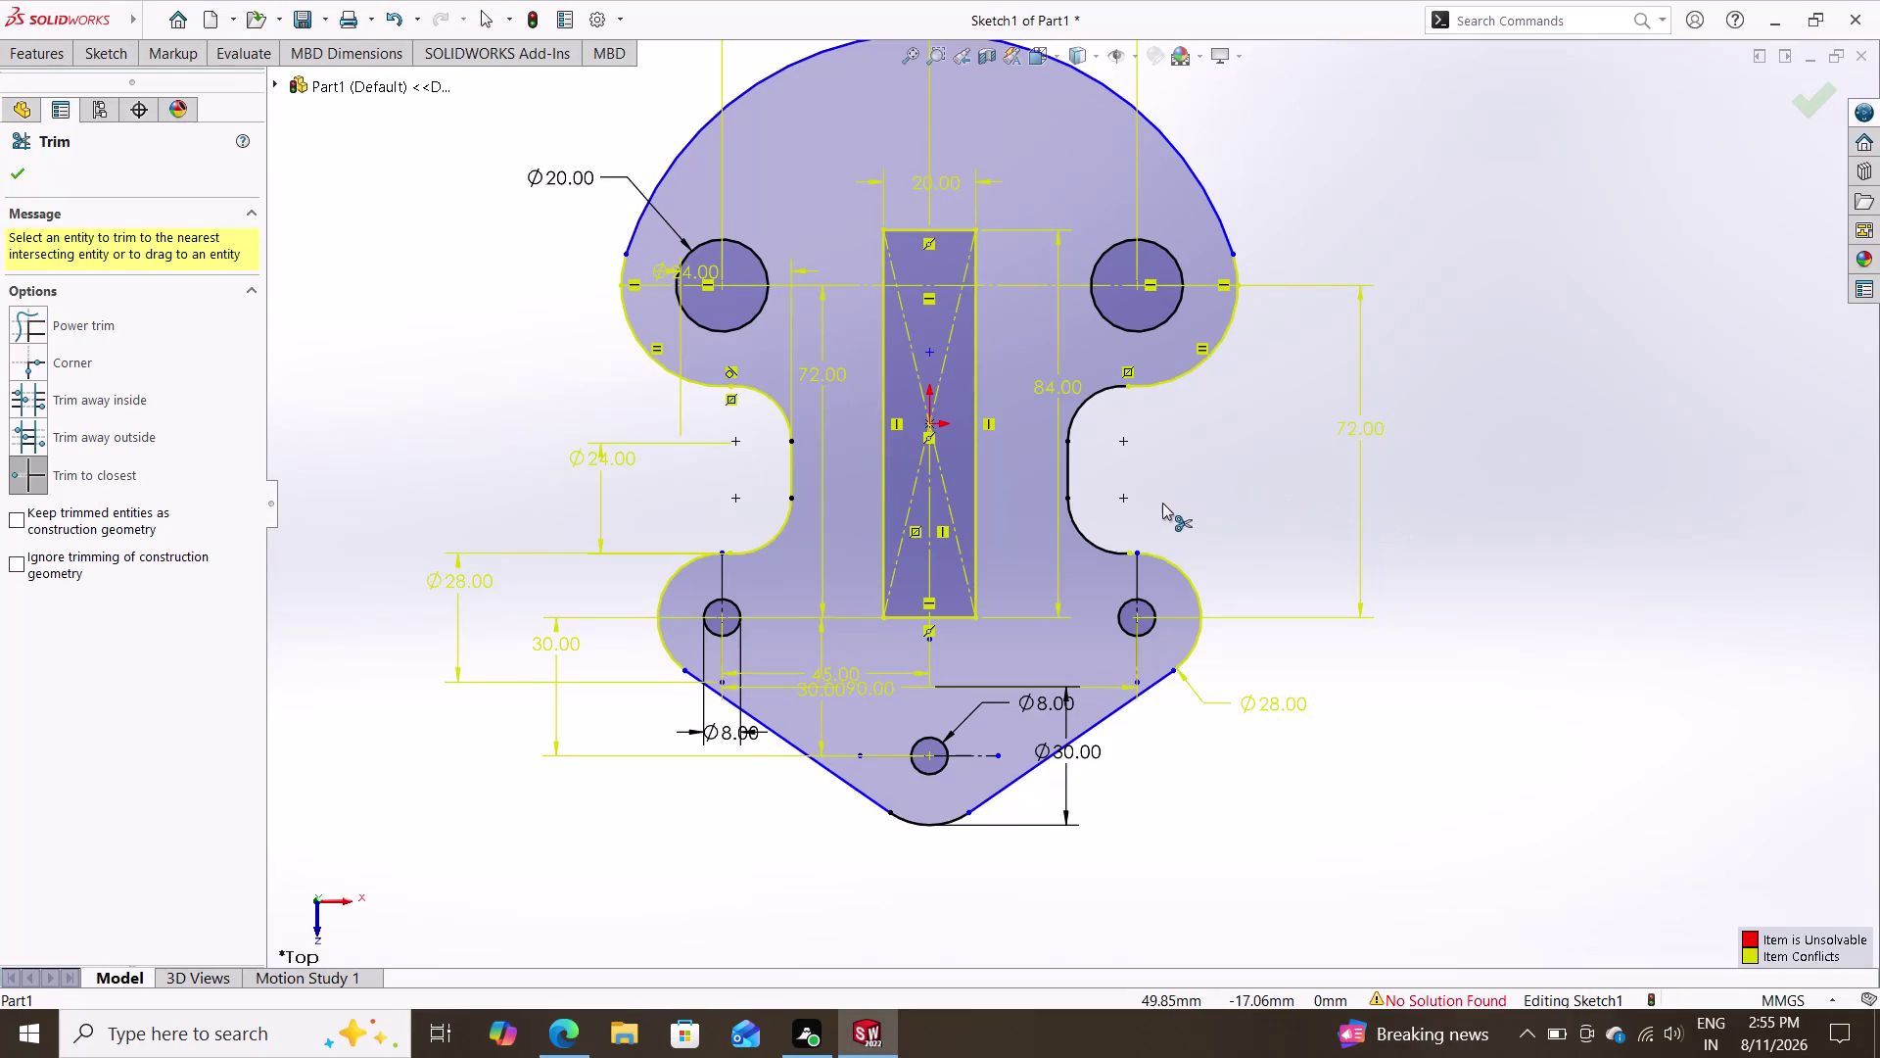
Exit Trim and review the SketchXpert diagnosis of the 'No Solution Found' error.
scroll(down, 3)
scroll(up, 3)
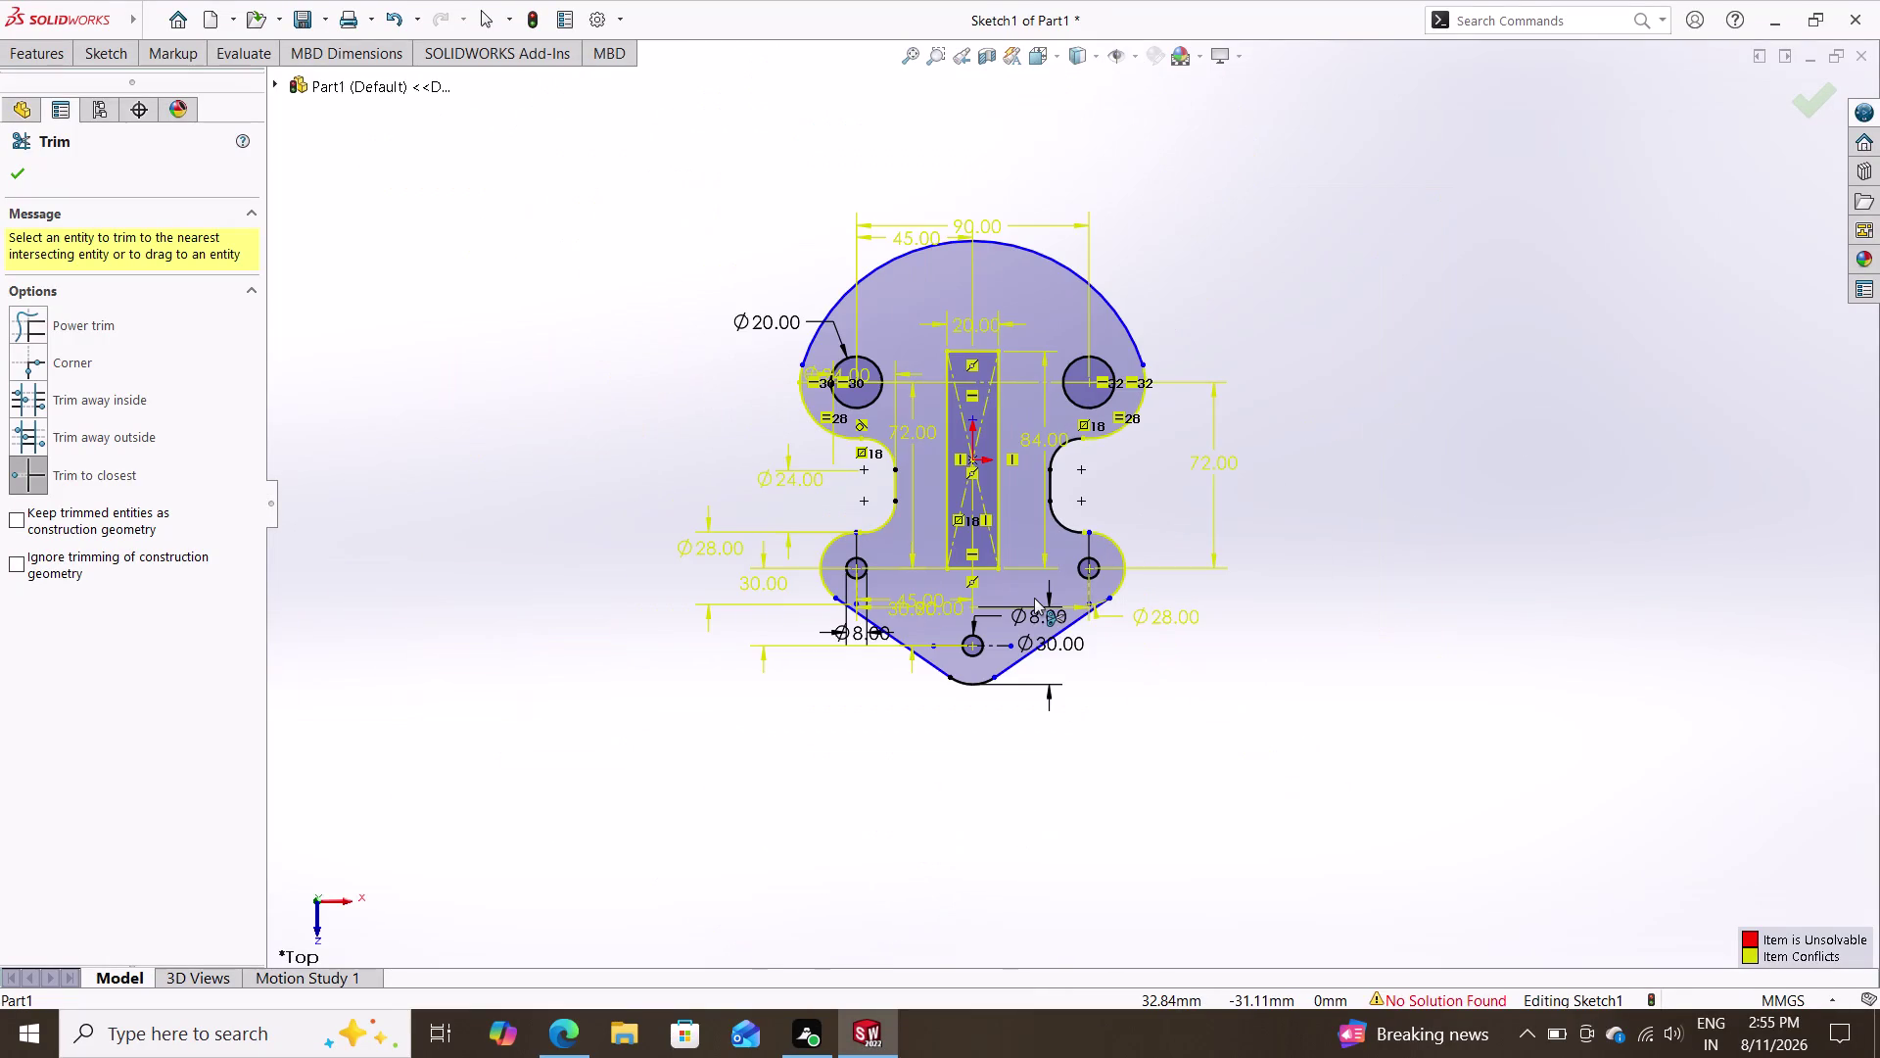
key(Escape)
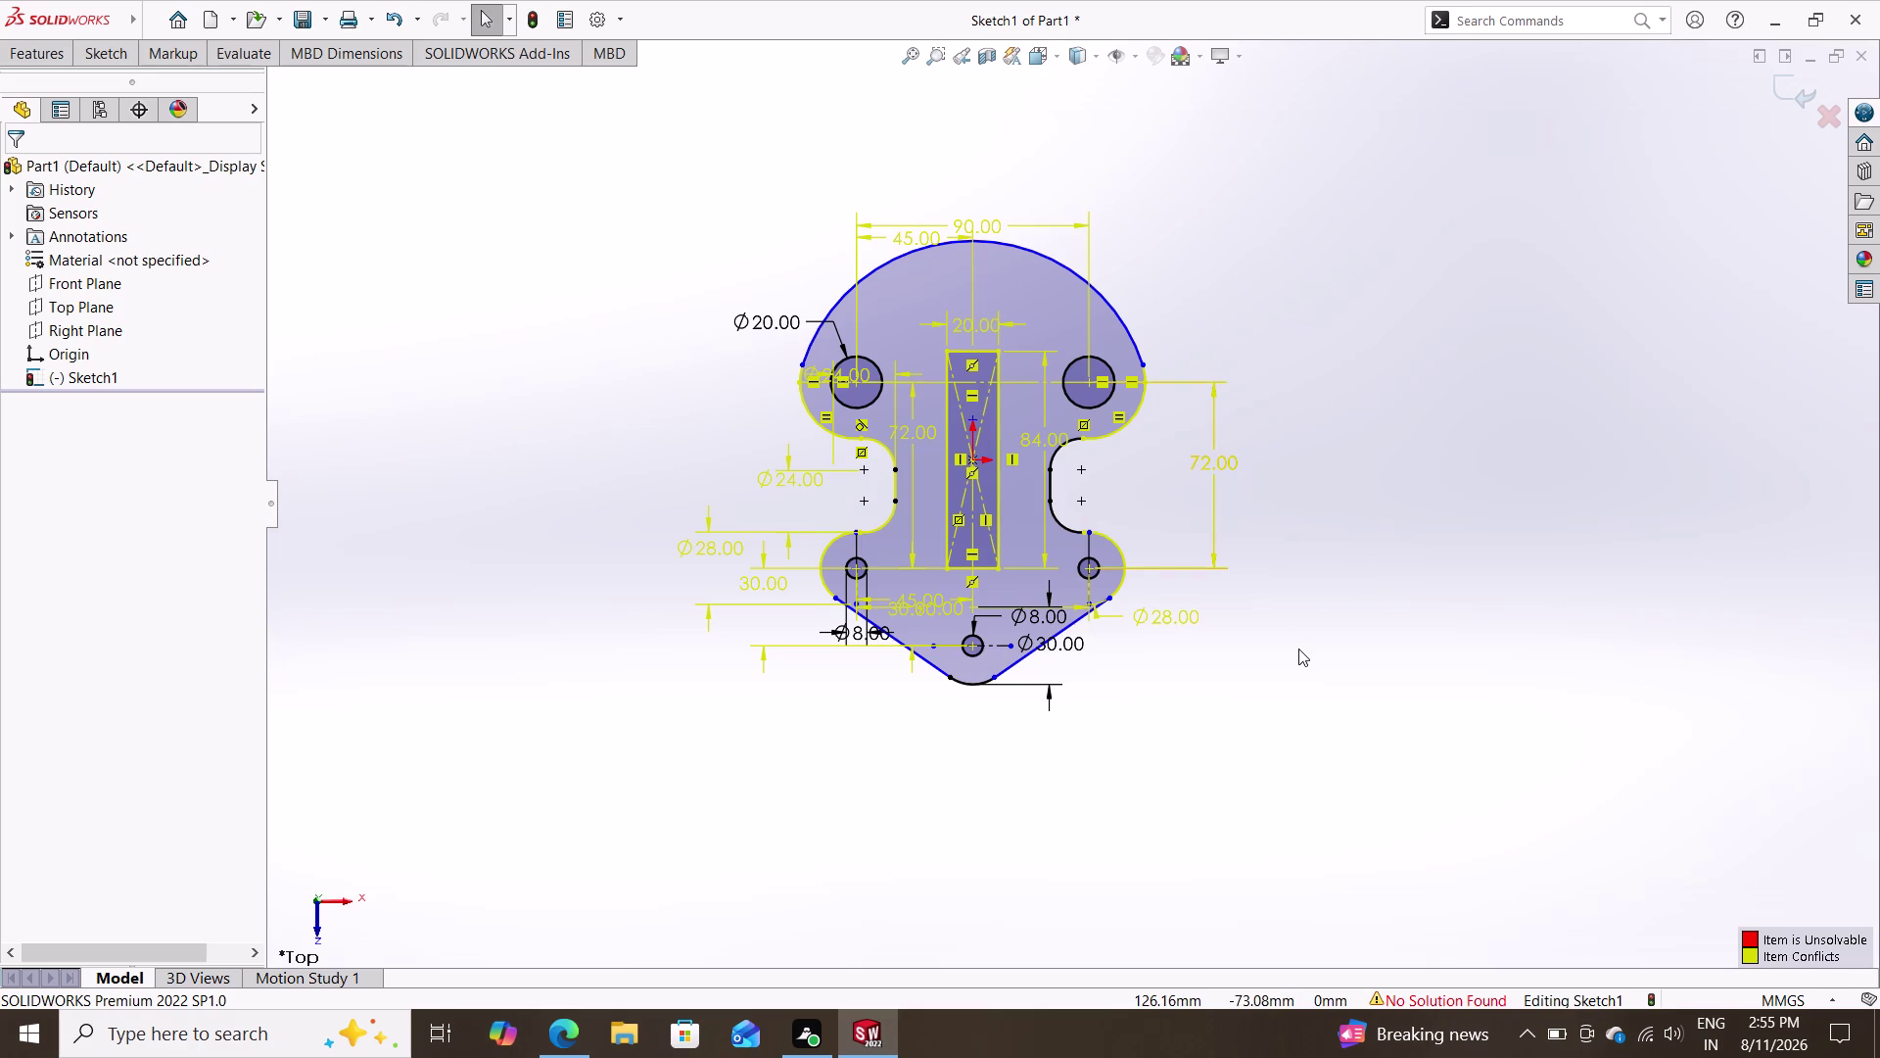
click(1406, 1011)
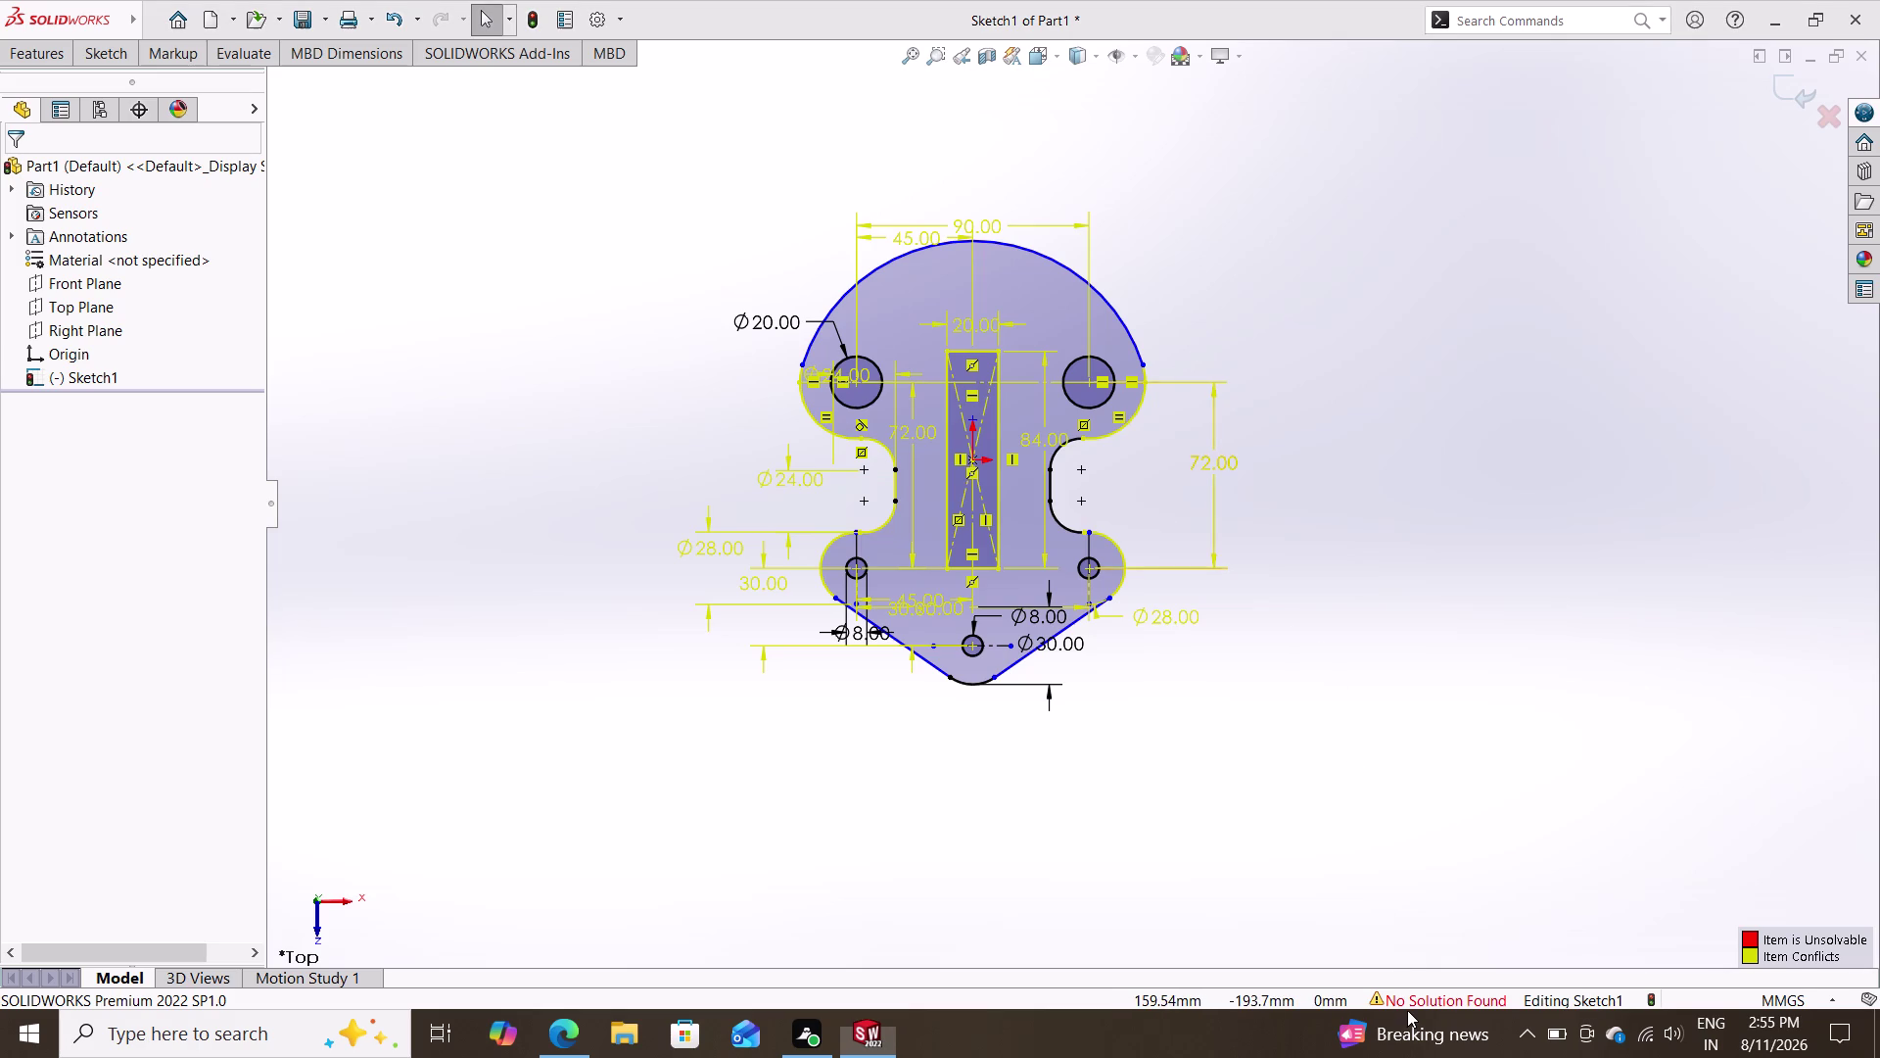
click(1407, 999)
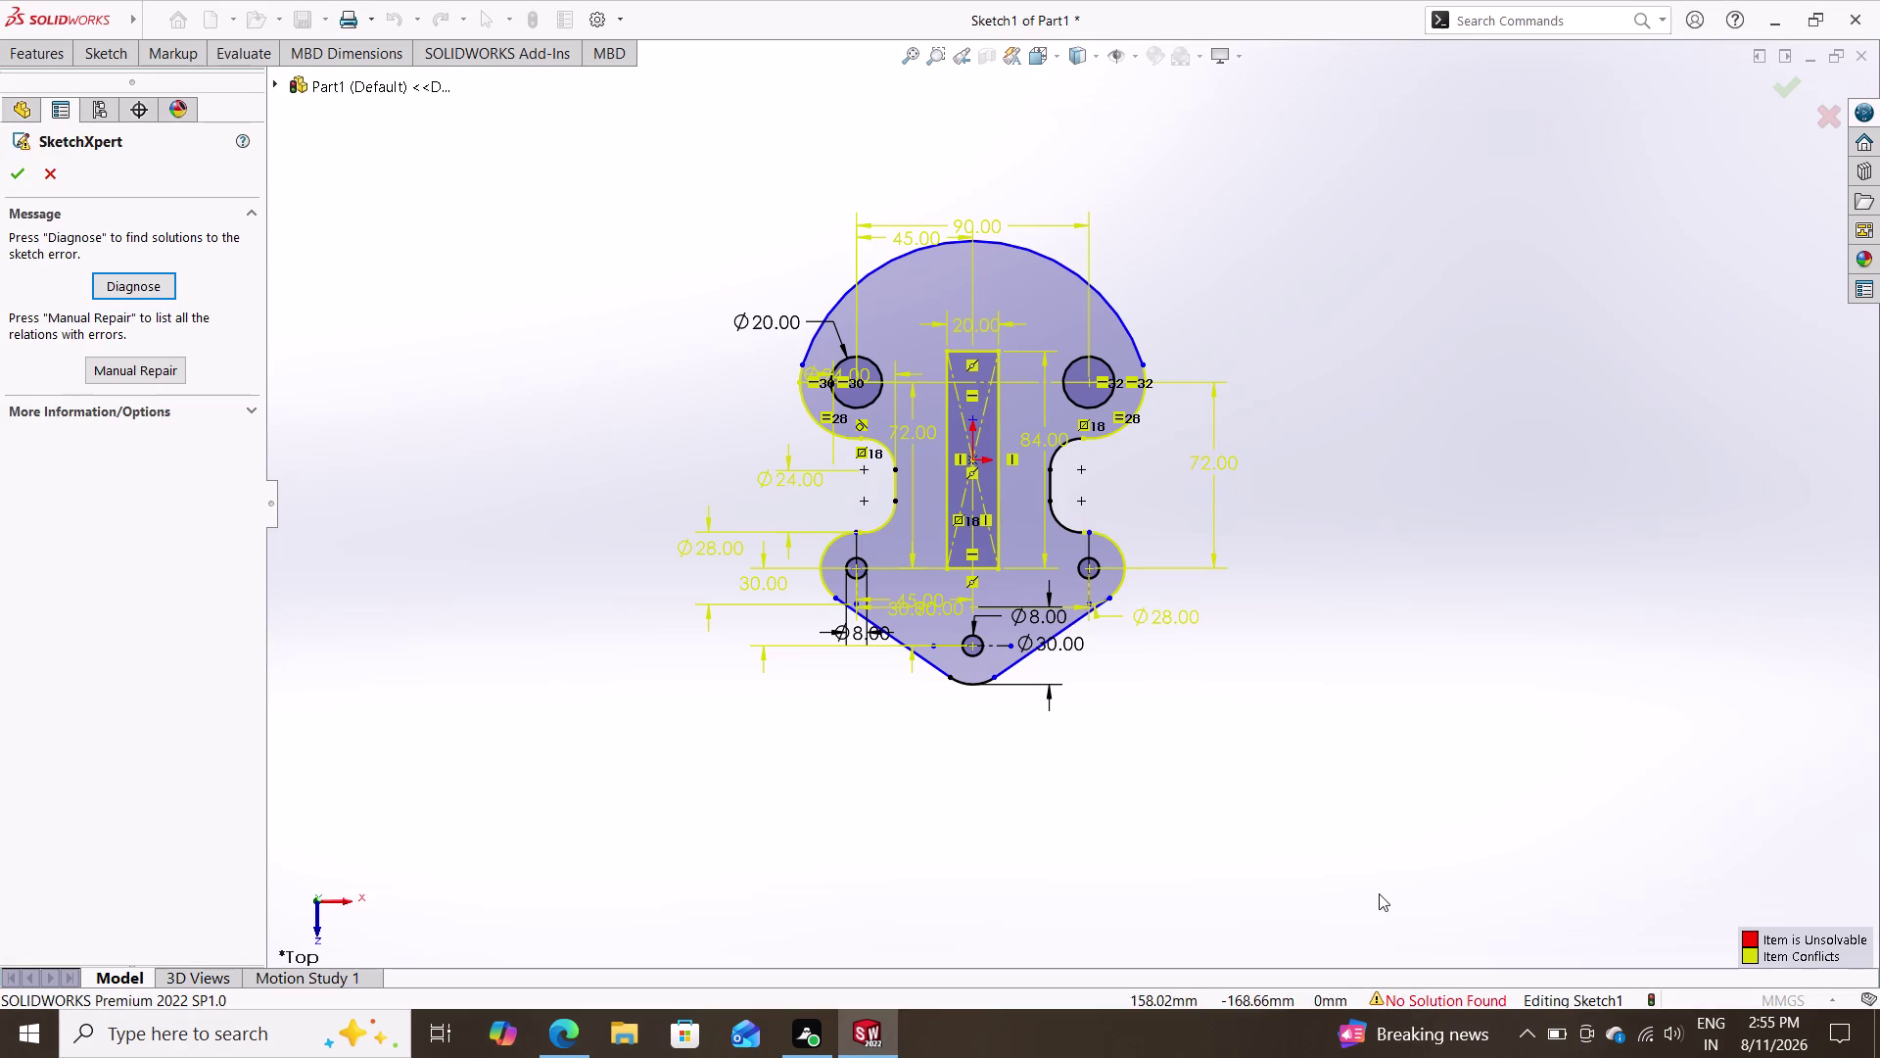
click(13, 173)
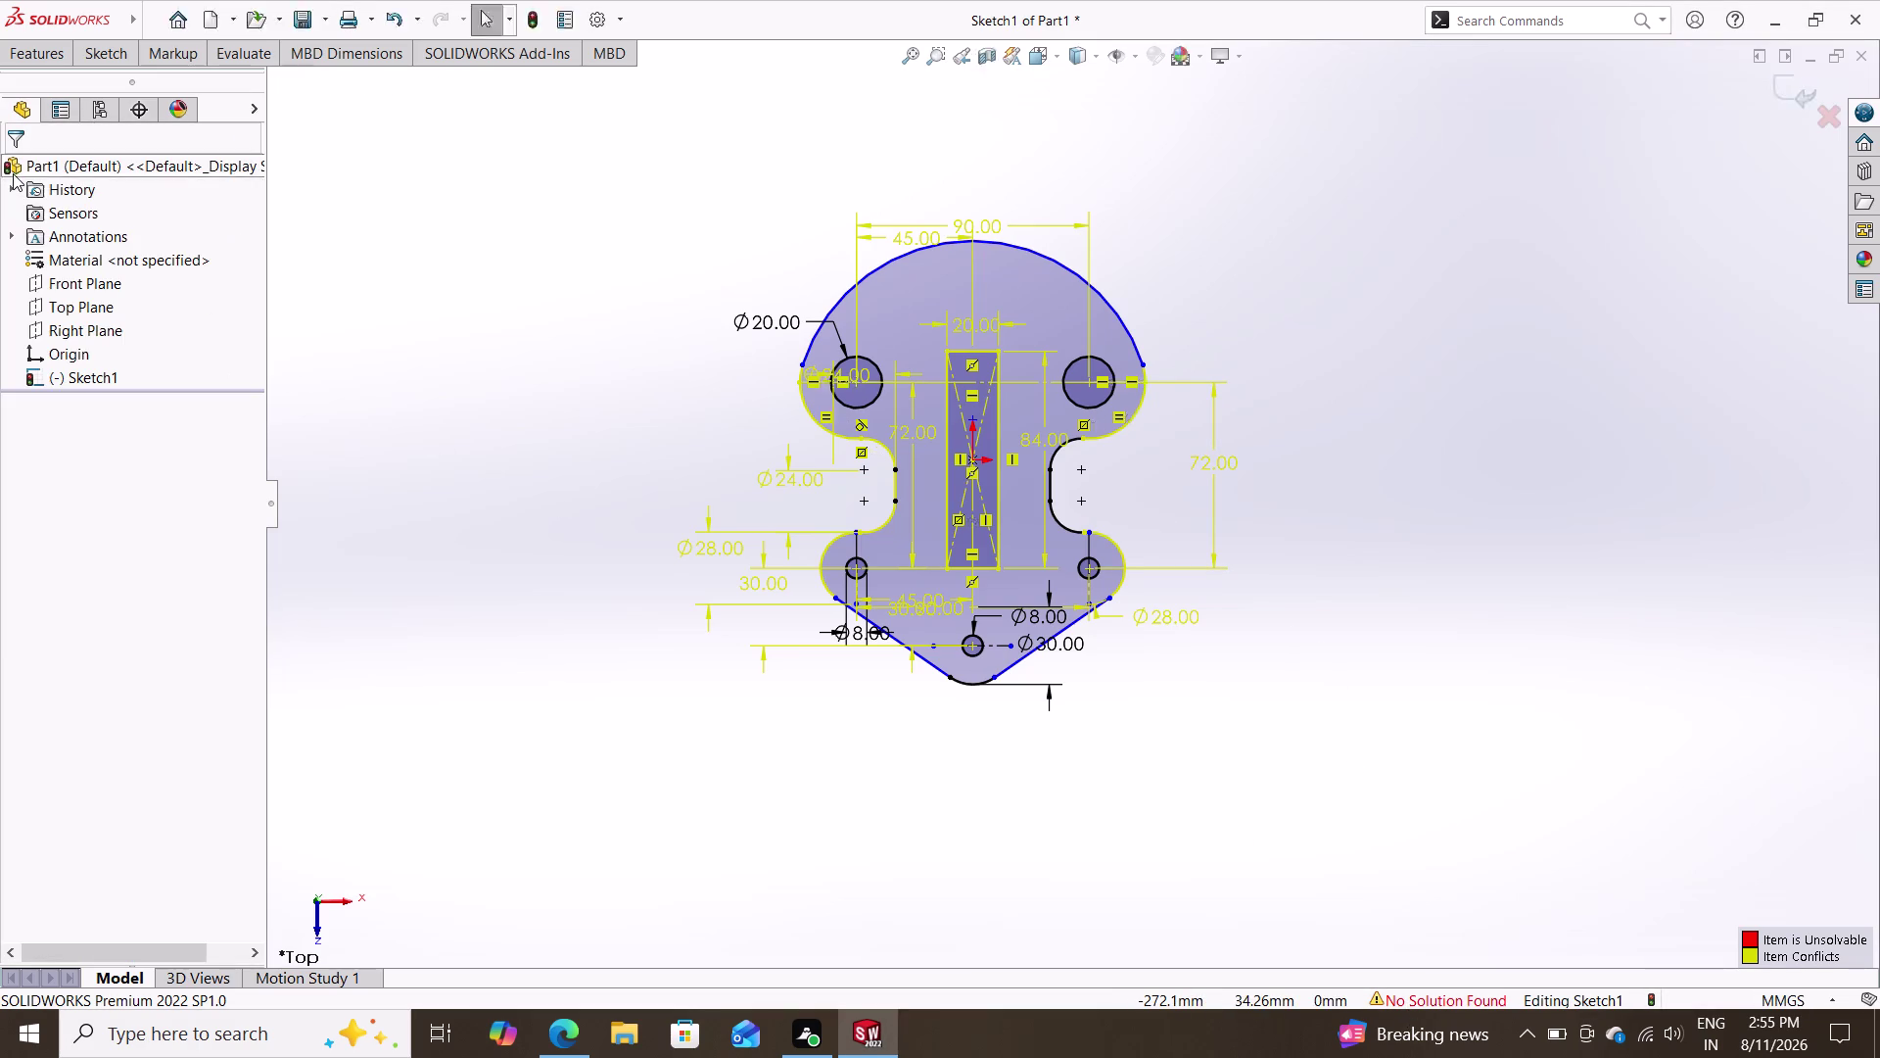
scroll(down, 3)
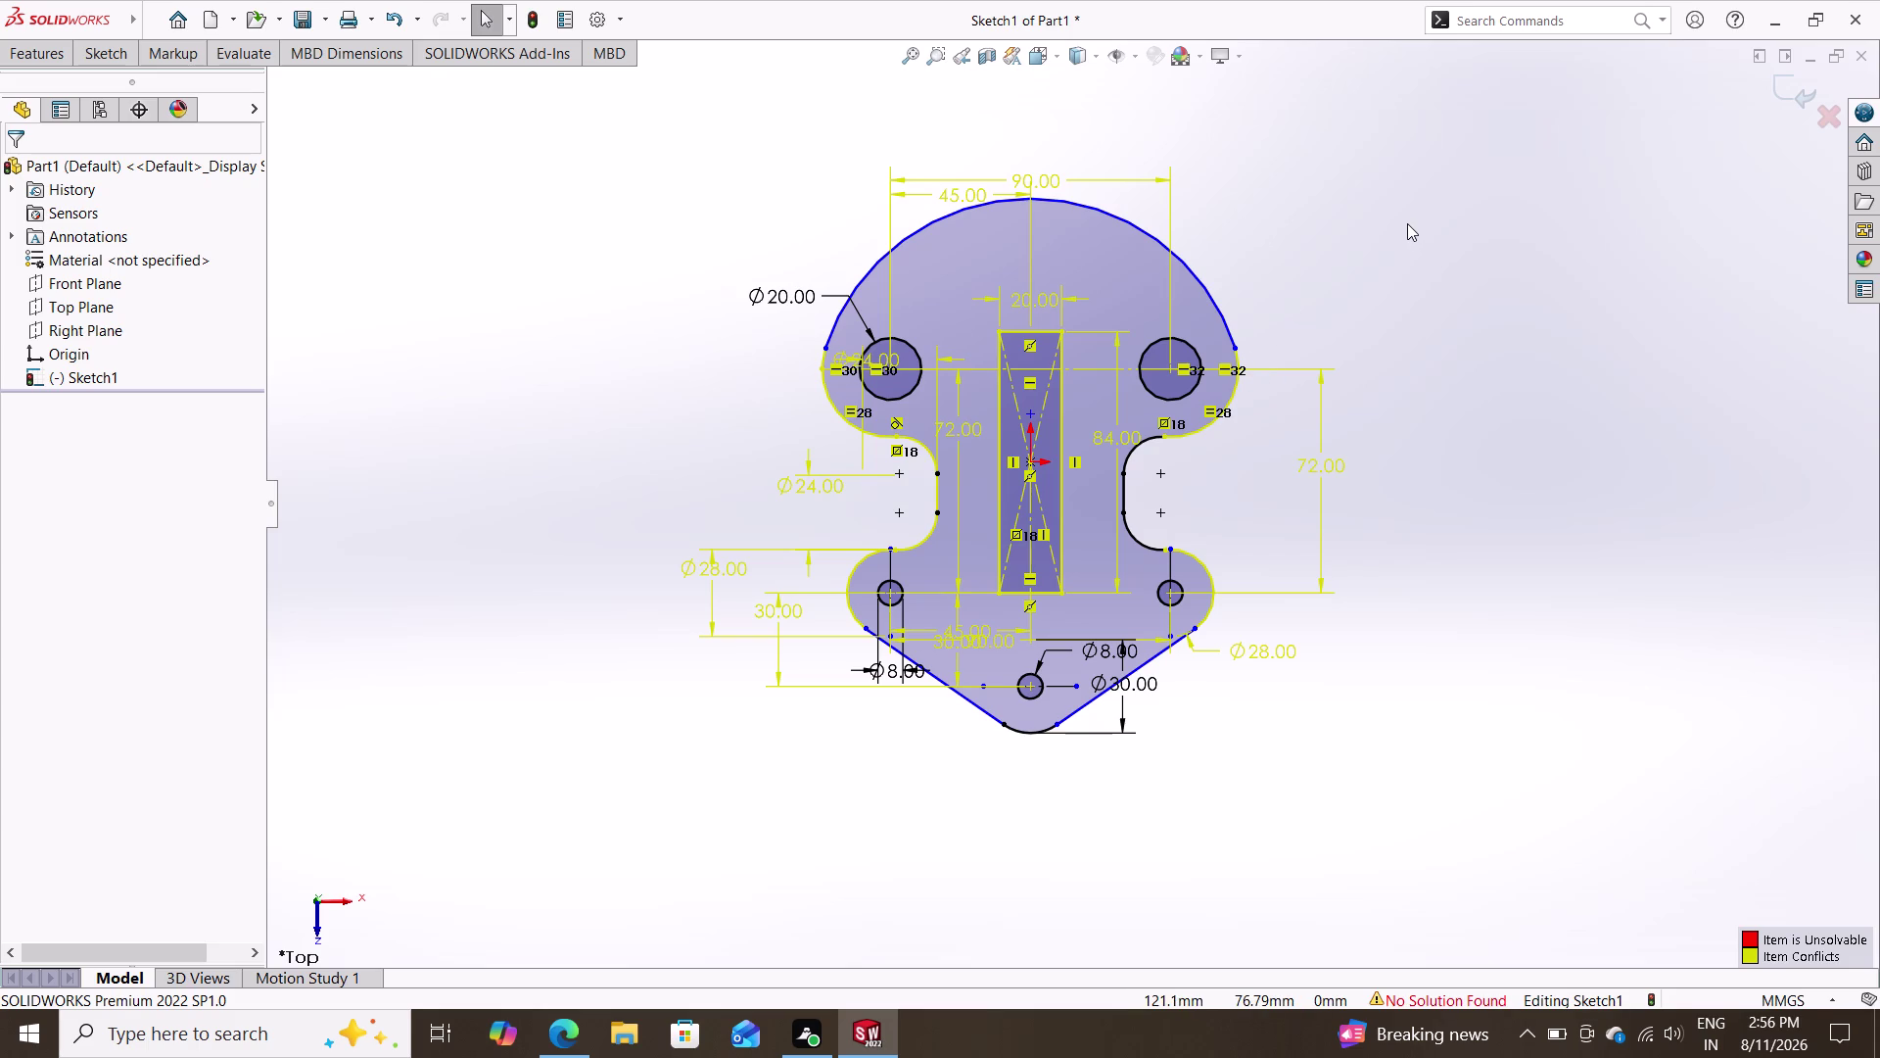
Box-select every sketch entity, review its shortcut options, then dismiss them.
drag(1385, 143, 675, 695)
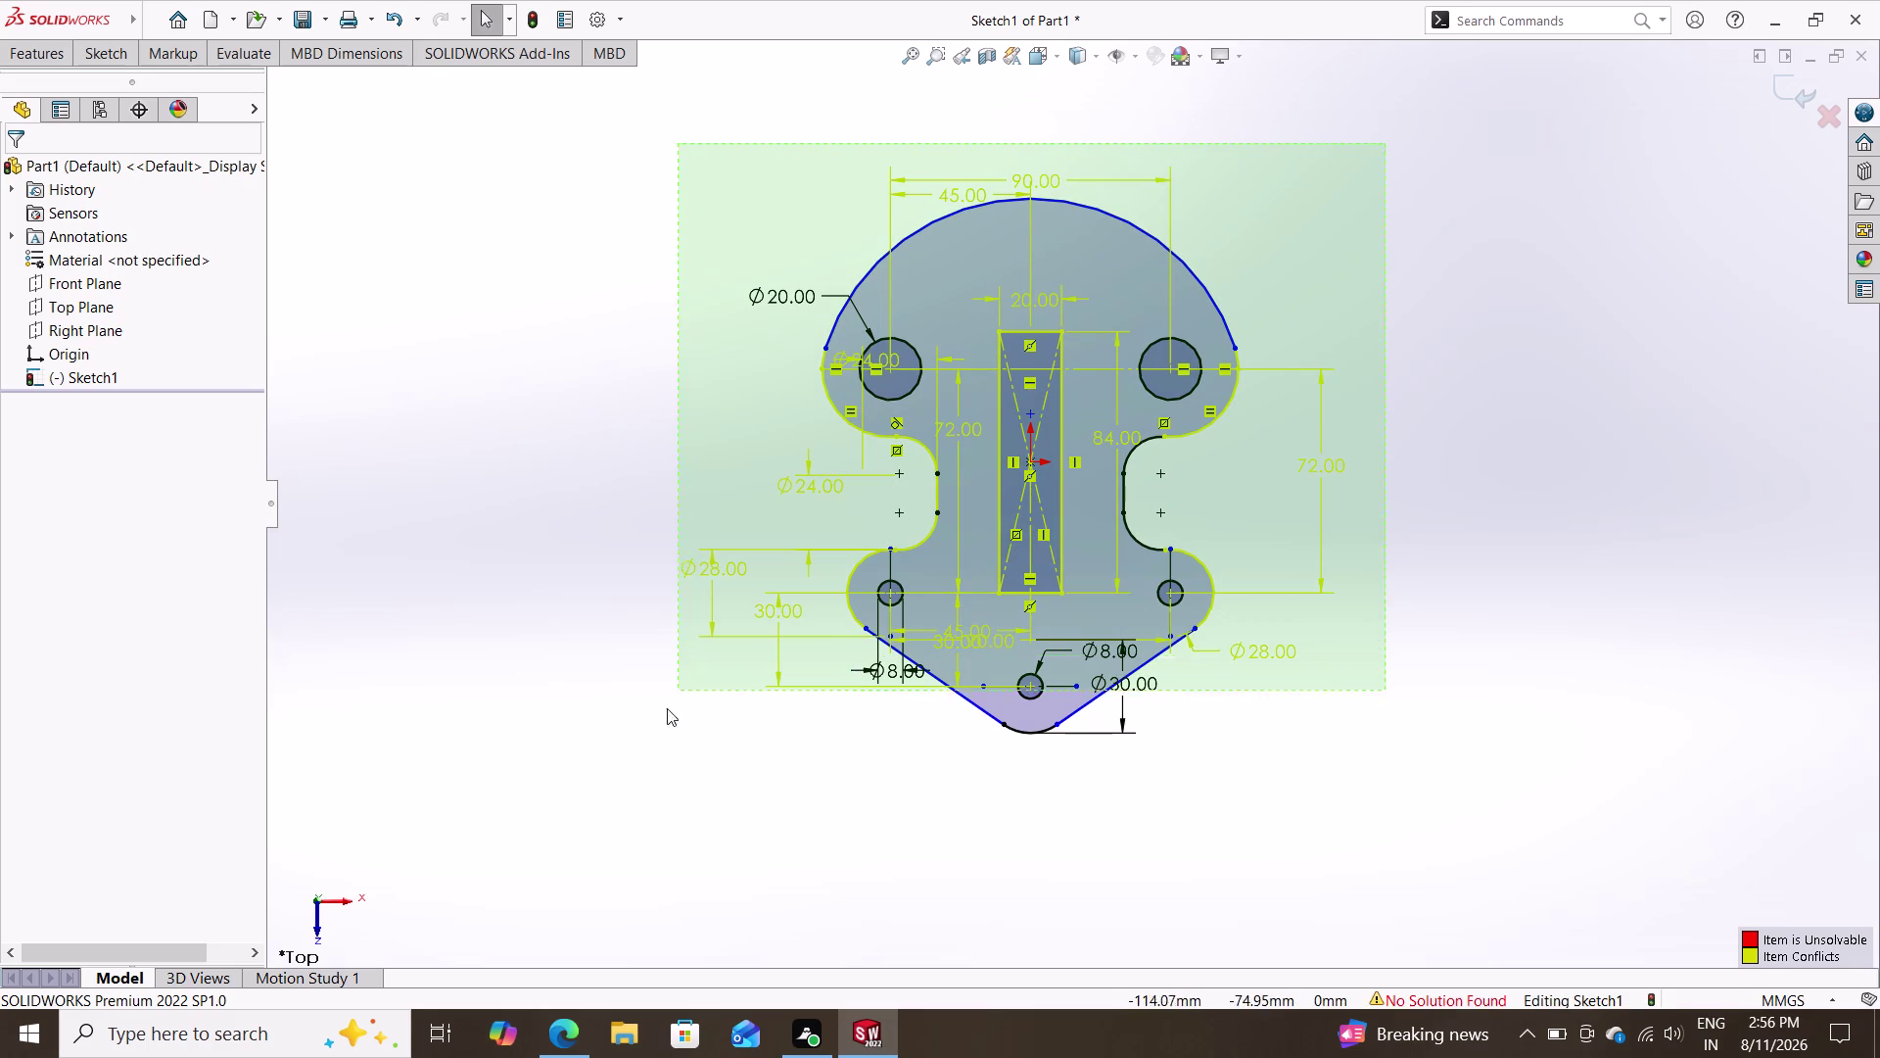
drag(676, 695, 635, 803)
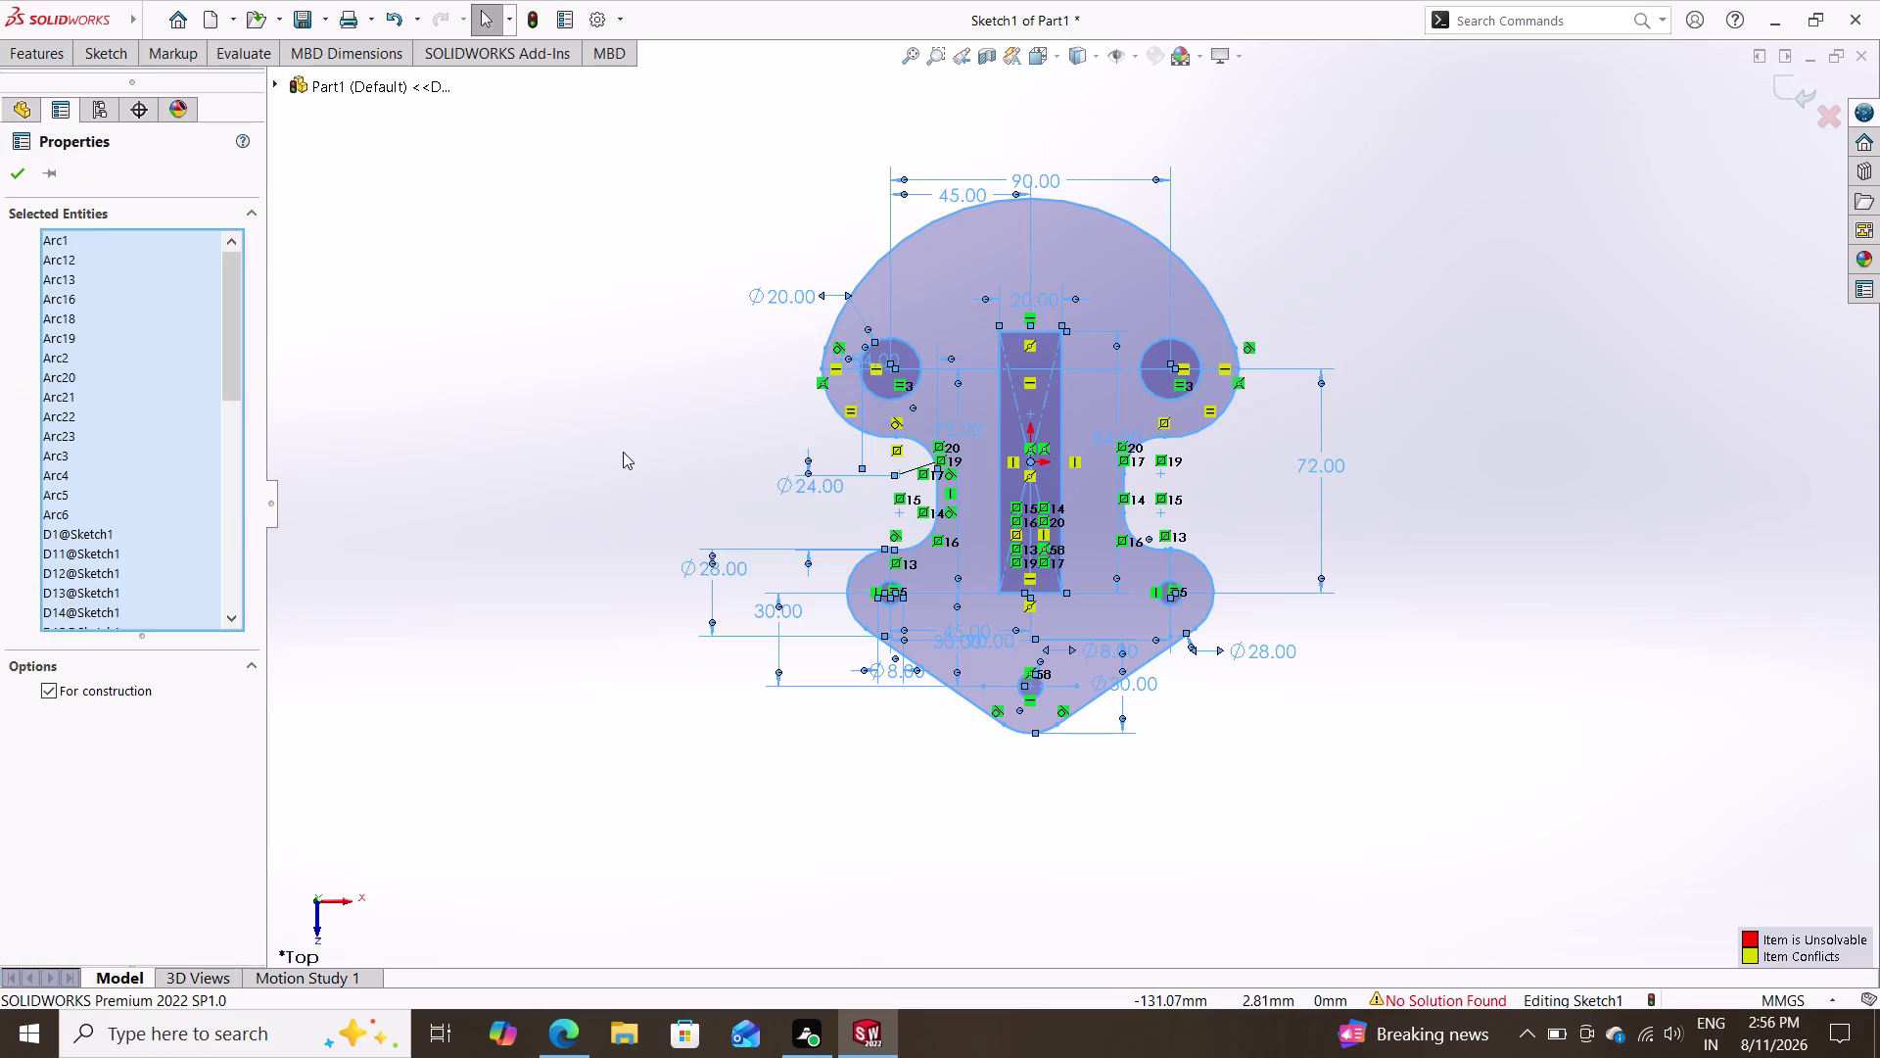
right_click(623, 452)
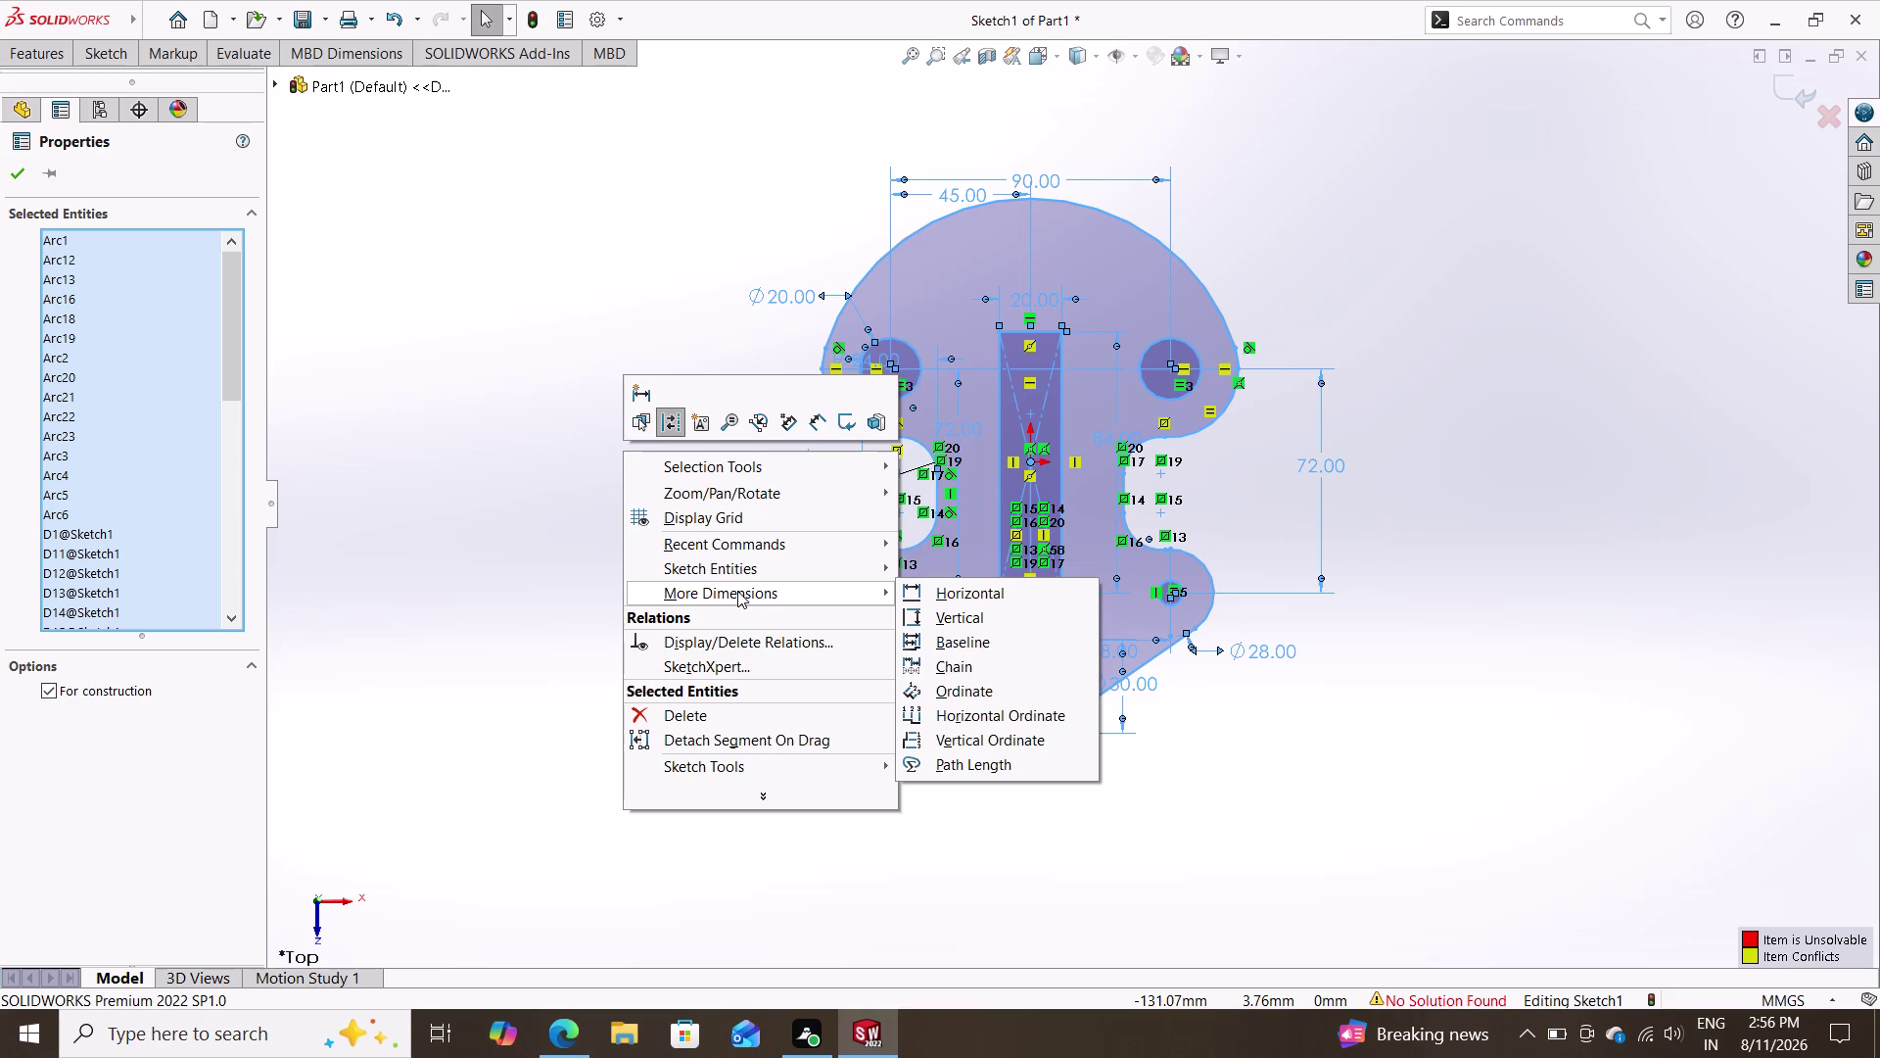
key(Escape)
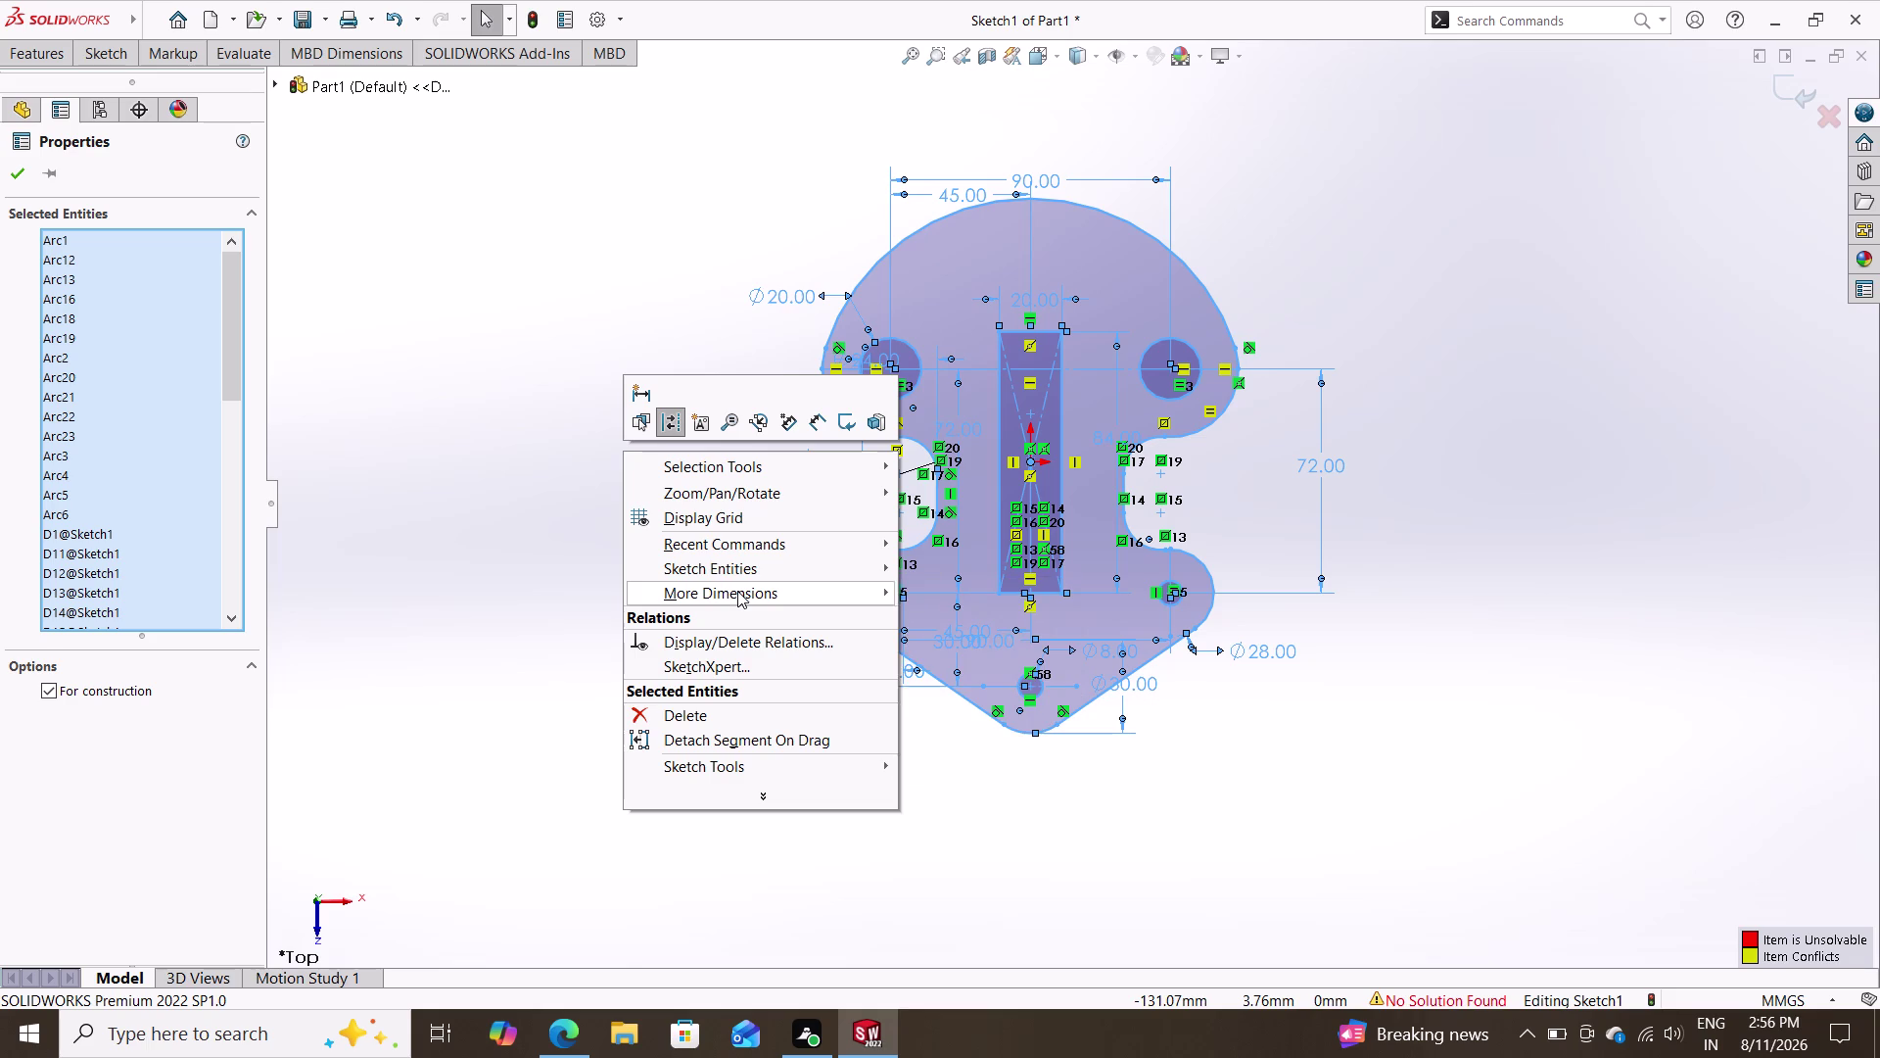
key(Escape)
key(Escape)
key(Escape)
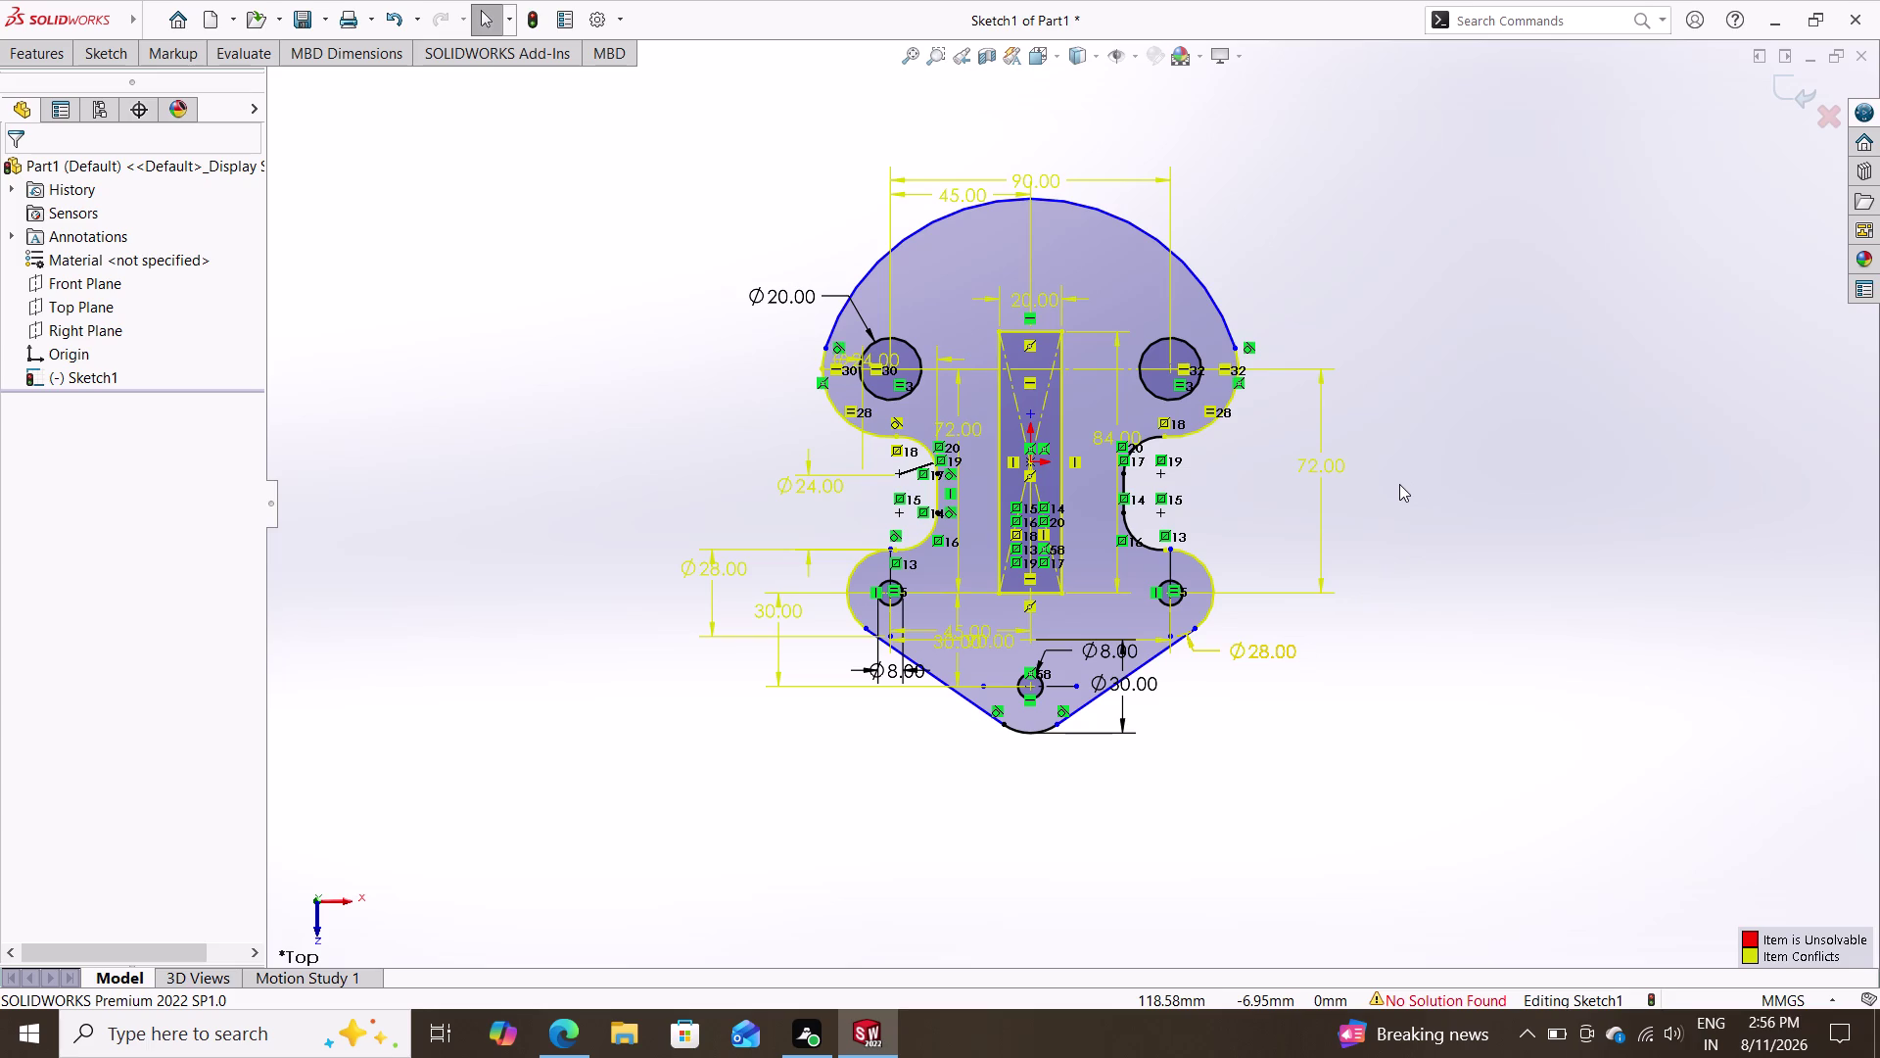
Undo the last trims to restore the full circle around the upper-right hole.
key(ctrl+z)
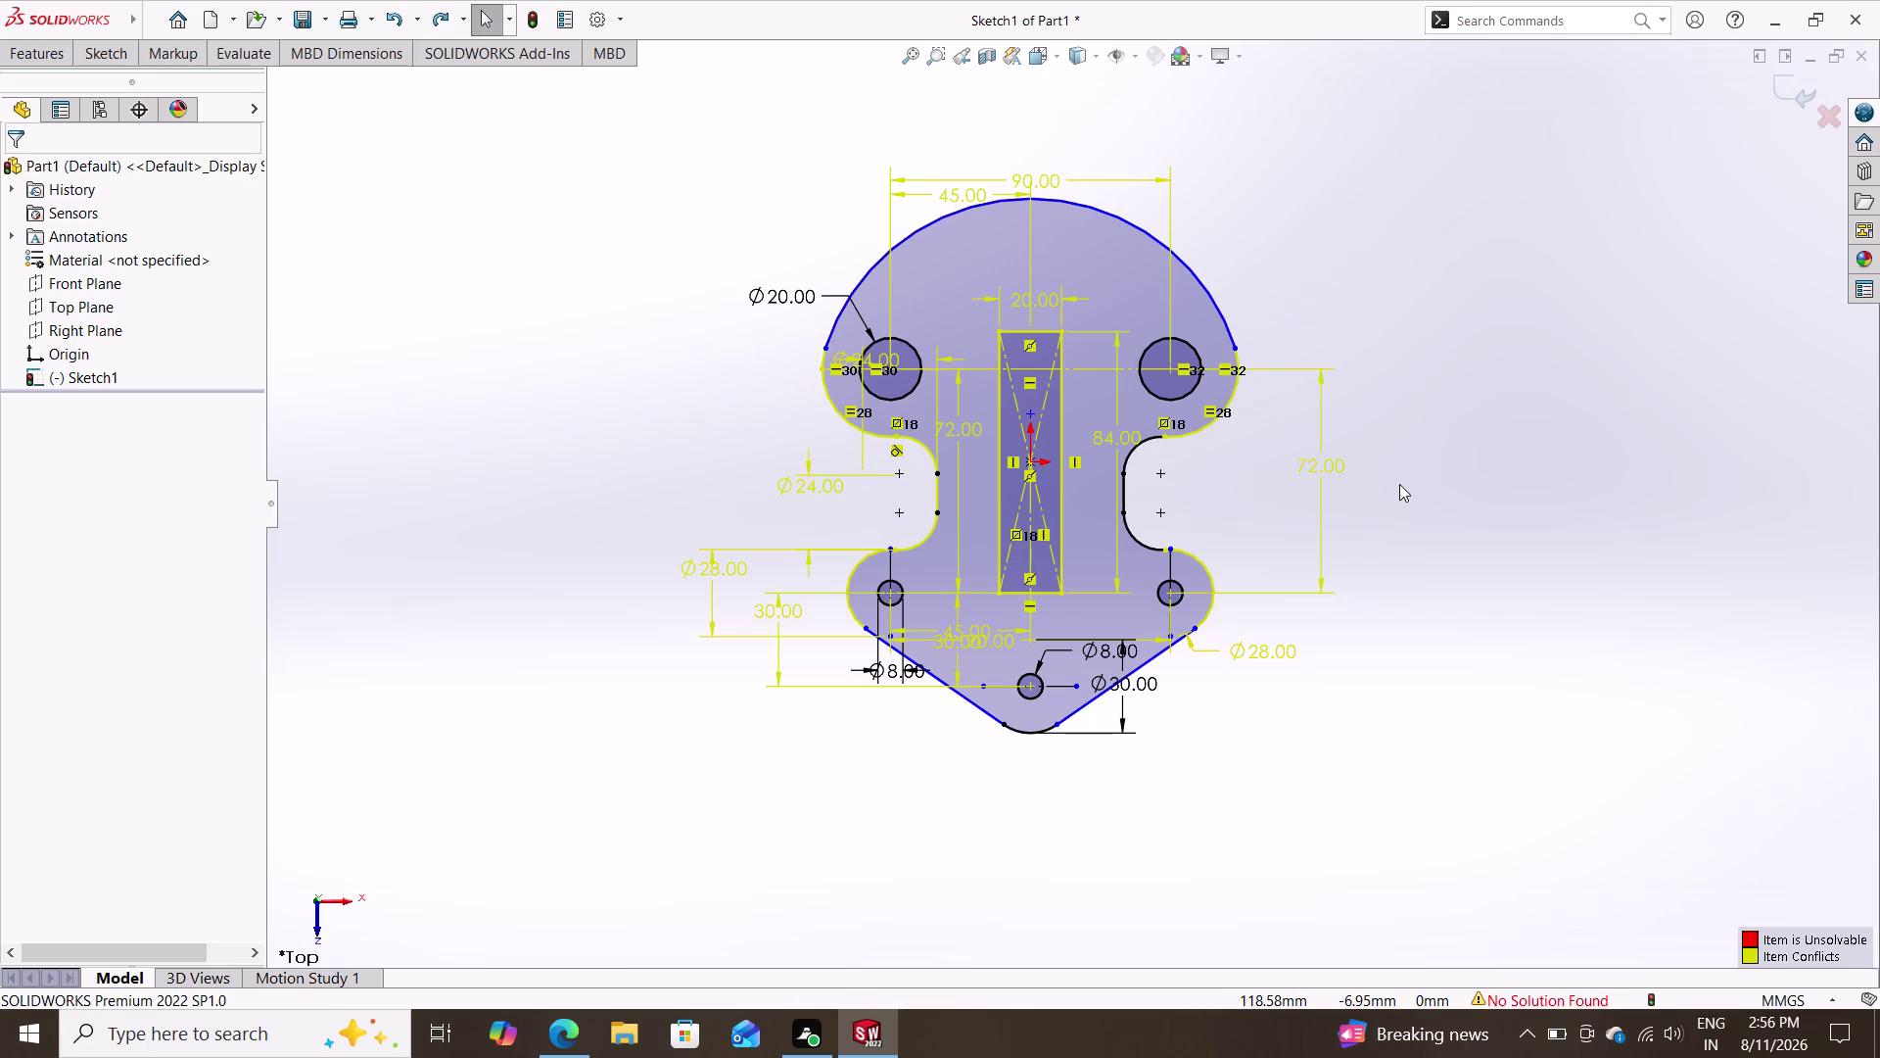
key(ctrl+z)
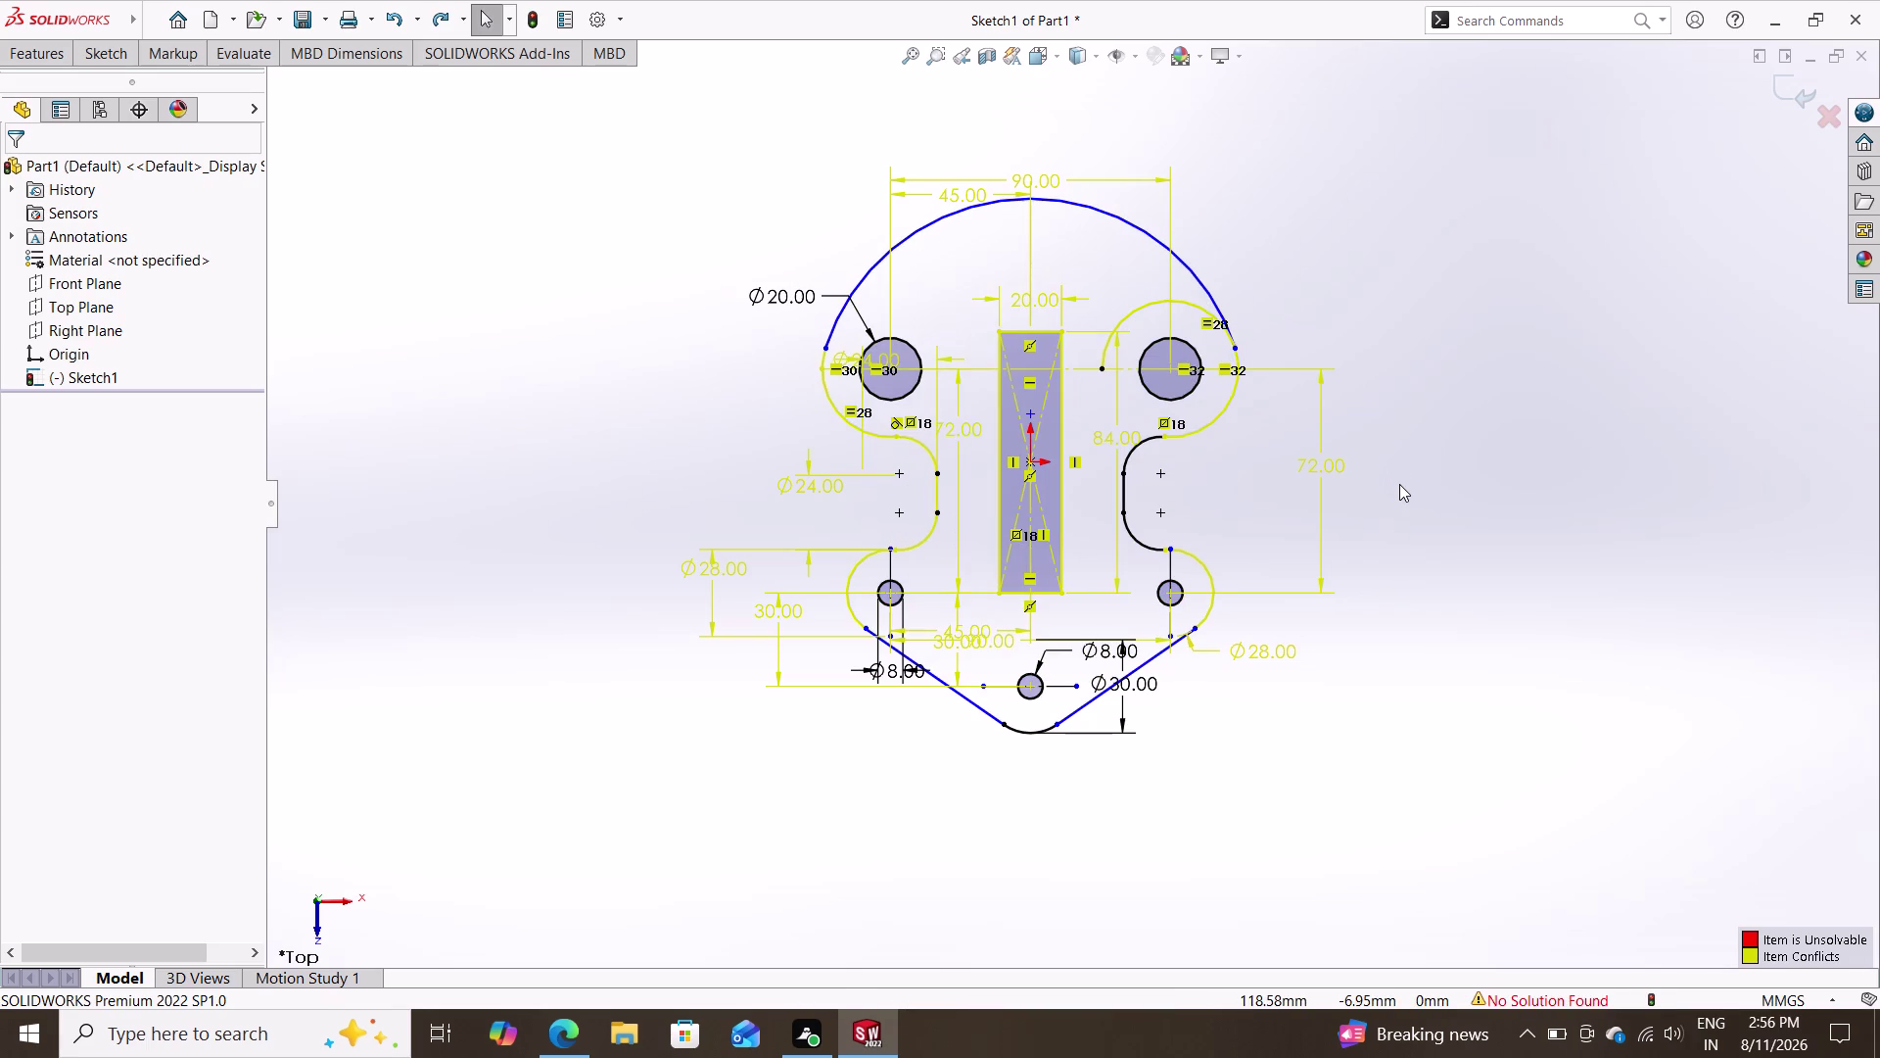
key(ctrl+z)
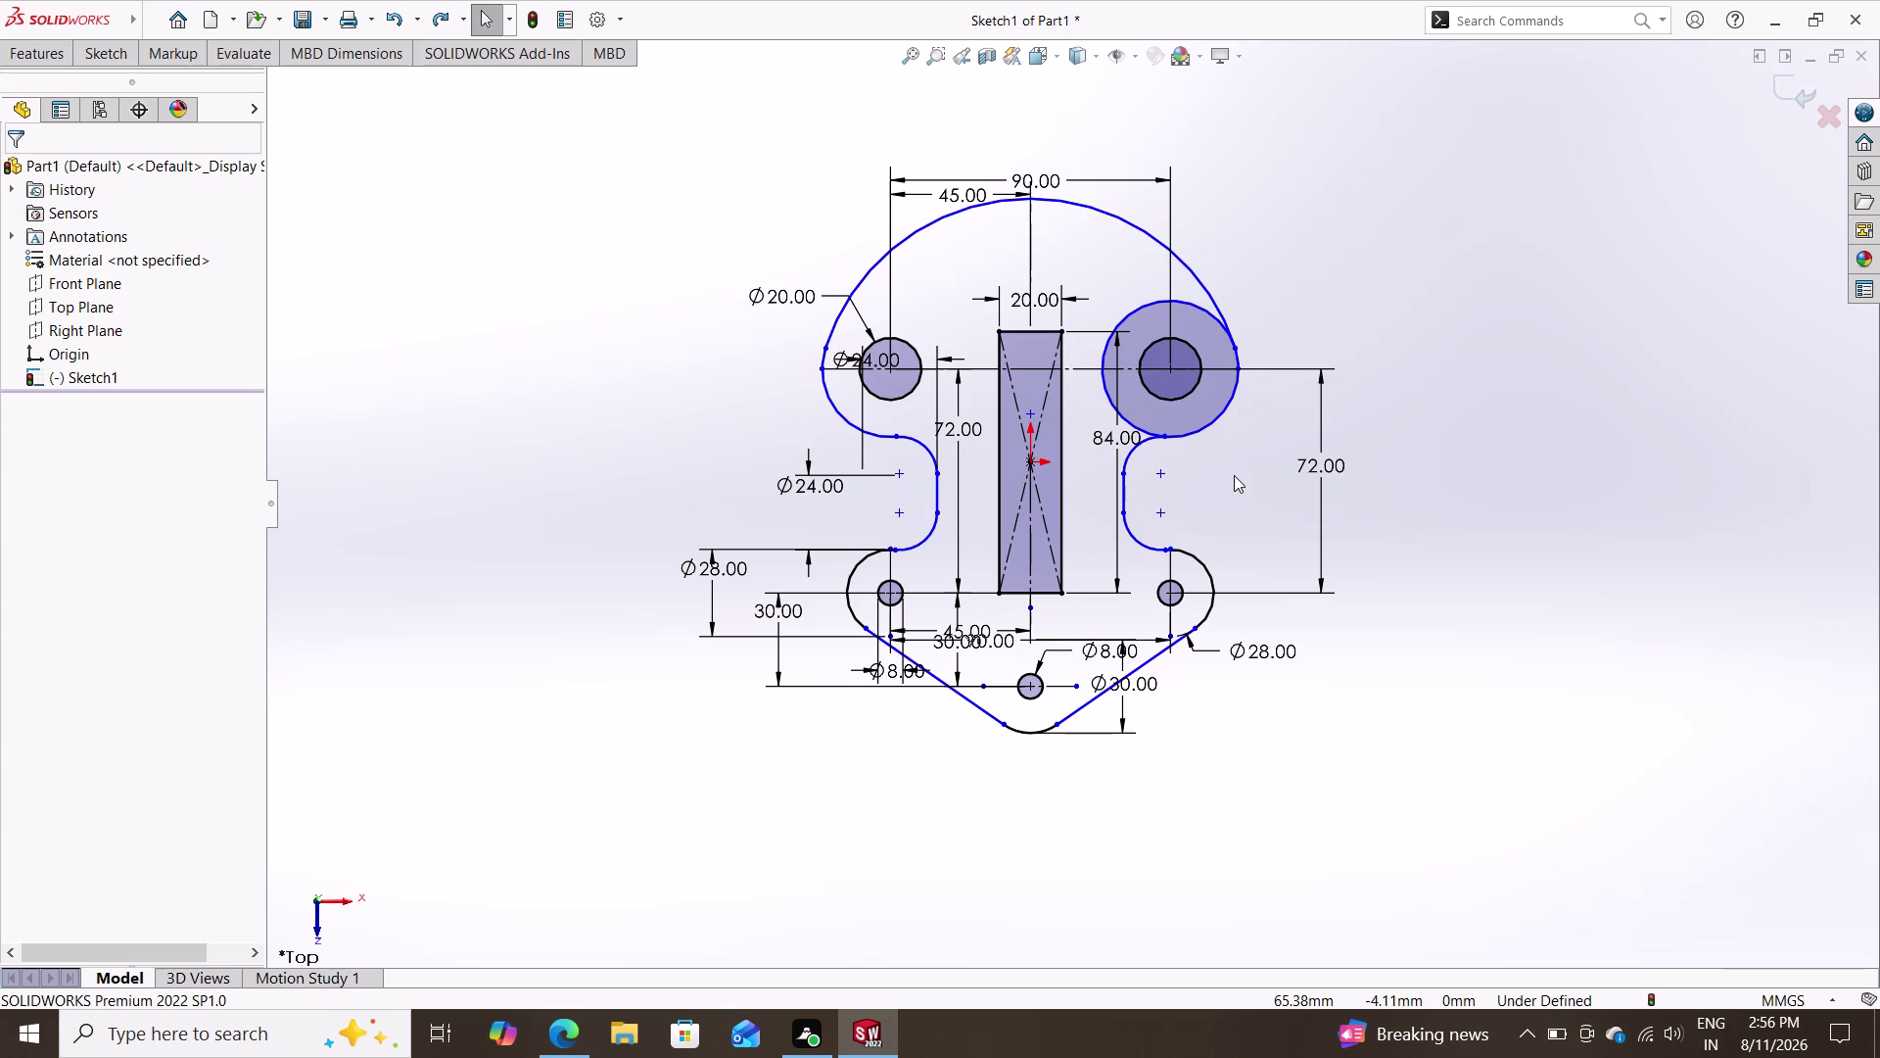
Trim two segments off the large circle around the upper-right hole.
scroll(up, 3)
scroll(down, 3)
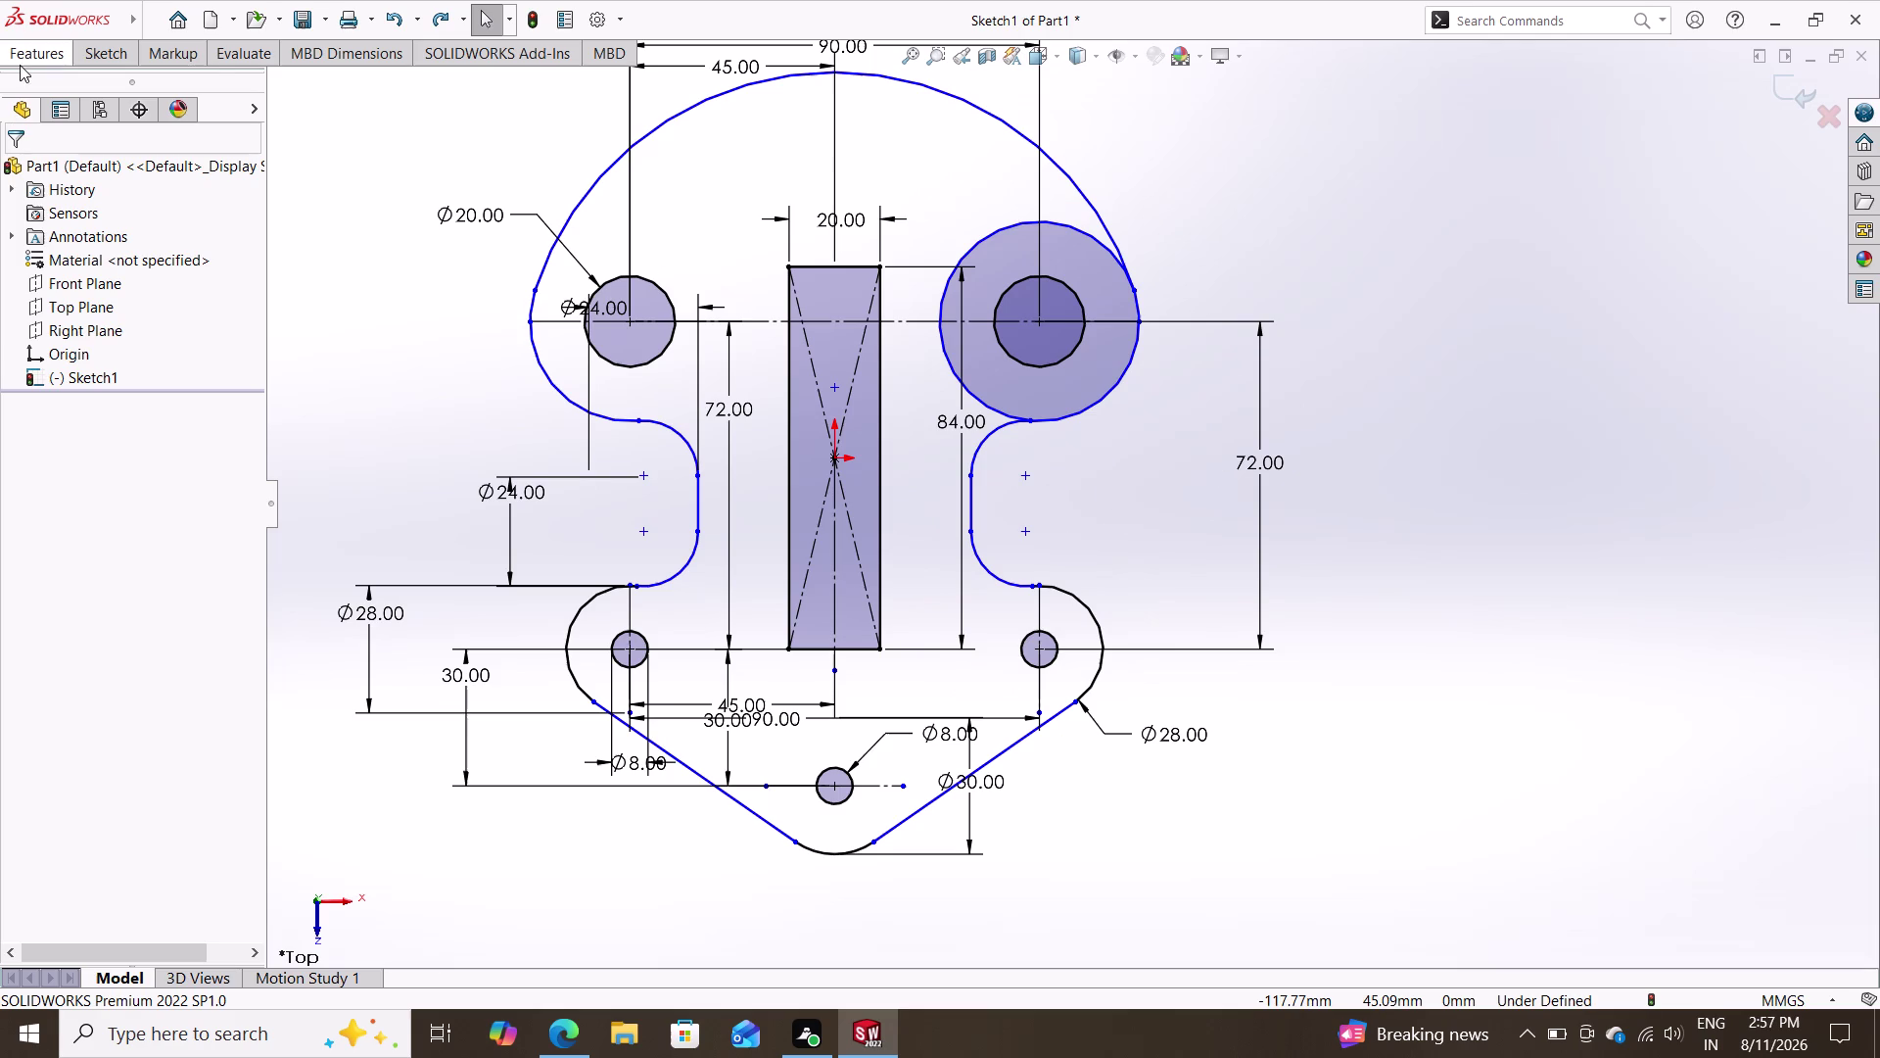
click(85, 43)
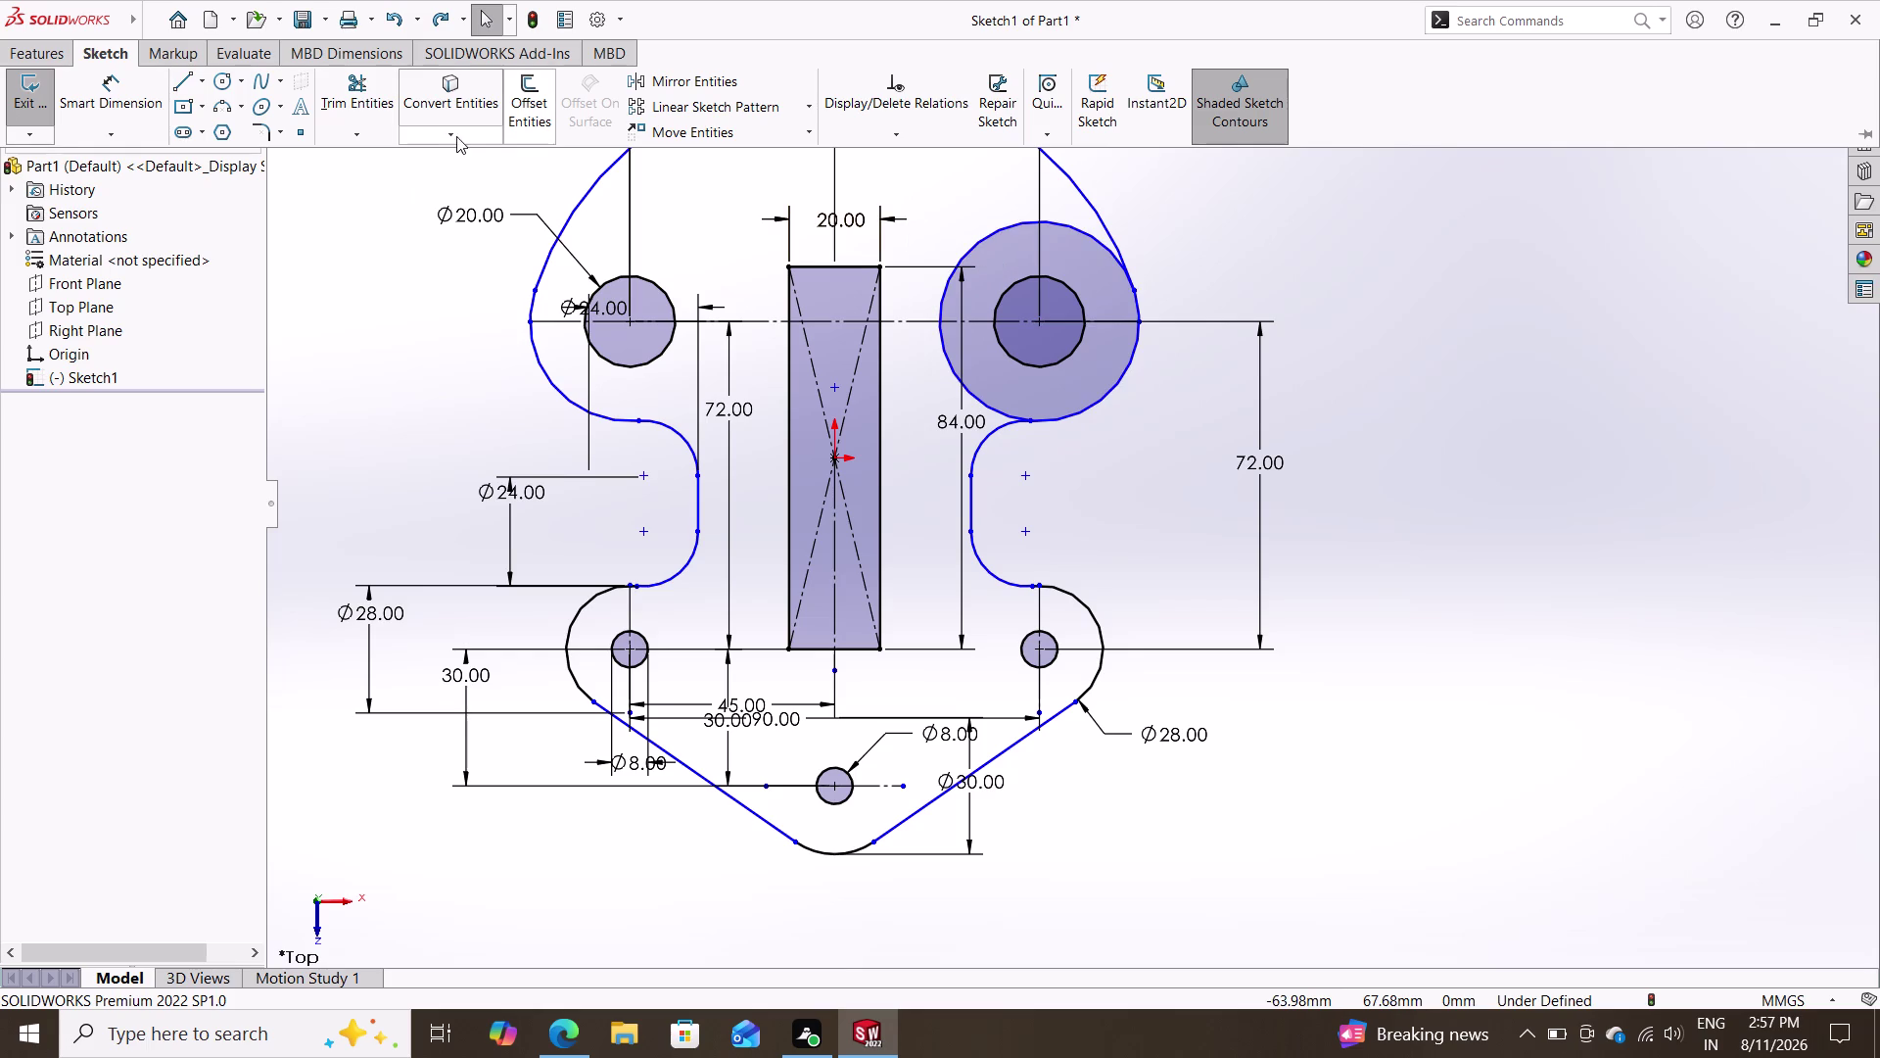
click(340, 72)
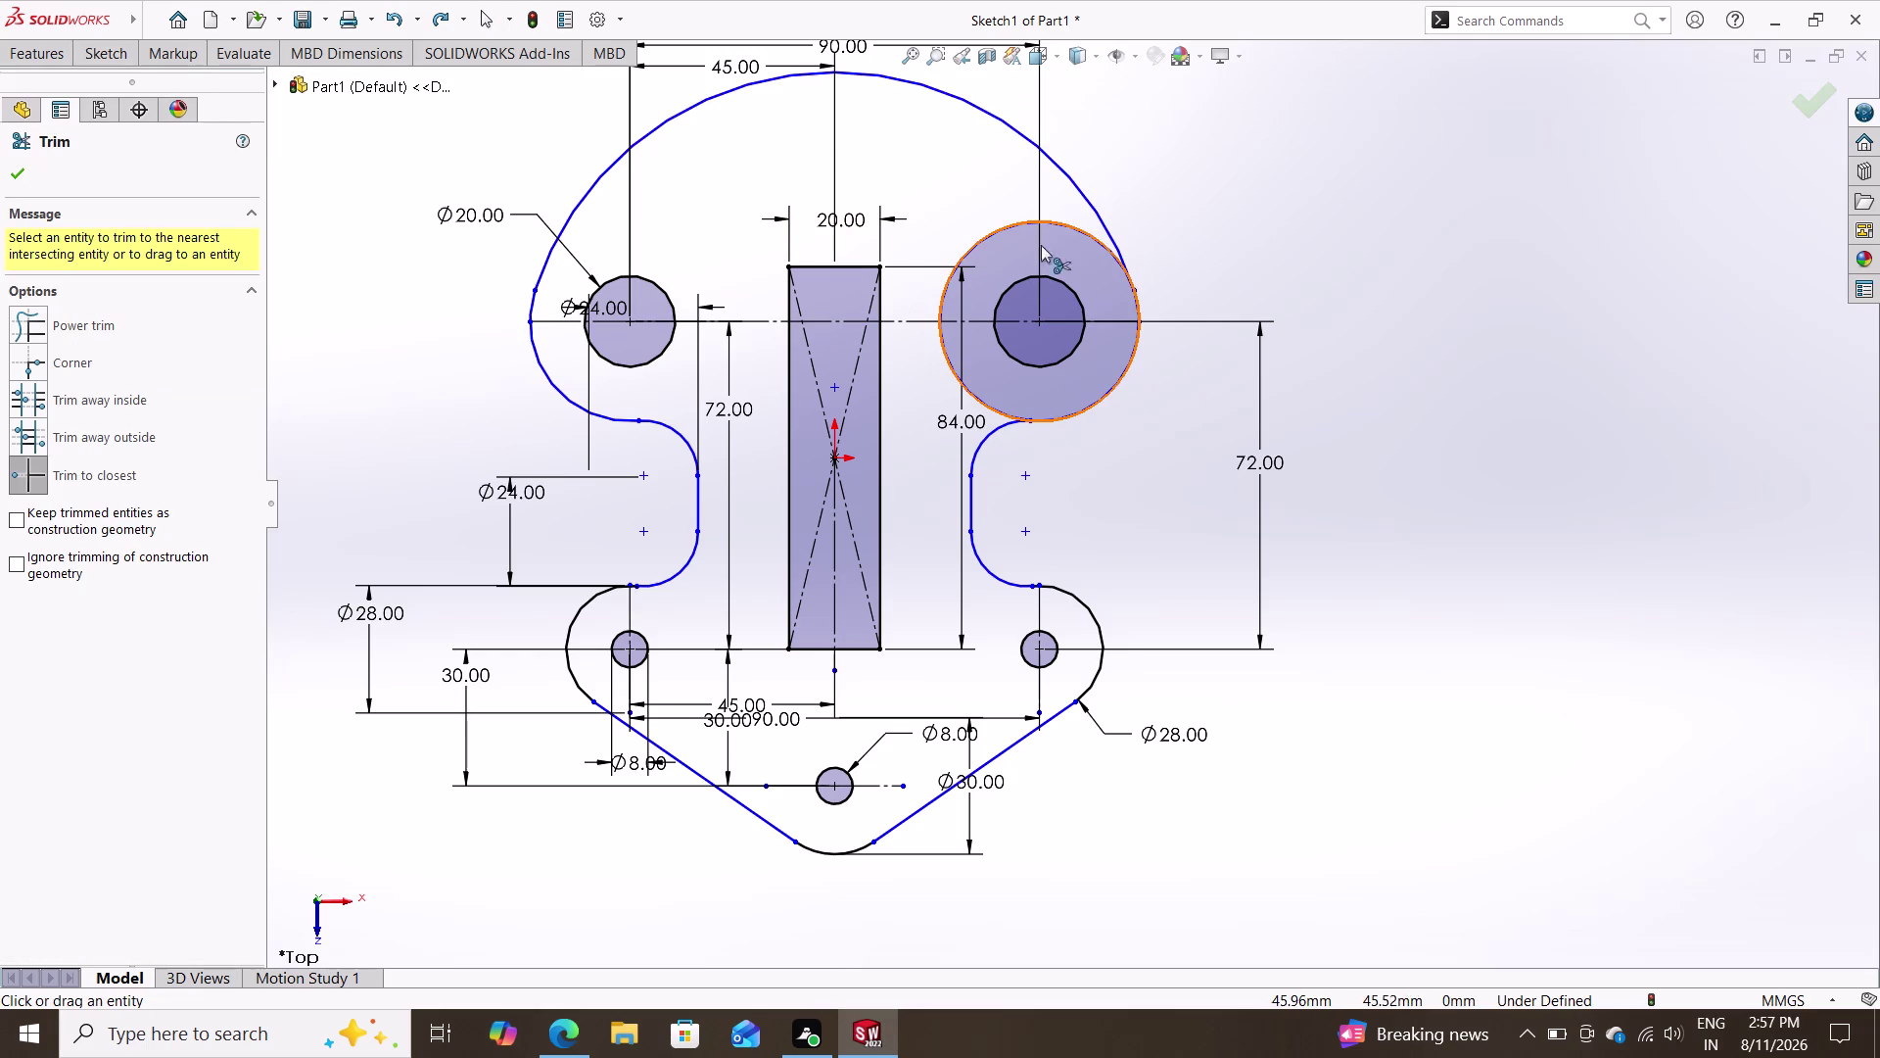
click(1002, 233)
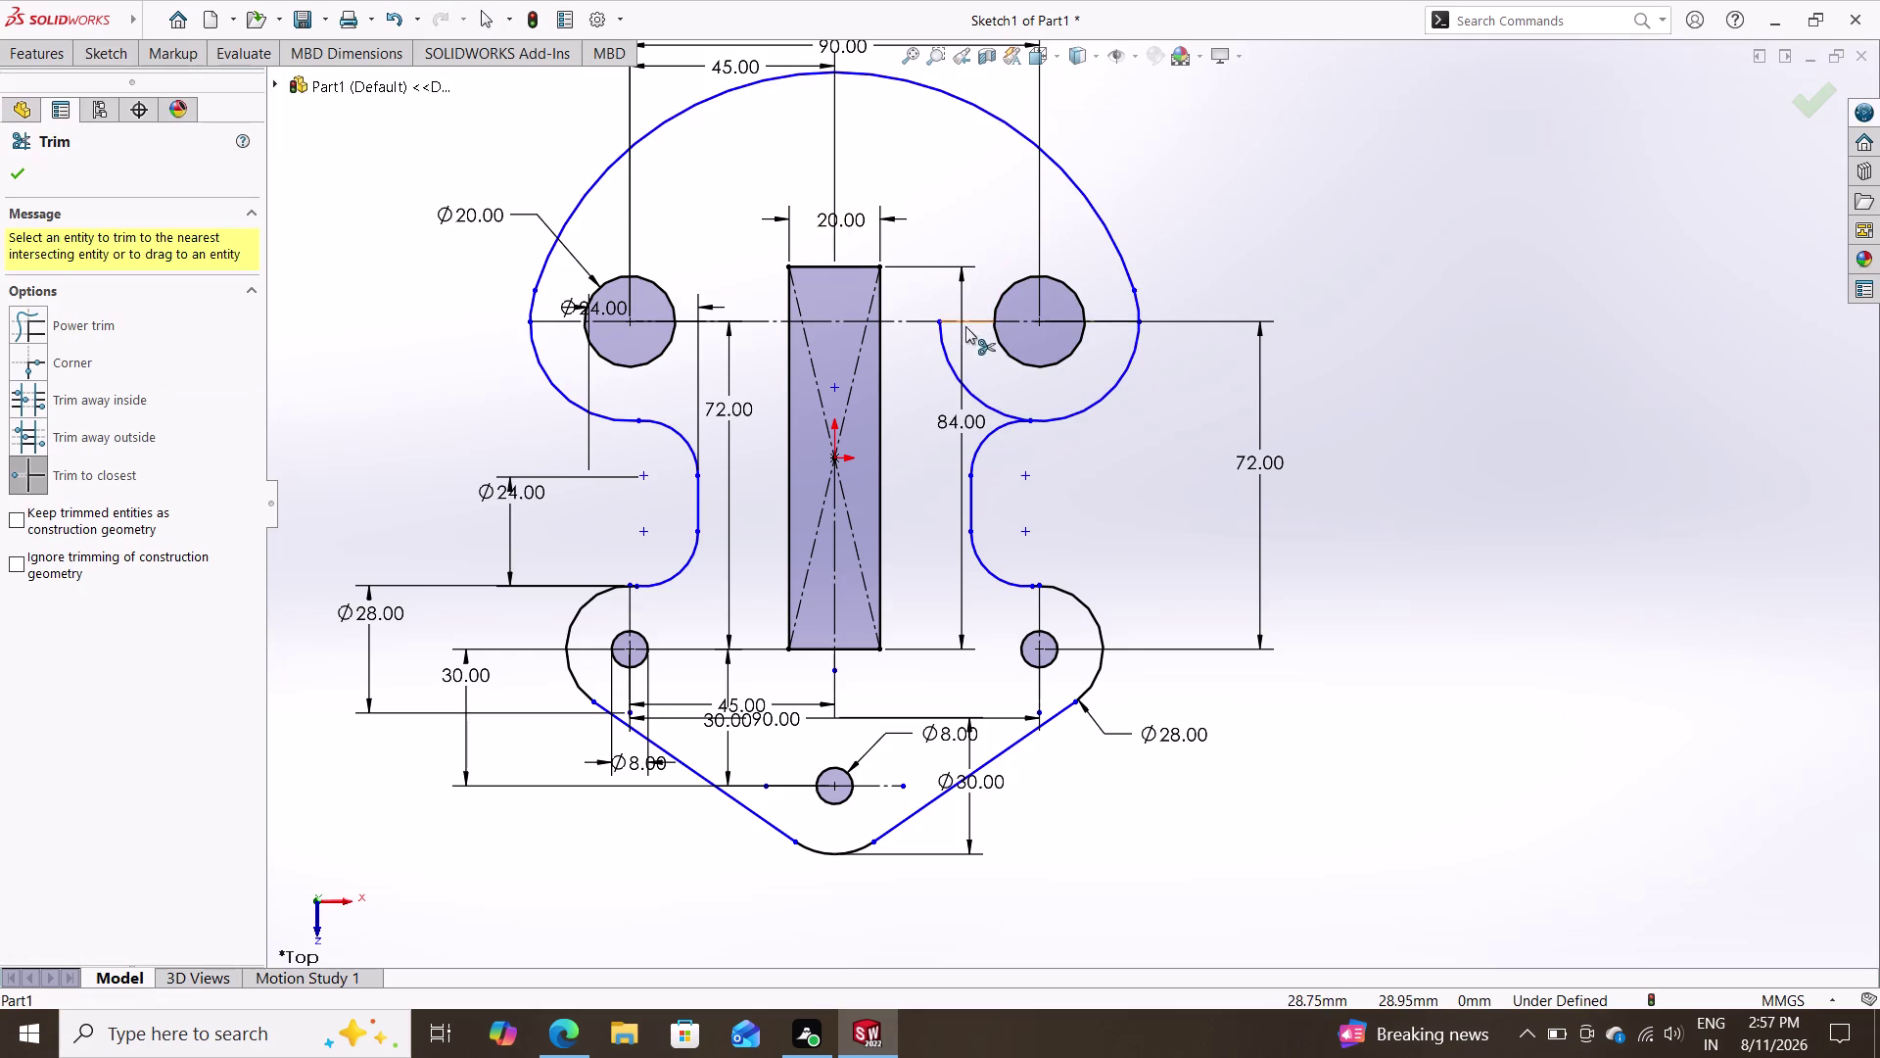
click(948, 353)
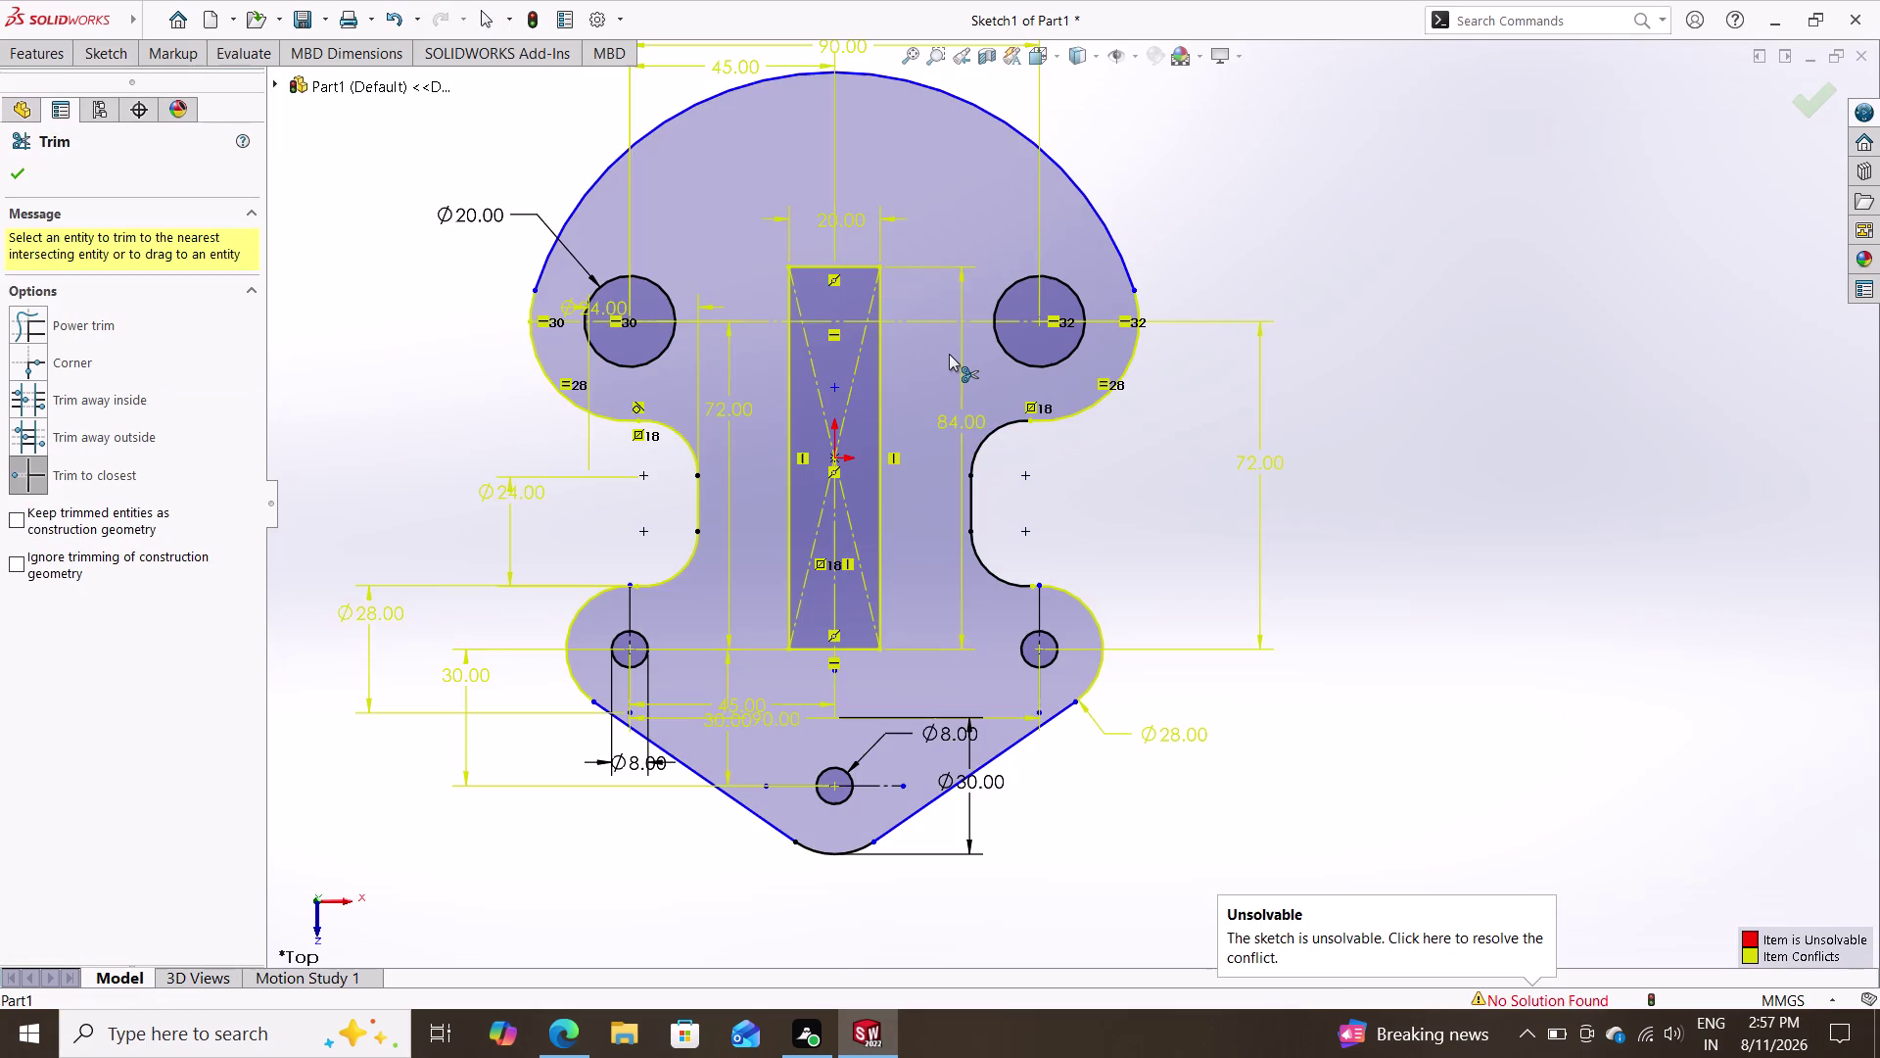
Undo the trim that made the sketch unsolvable and dismiss the warning.
key(ctrl+z)
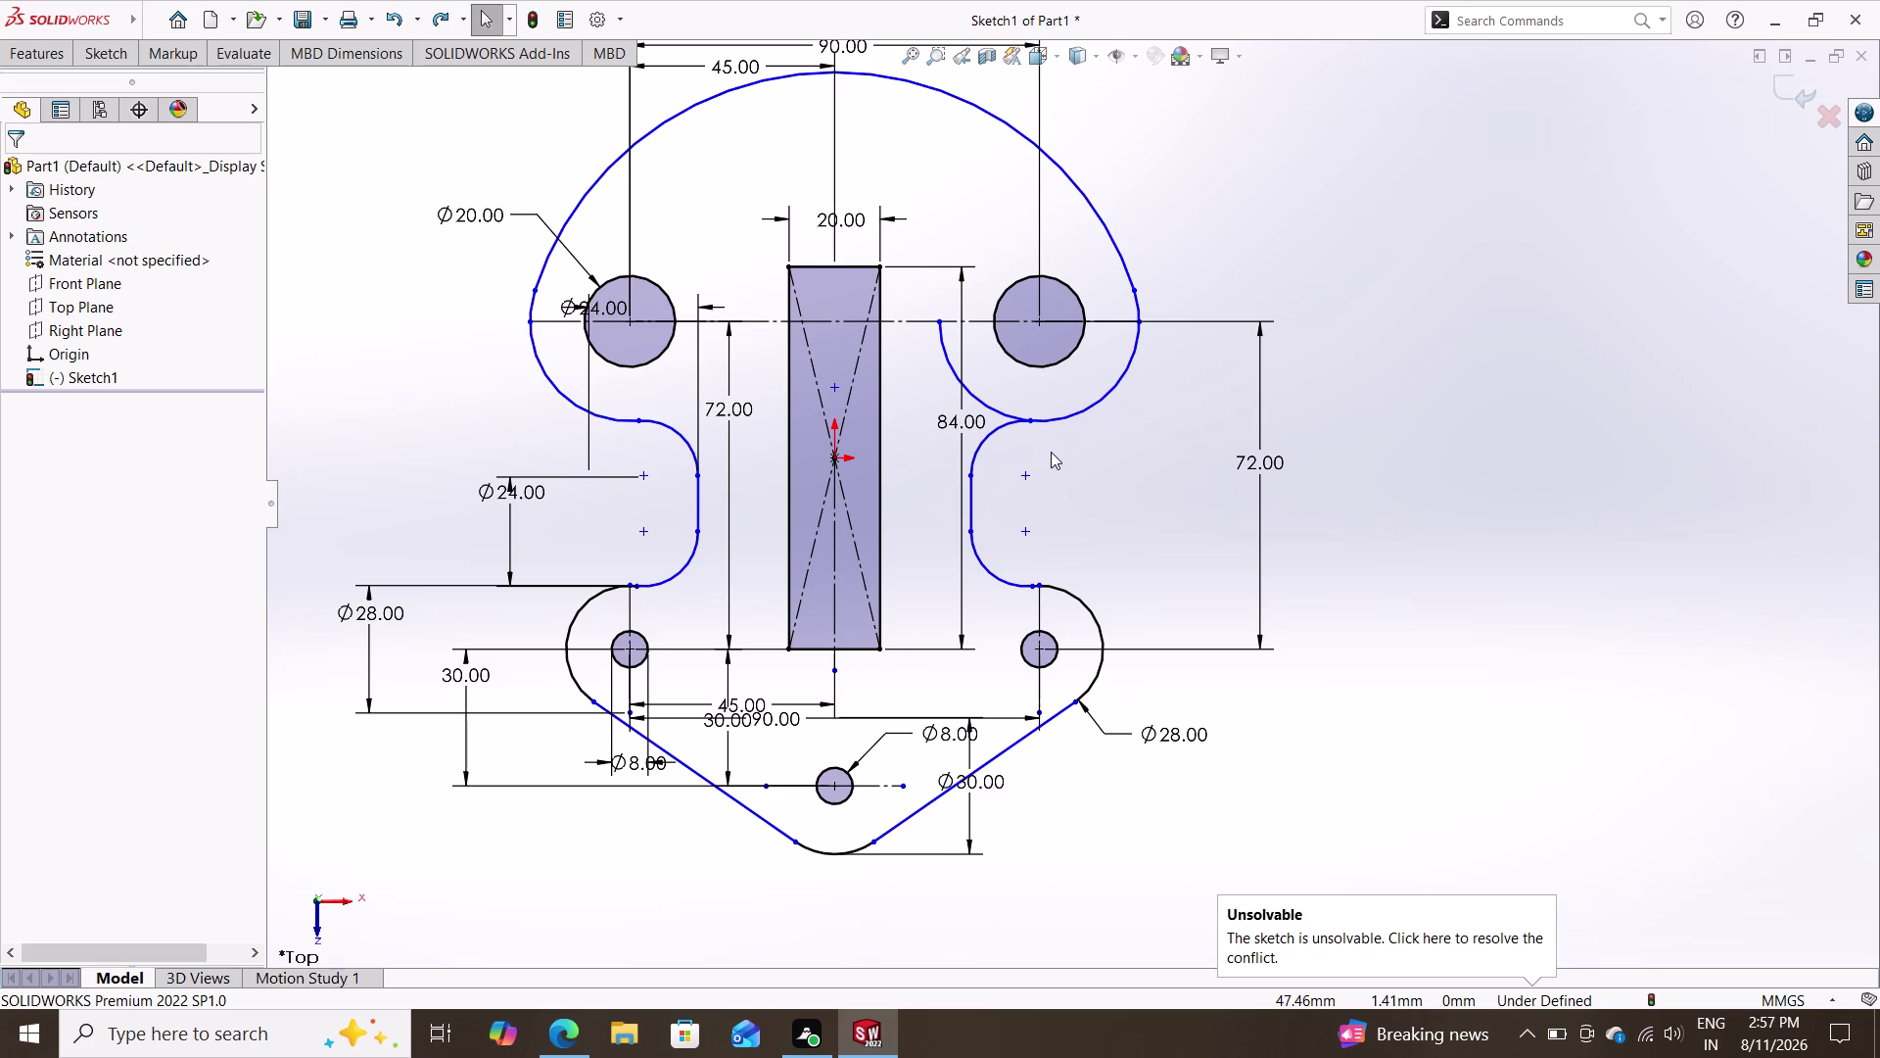
click(1520, 996)
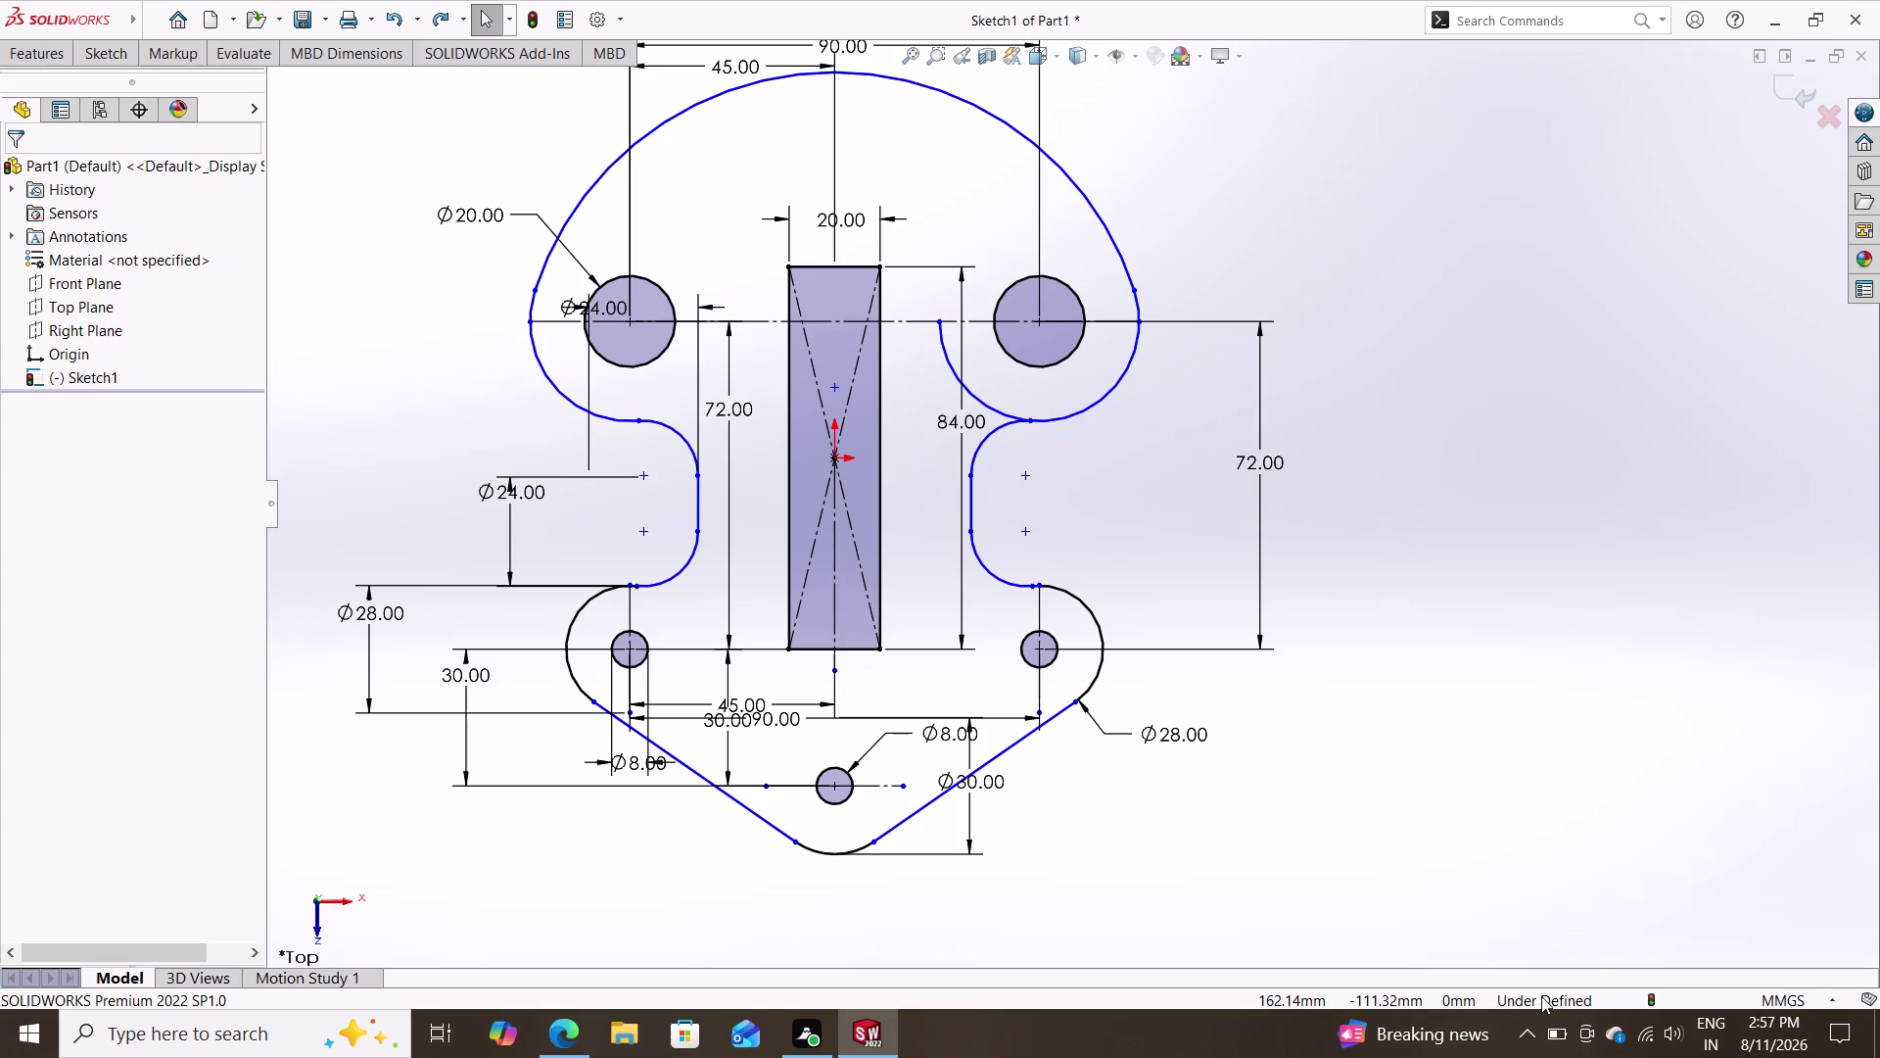
click(1560, 995)
click(1558, 998)
click(1522, 1006)
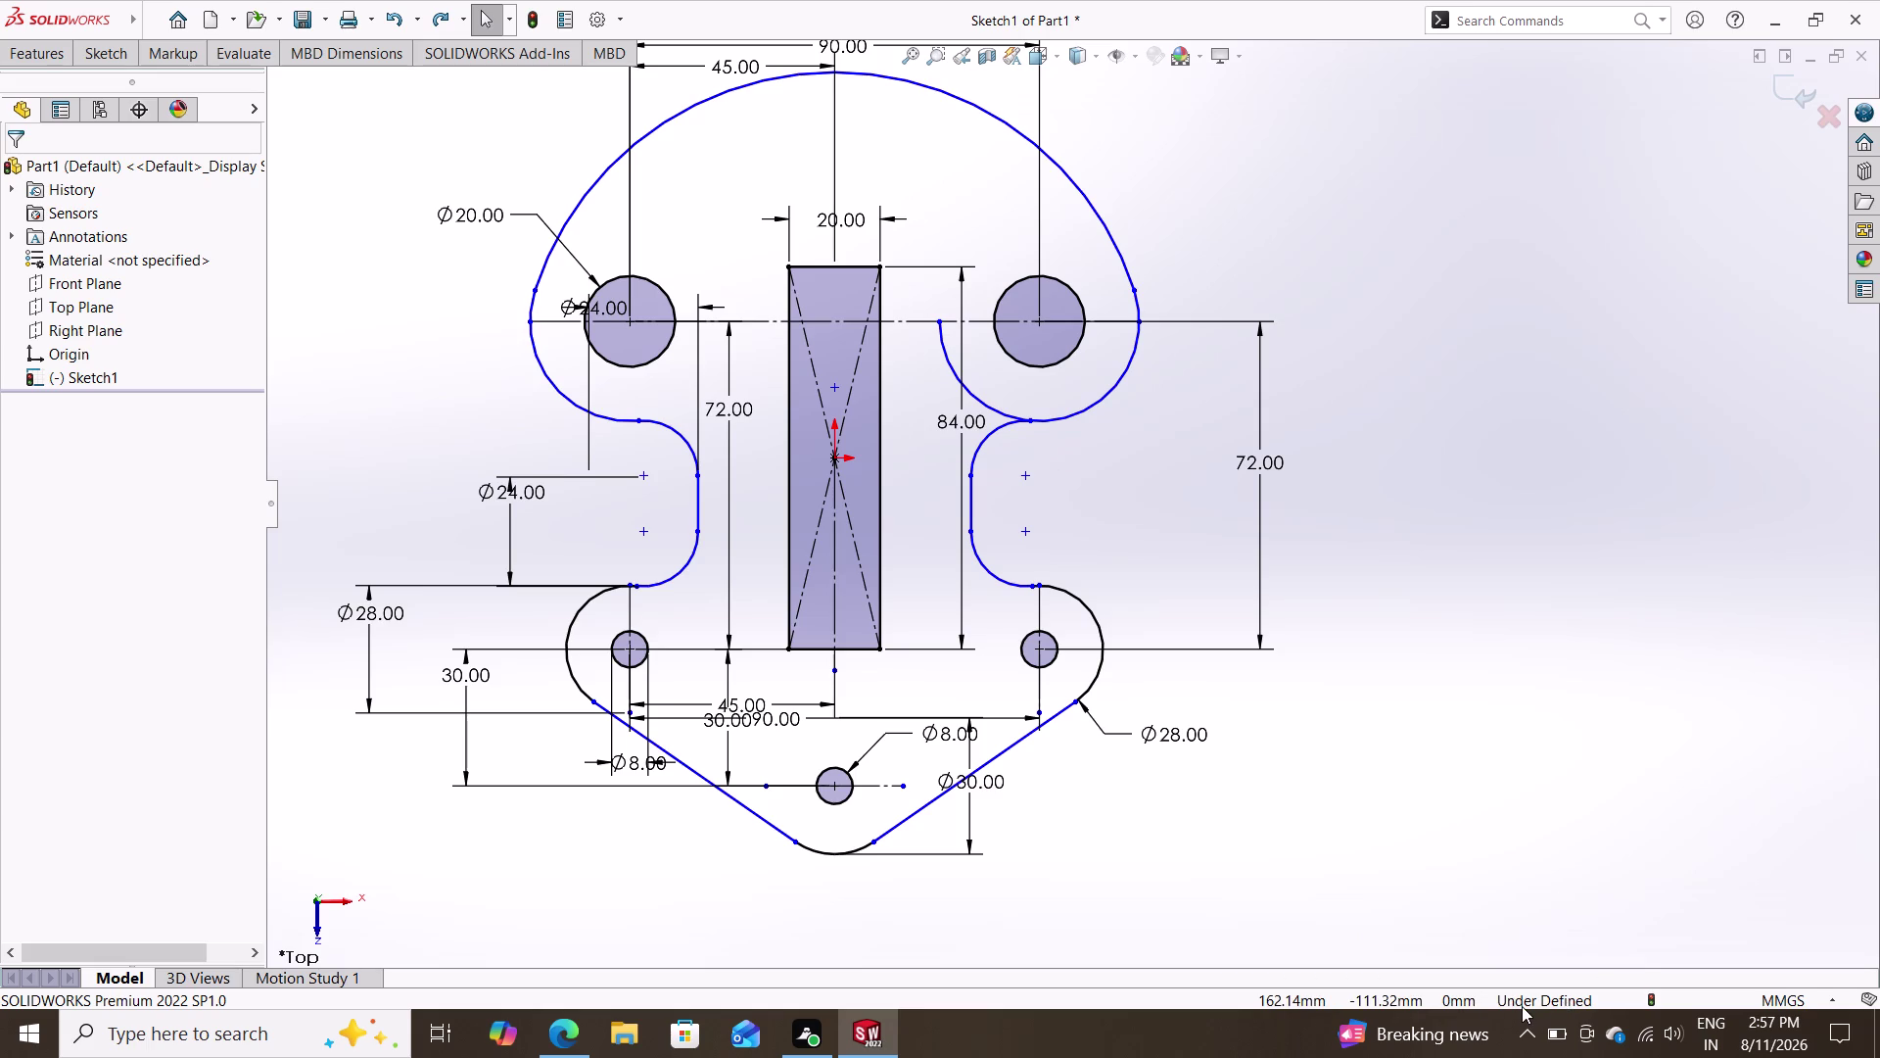
click(1540, 993)
click(1527, 994)
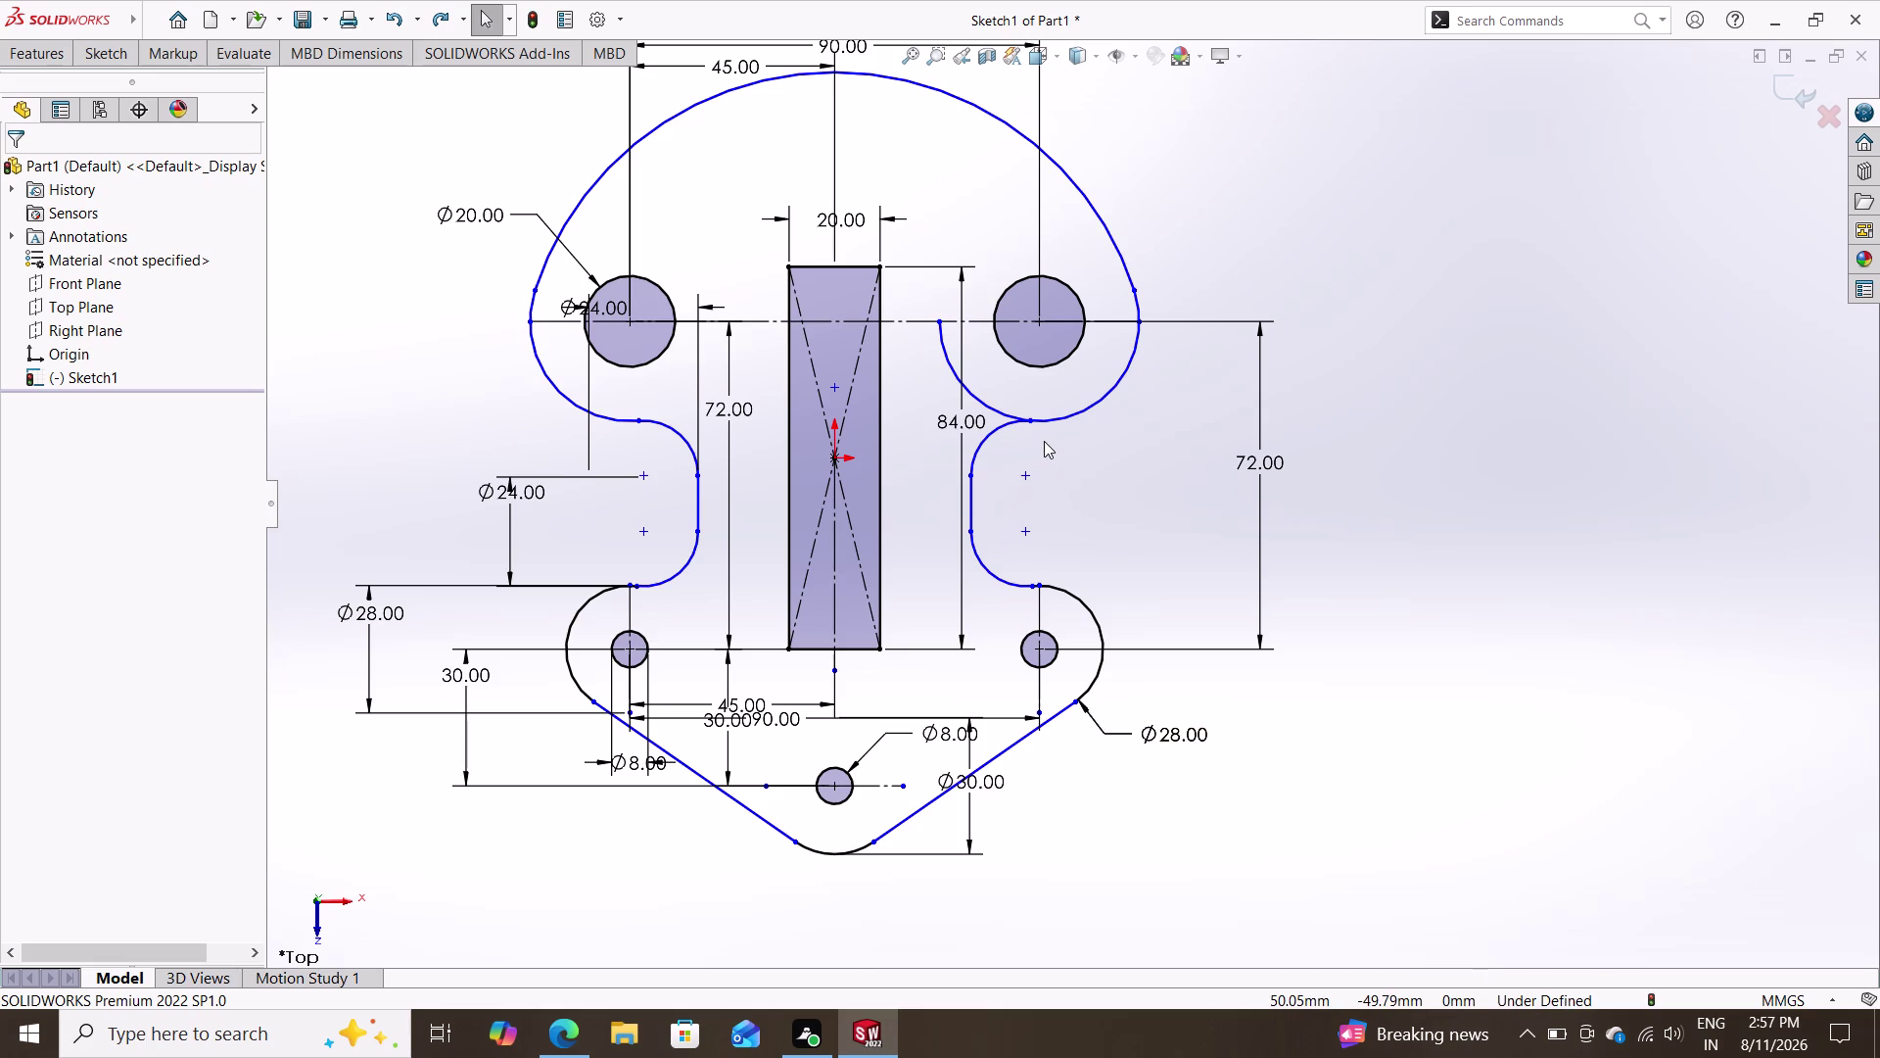
scroll(down, 3)
scroll(down, 3)
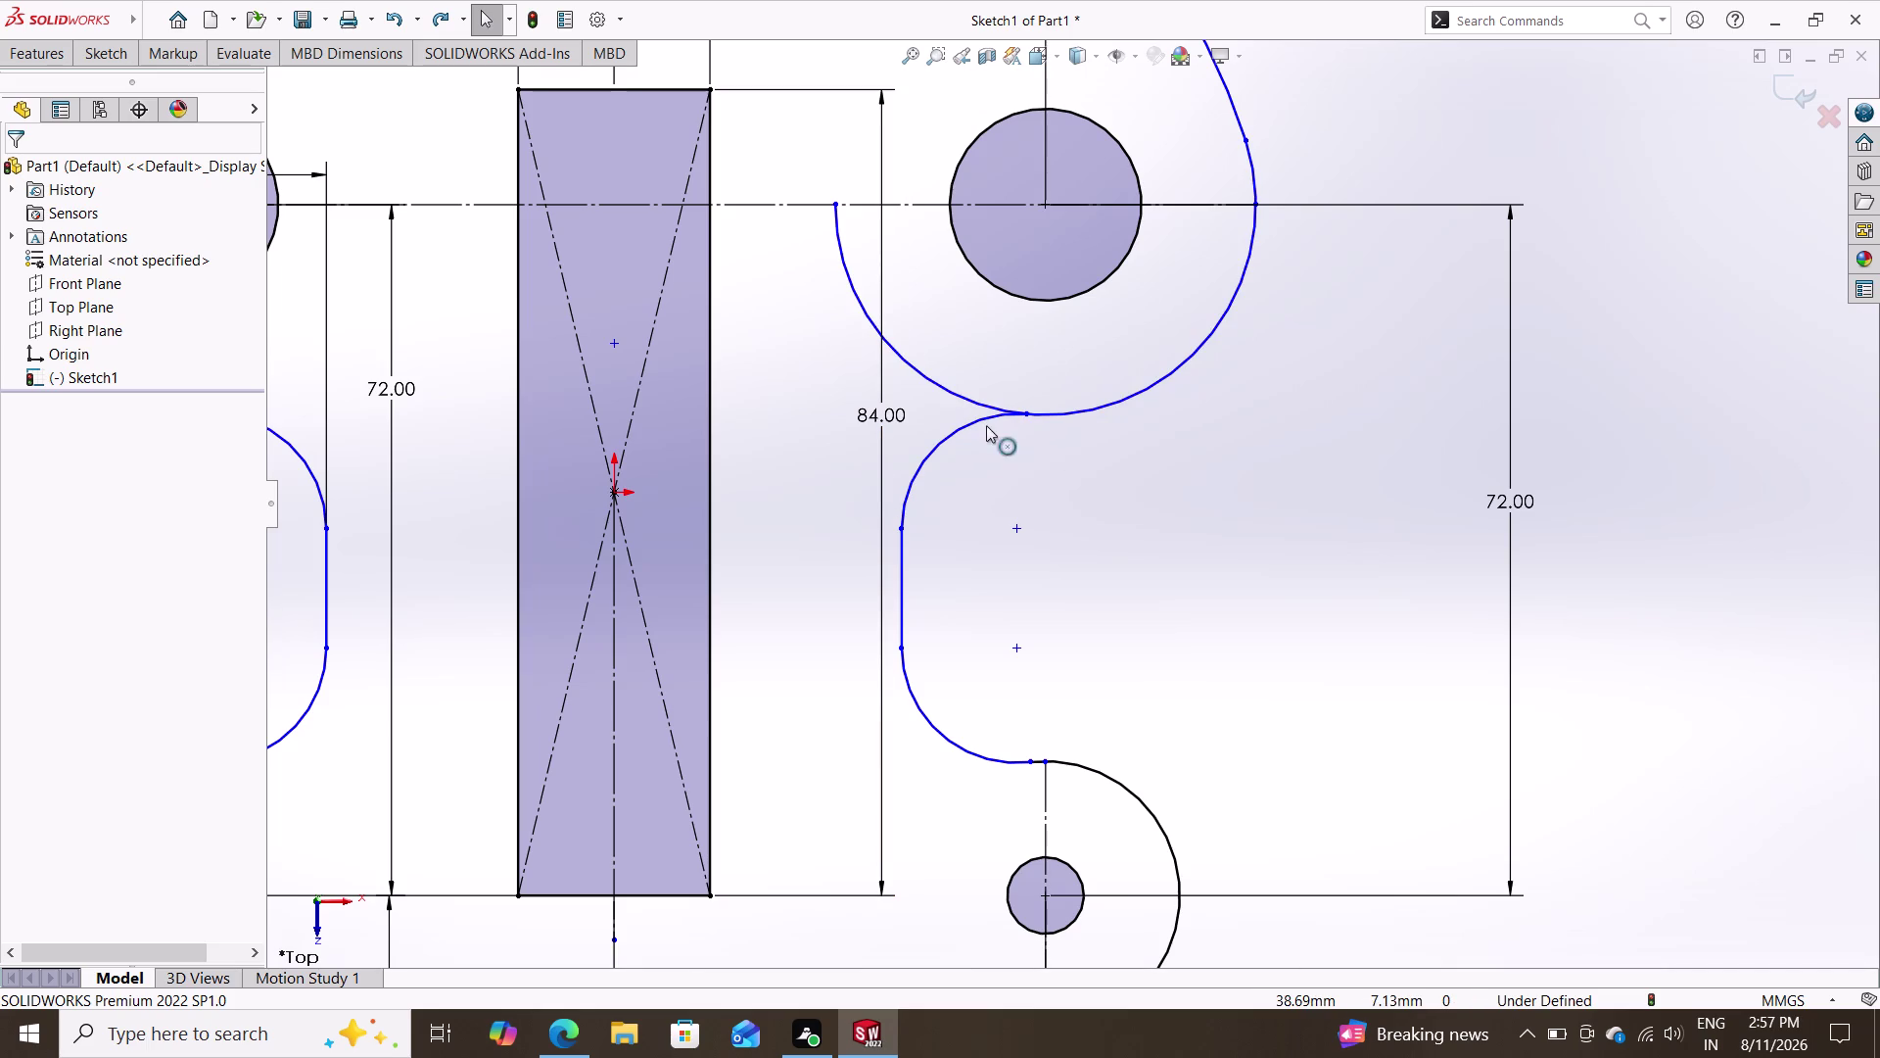
Make the small blend arc tangent to the large upper-right arc, then remove that conflicting tangency.
key(Escape)
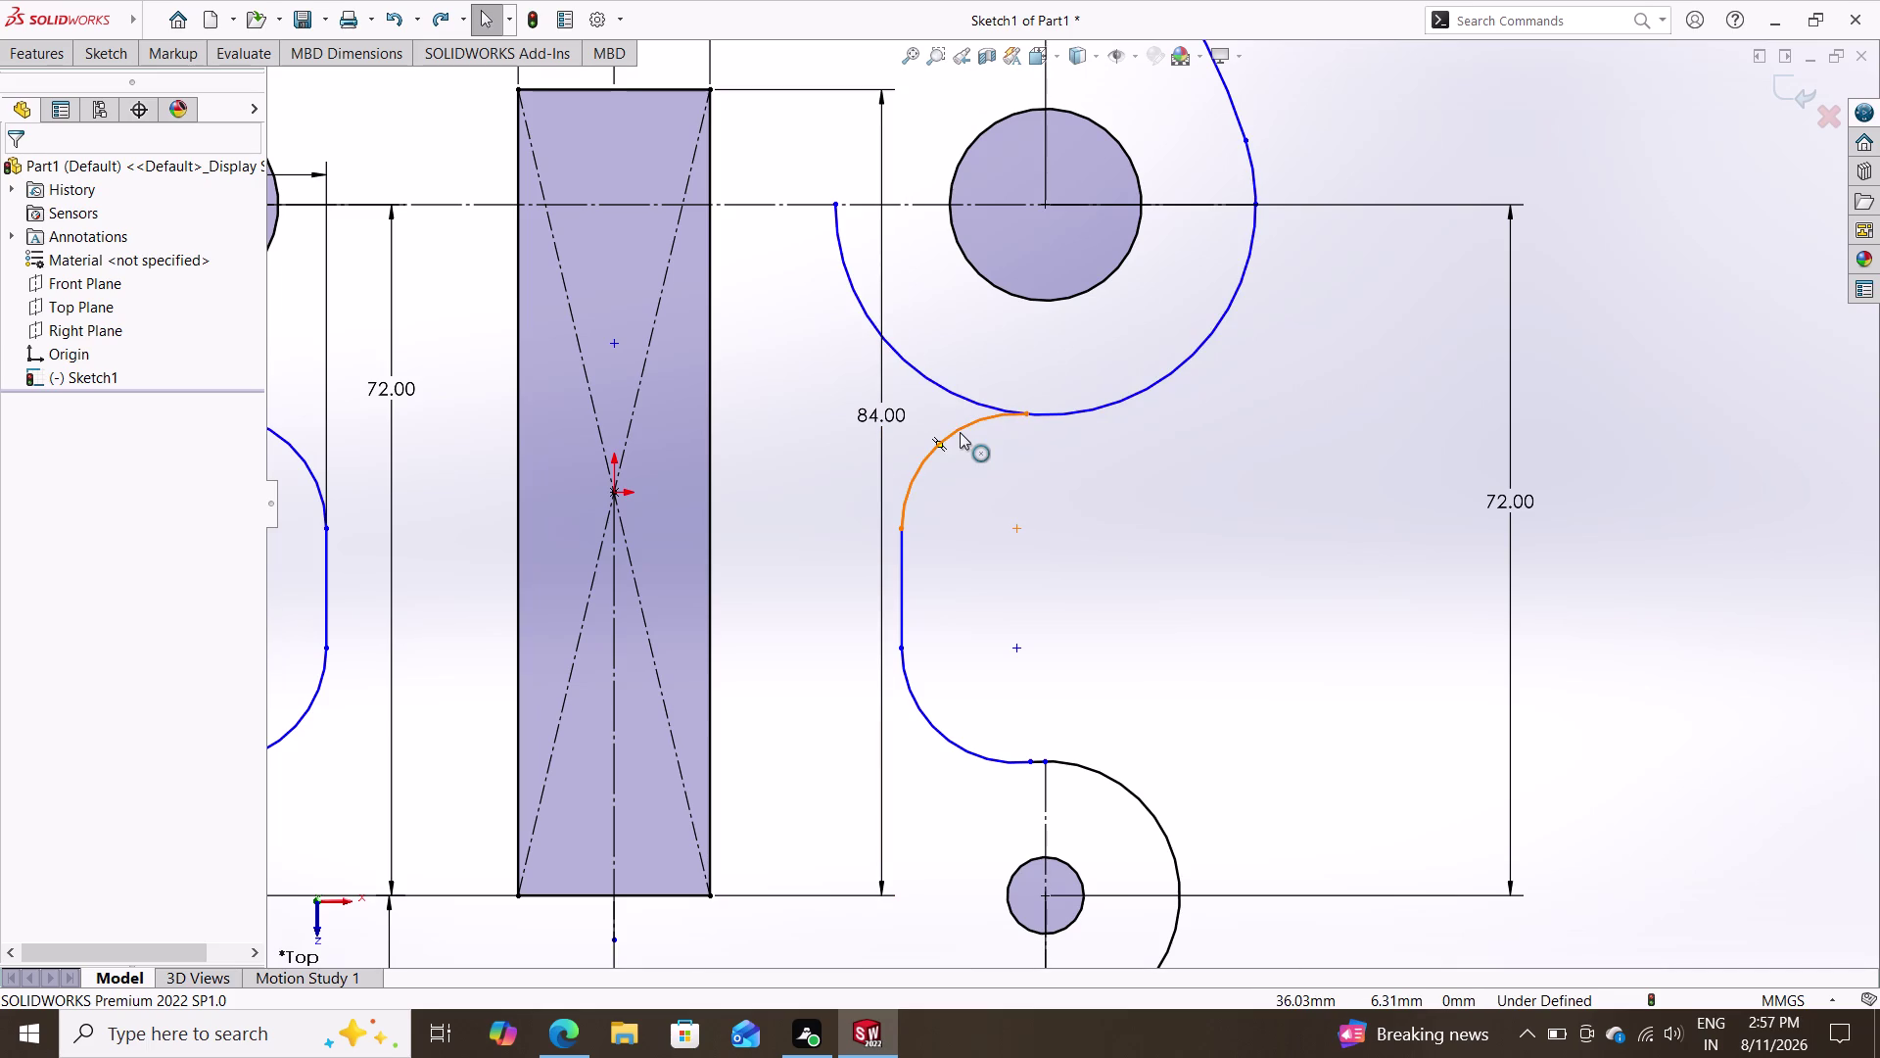
click(960, 432)
click(1058, 412)
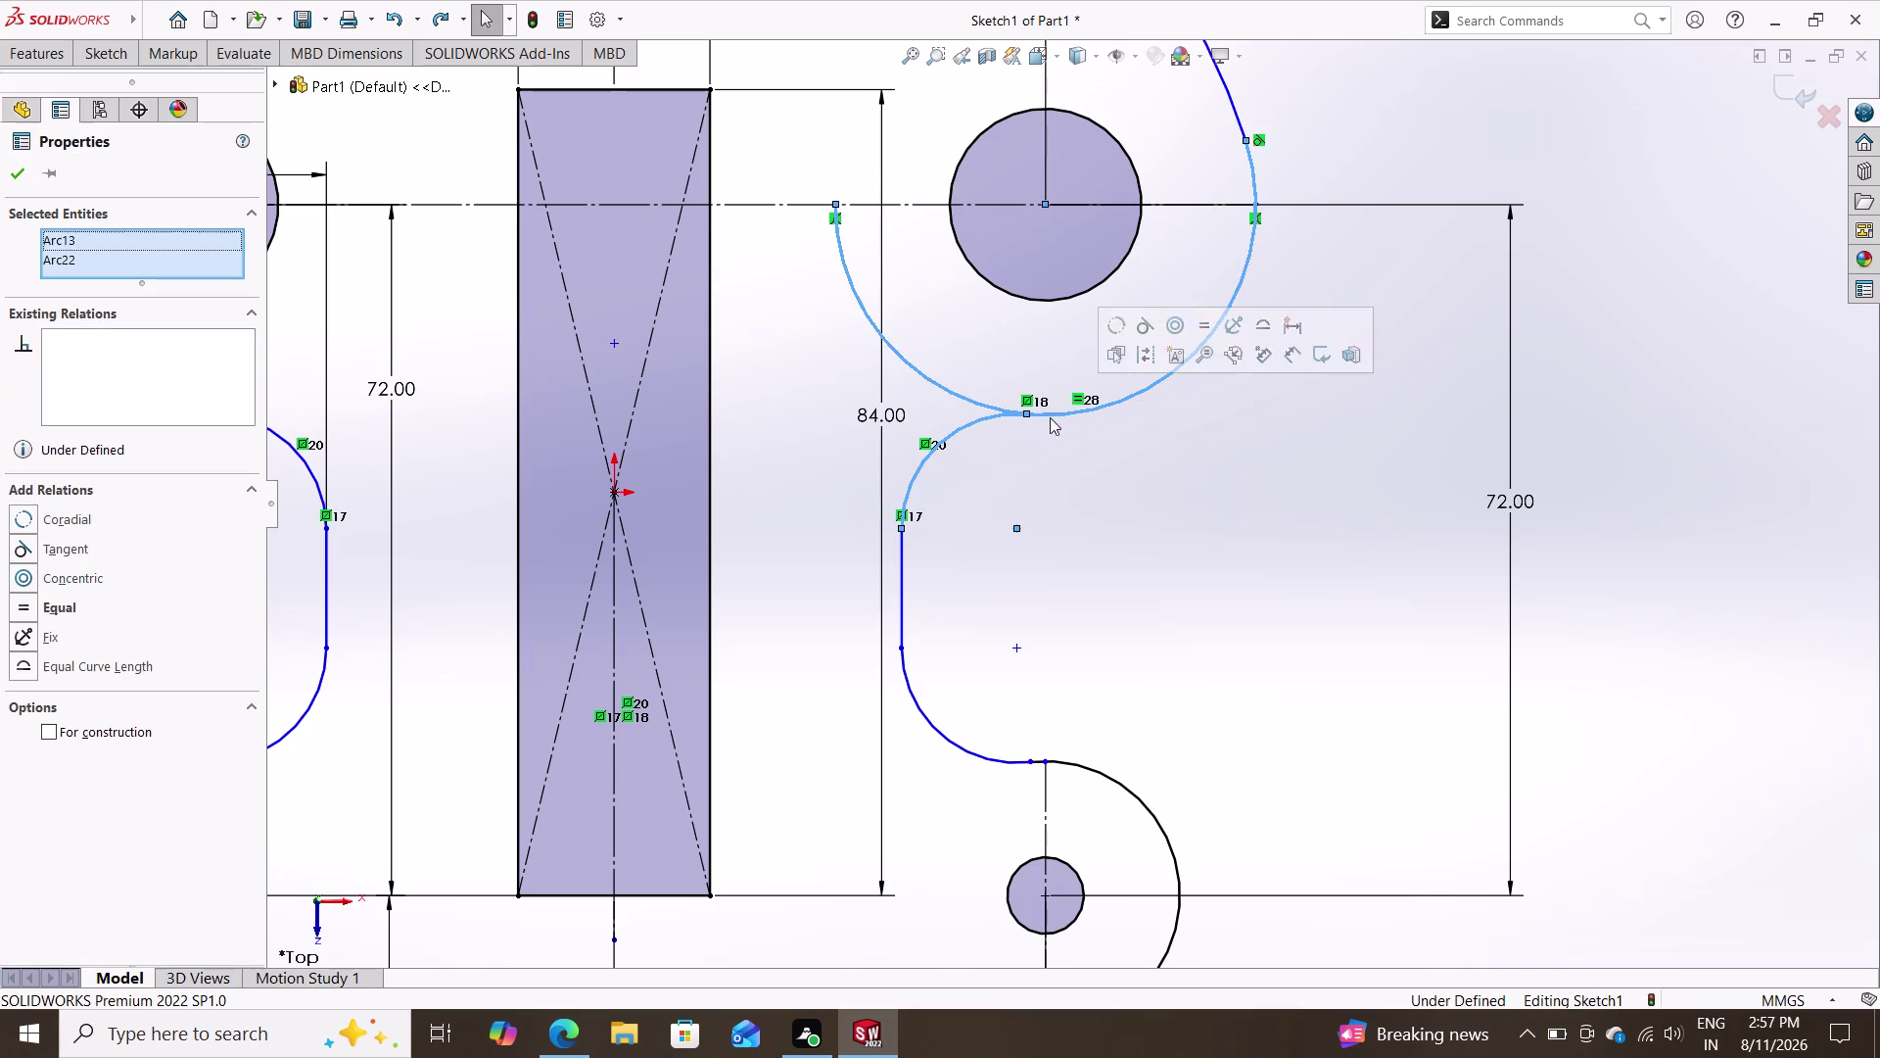
click(84, 546)
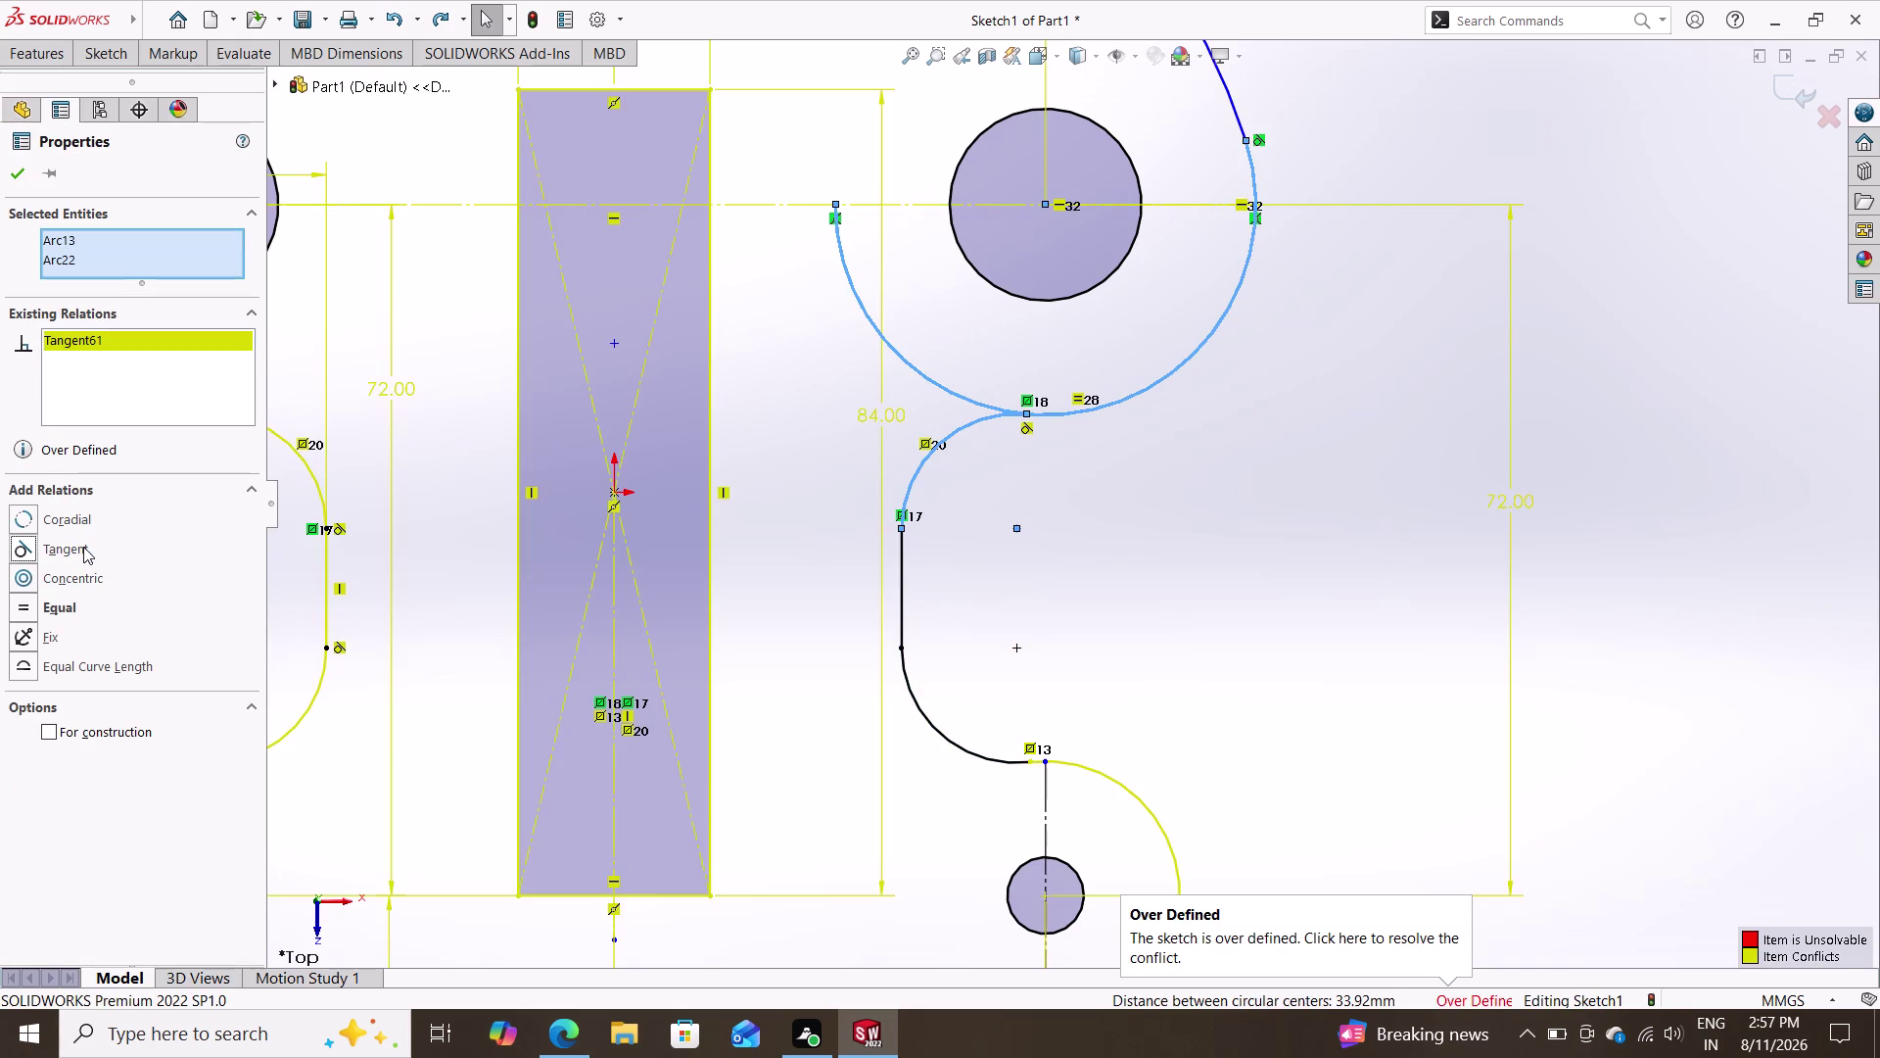
key(Escape)
scroll(down, 3)
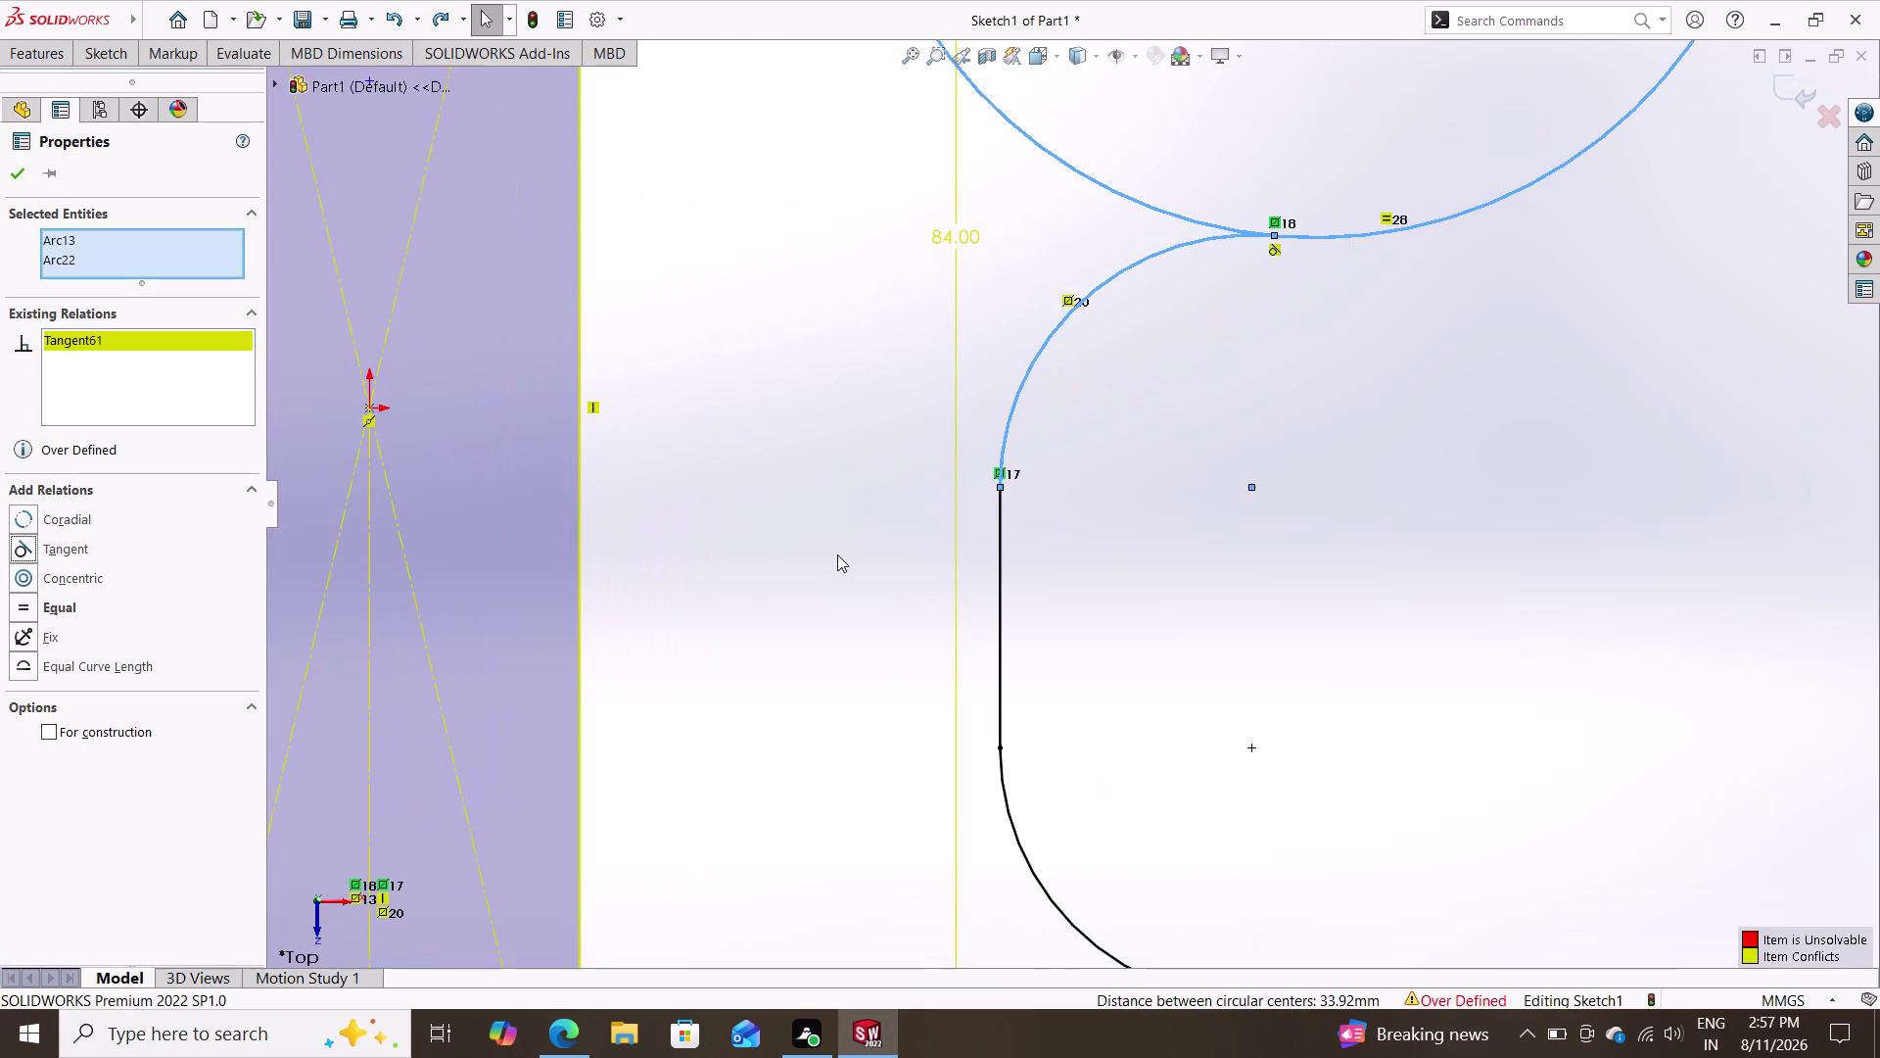
scroll(up, 3)
scroll(up, 3)
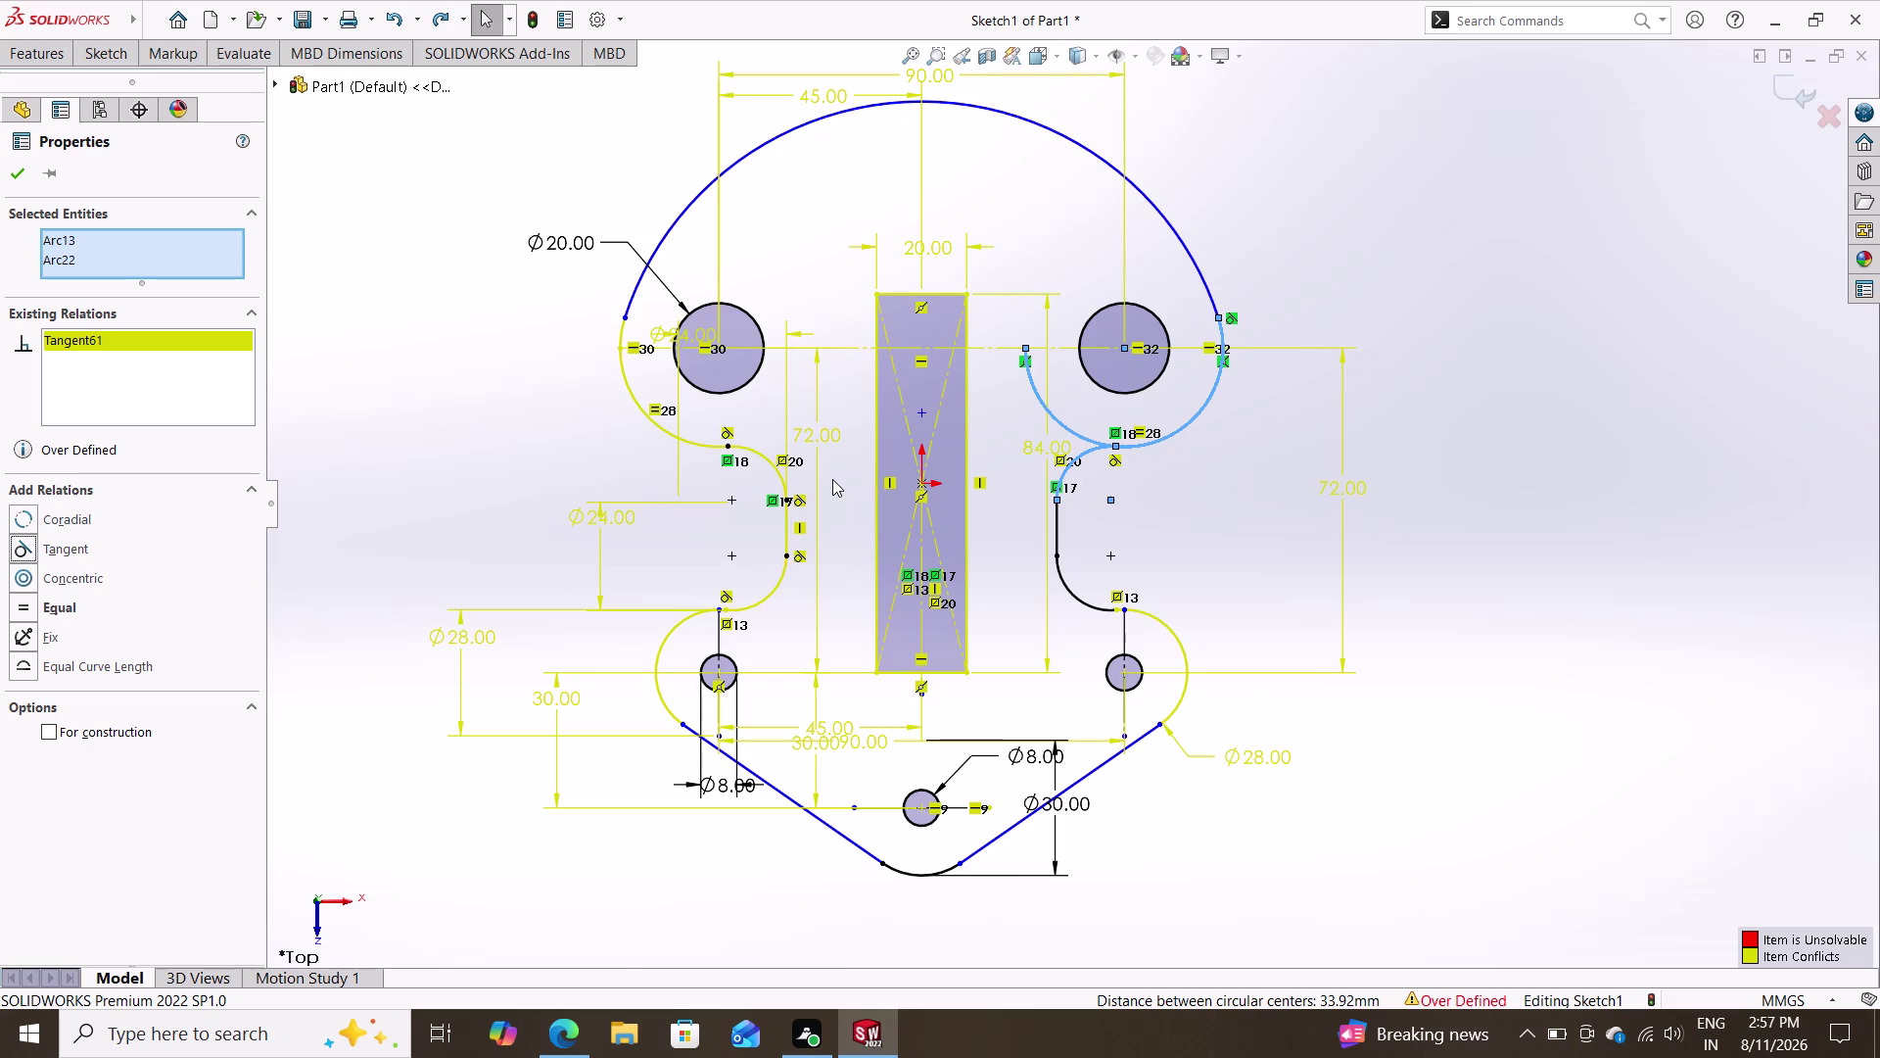
key(ctrl+z)
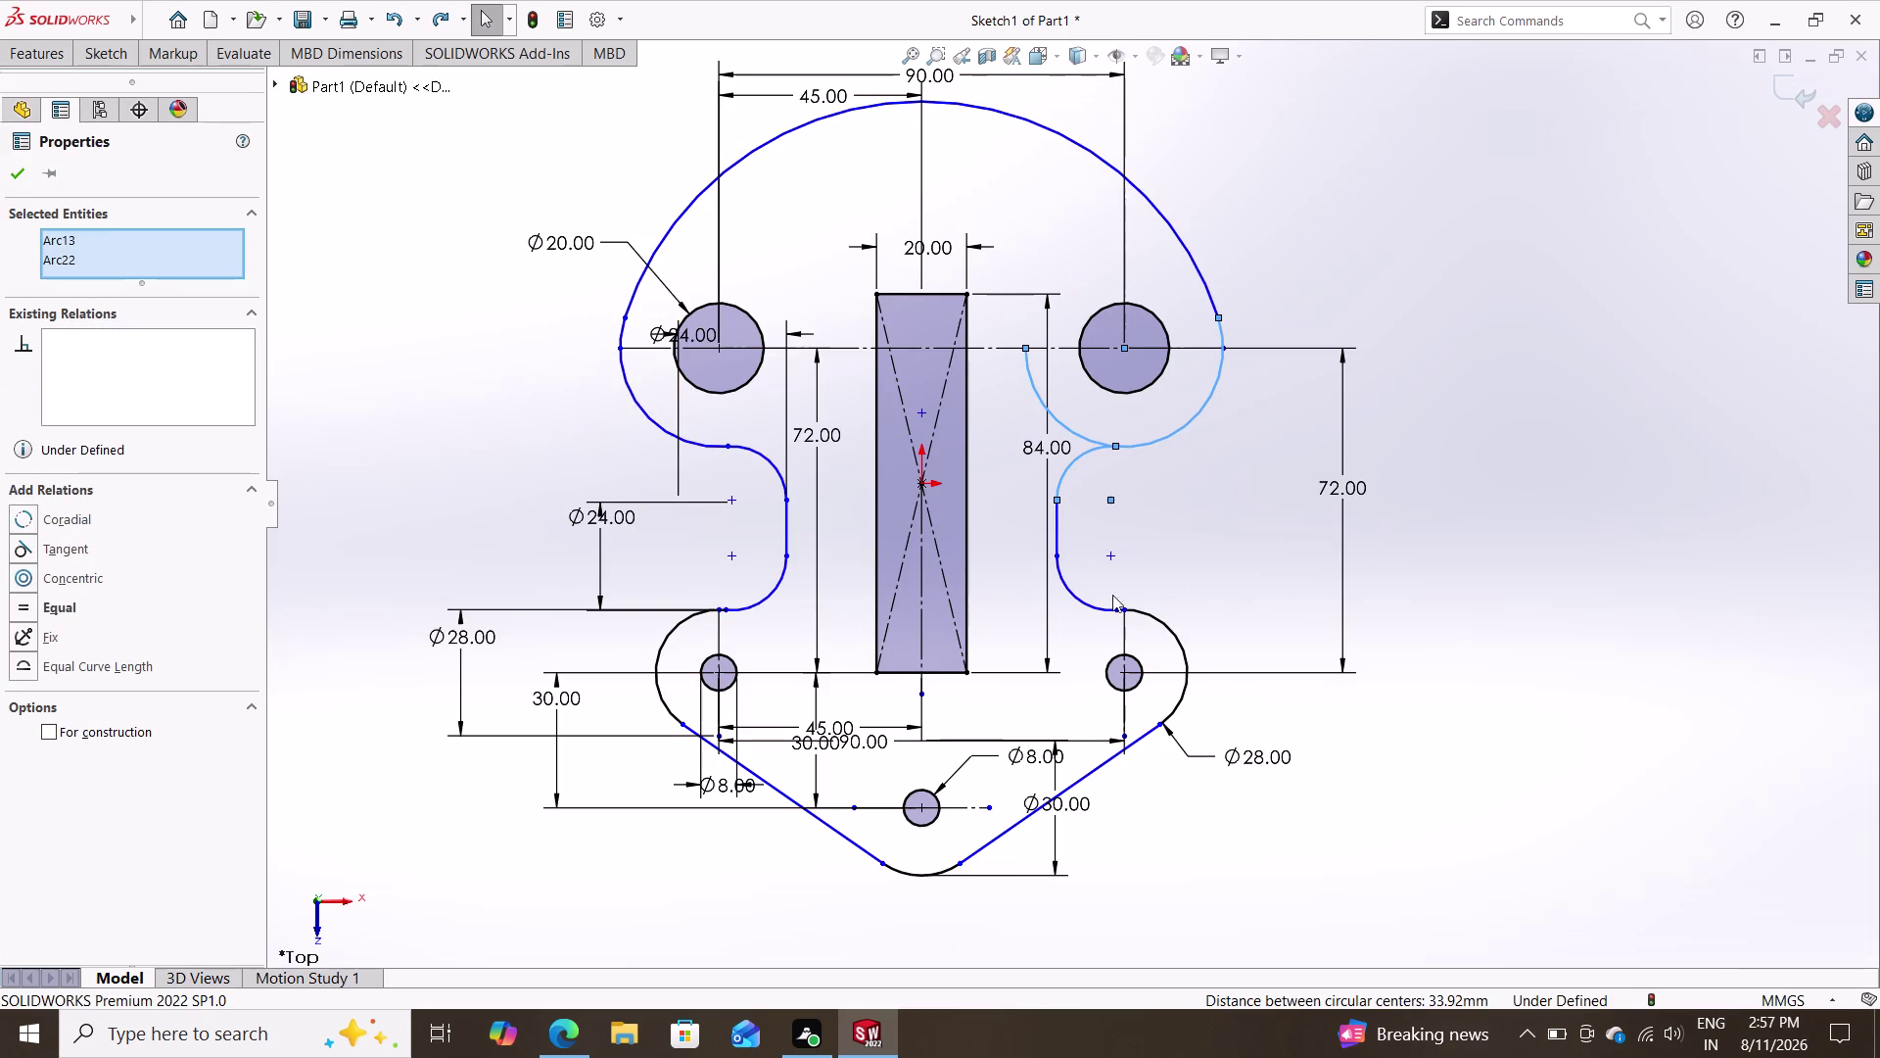
Select the lower right arc and short vertical line, then edit the 84 mm dimension.
click(1086, 602)
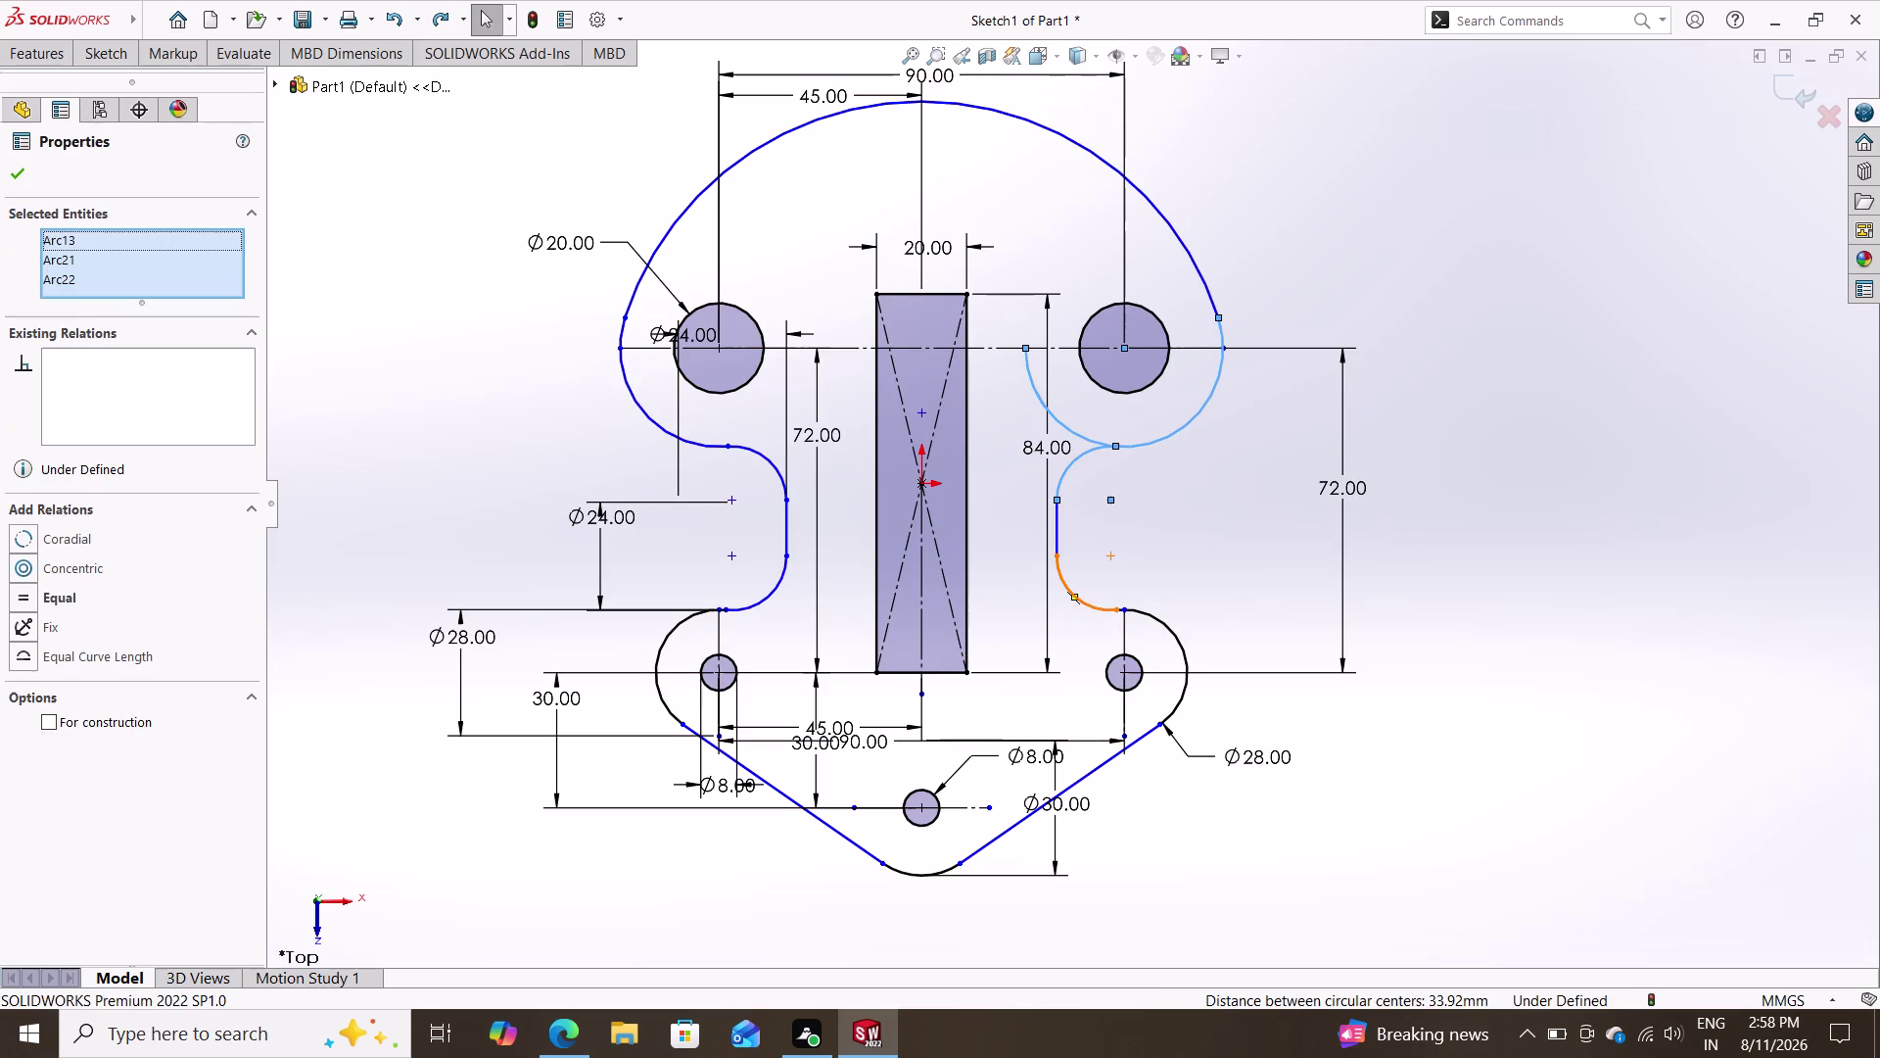
click(1051, 525)
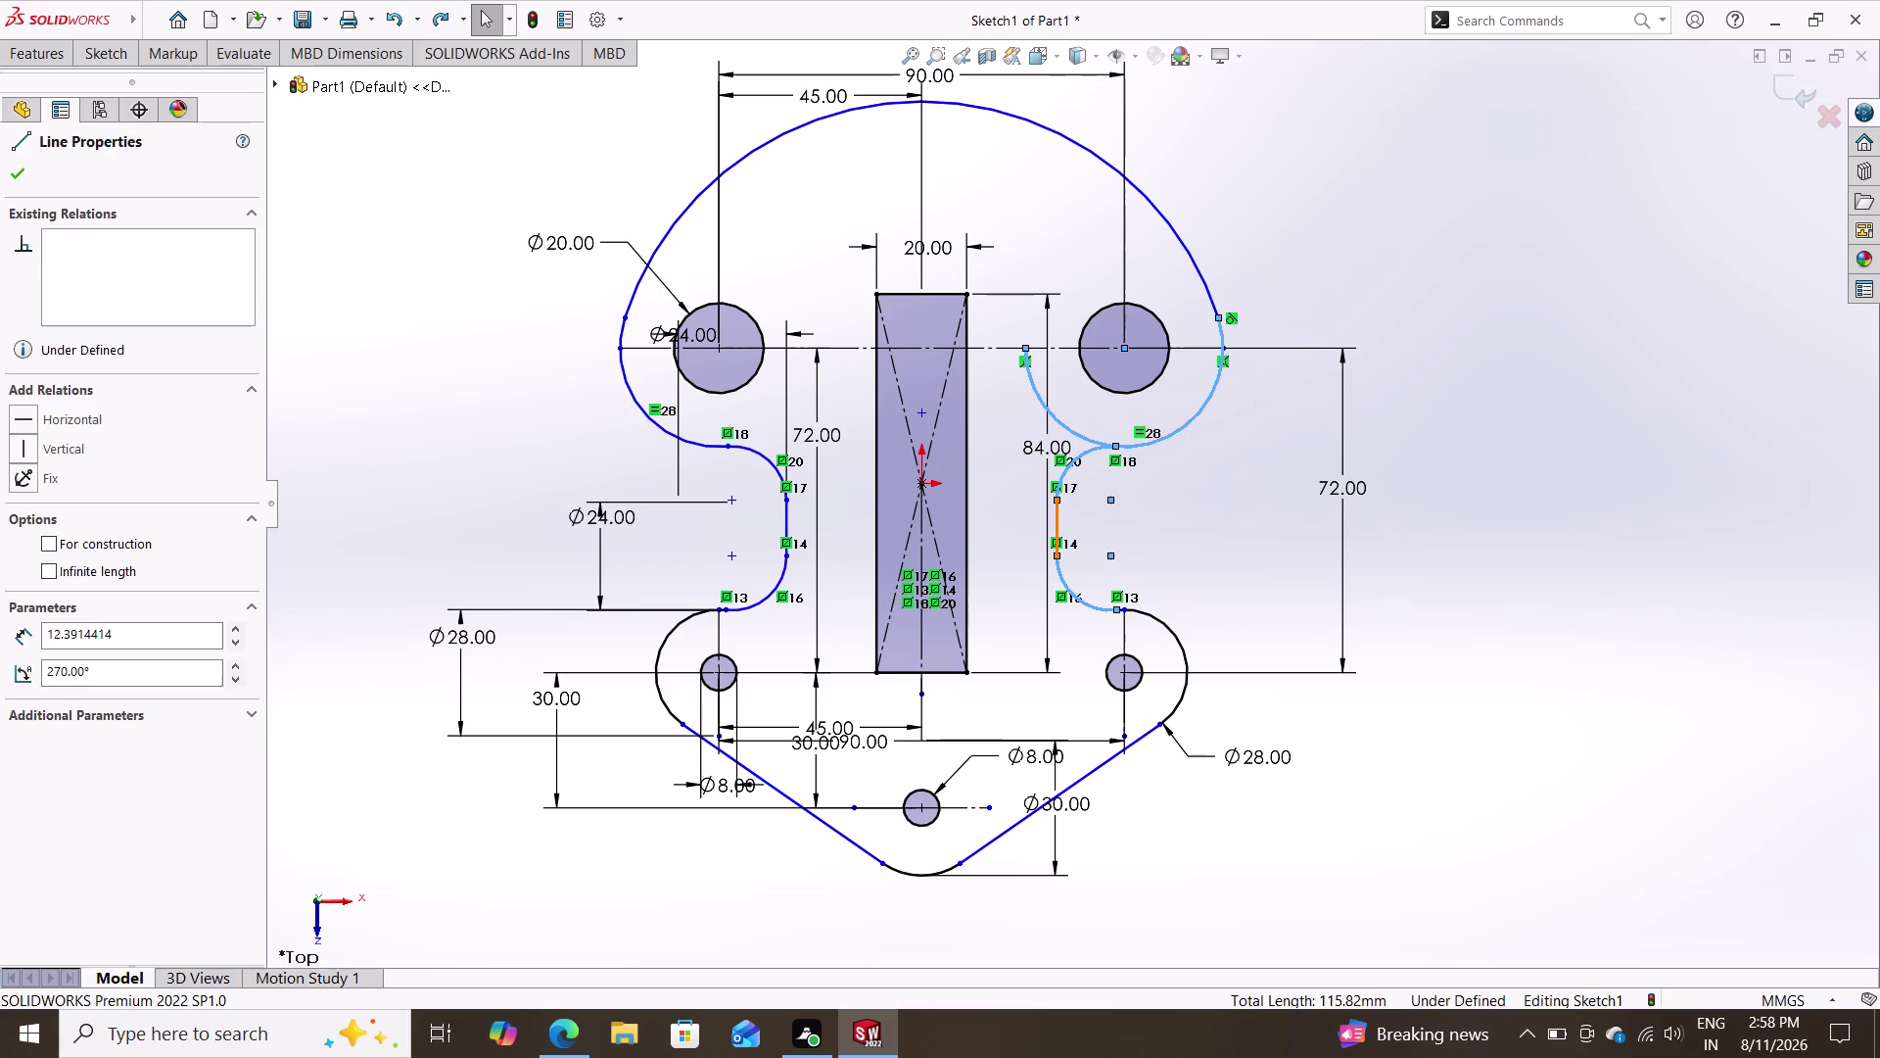
double_click(1082, 452)
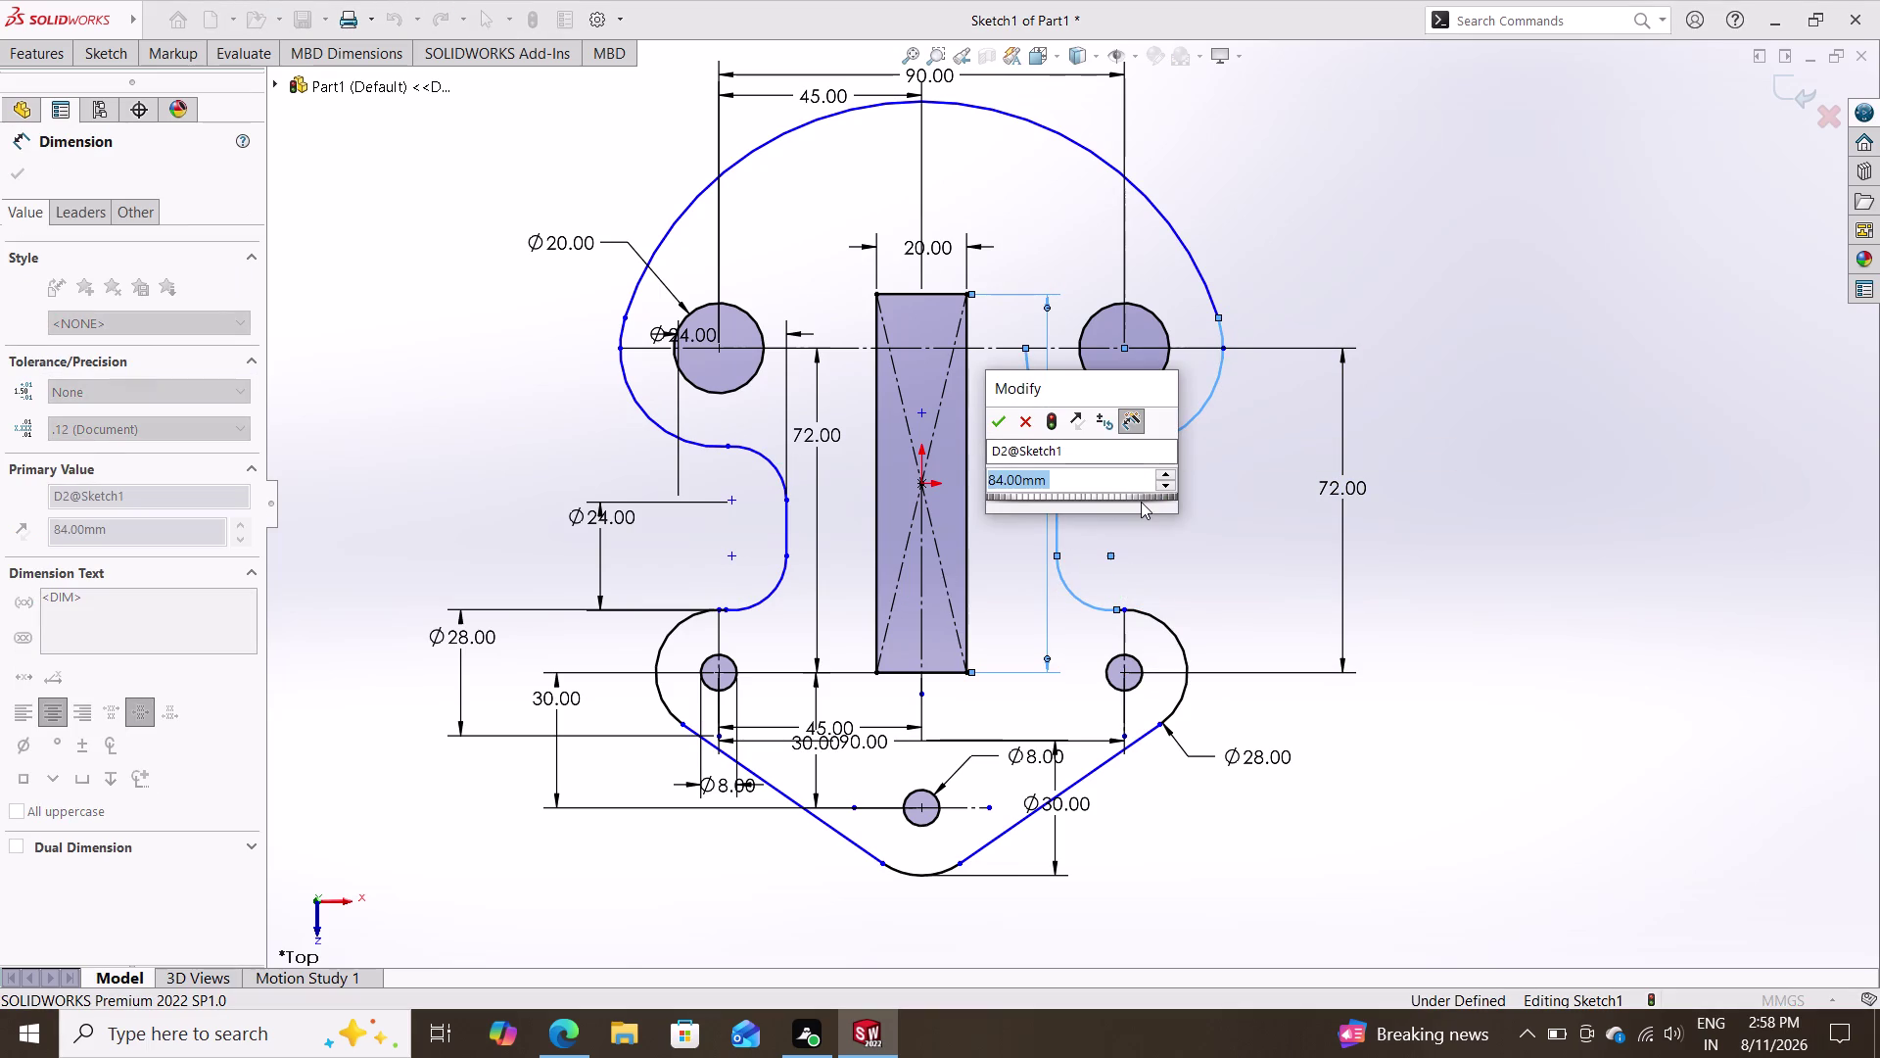
Leave the 84 mm dimension unchanged and clear the selection.
key(Escape)
key(Escape)
key(Escape)
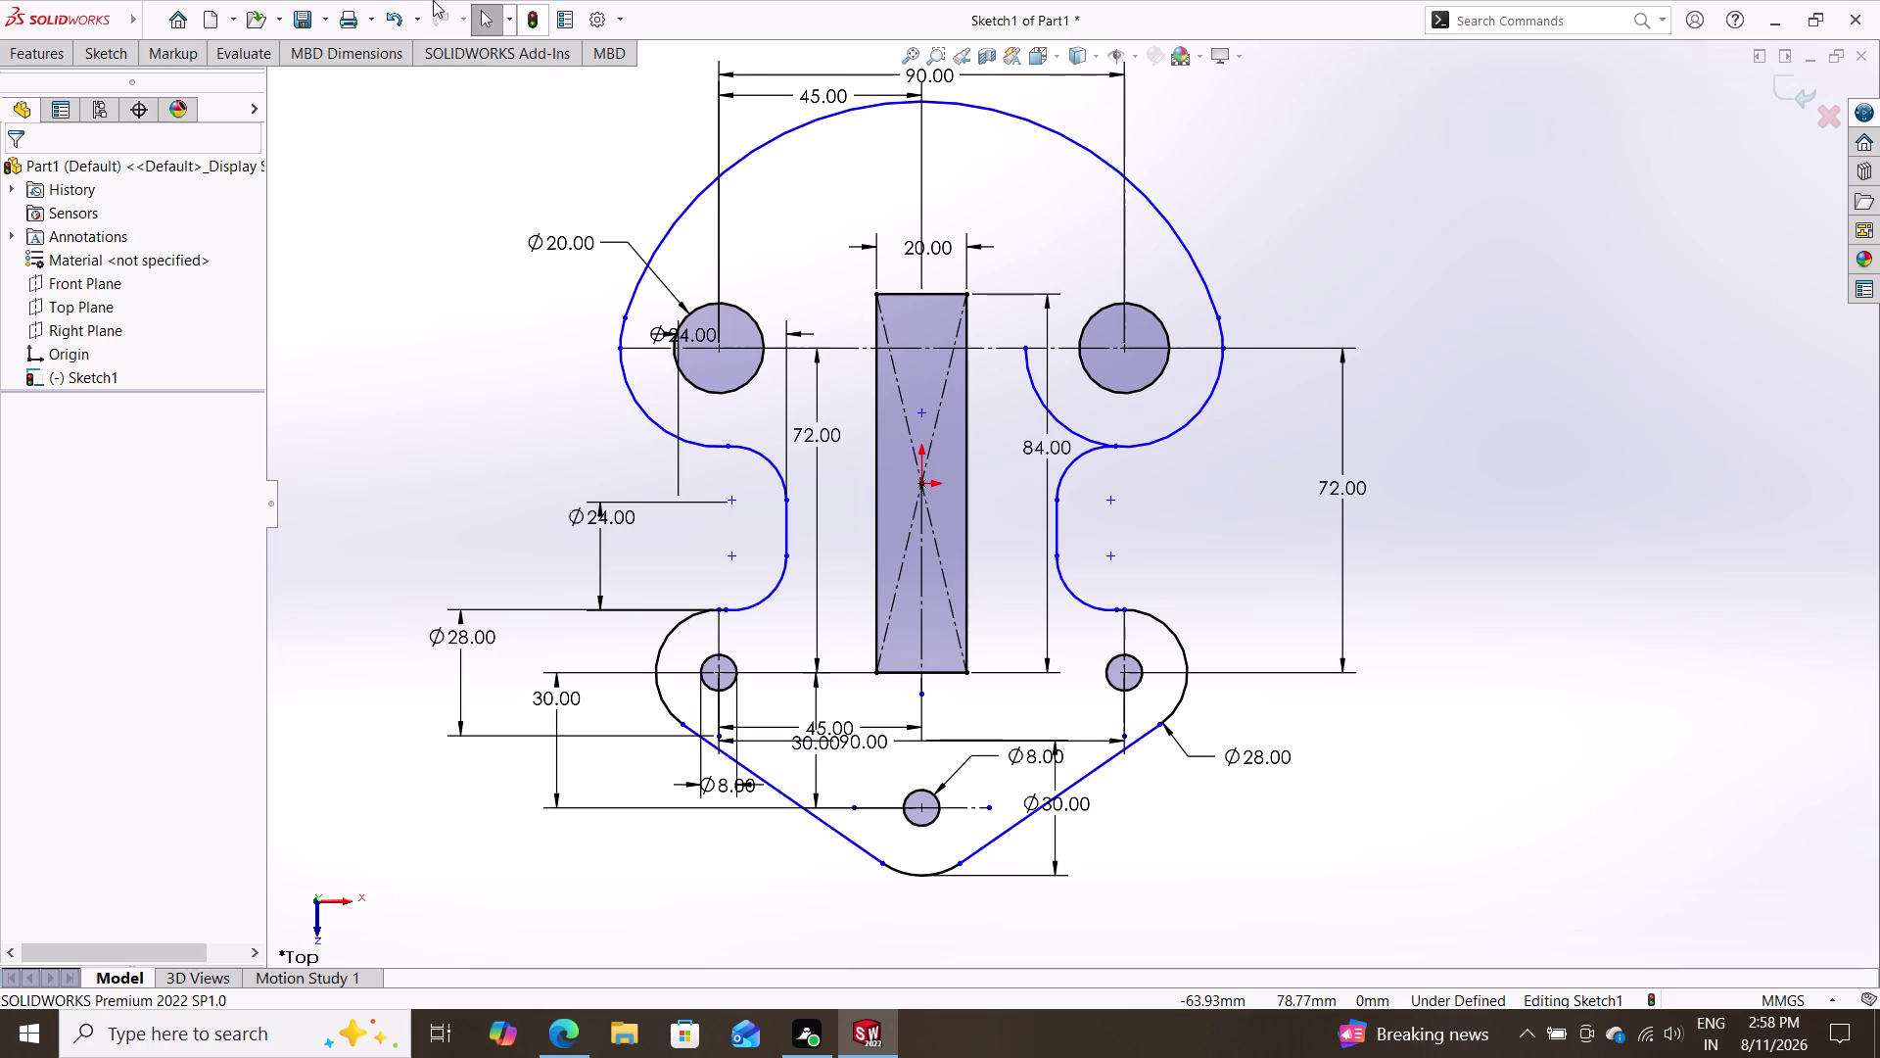
Draw a vertical line from the right upper hole's centre straight downward.
click(91, 61)
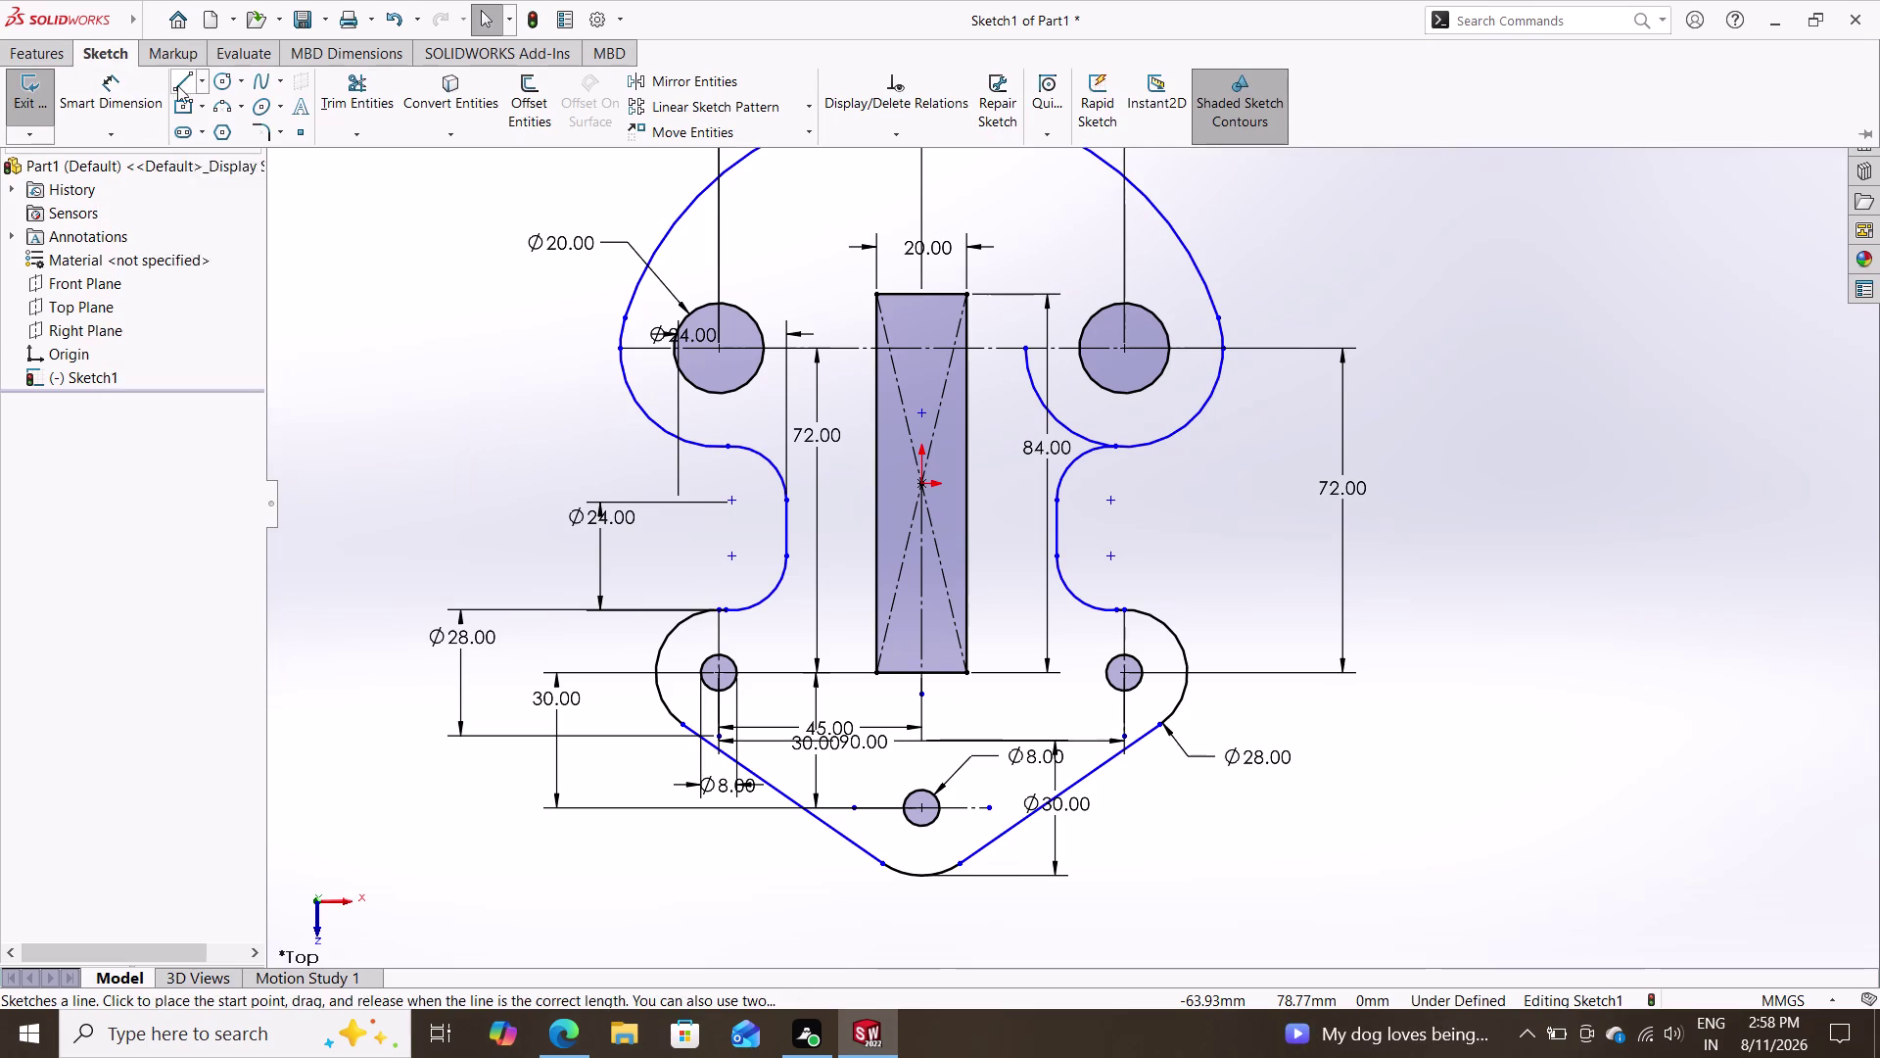
click(188, 91)
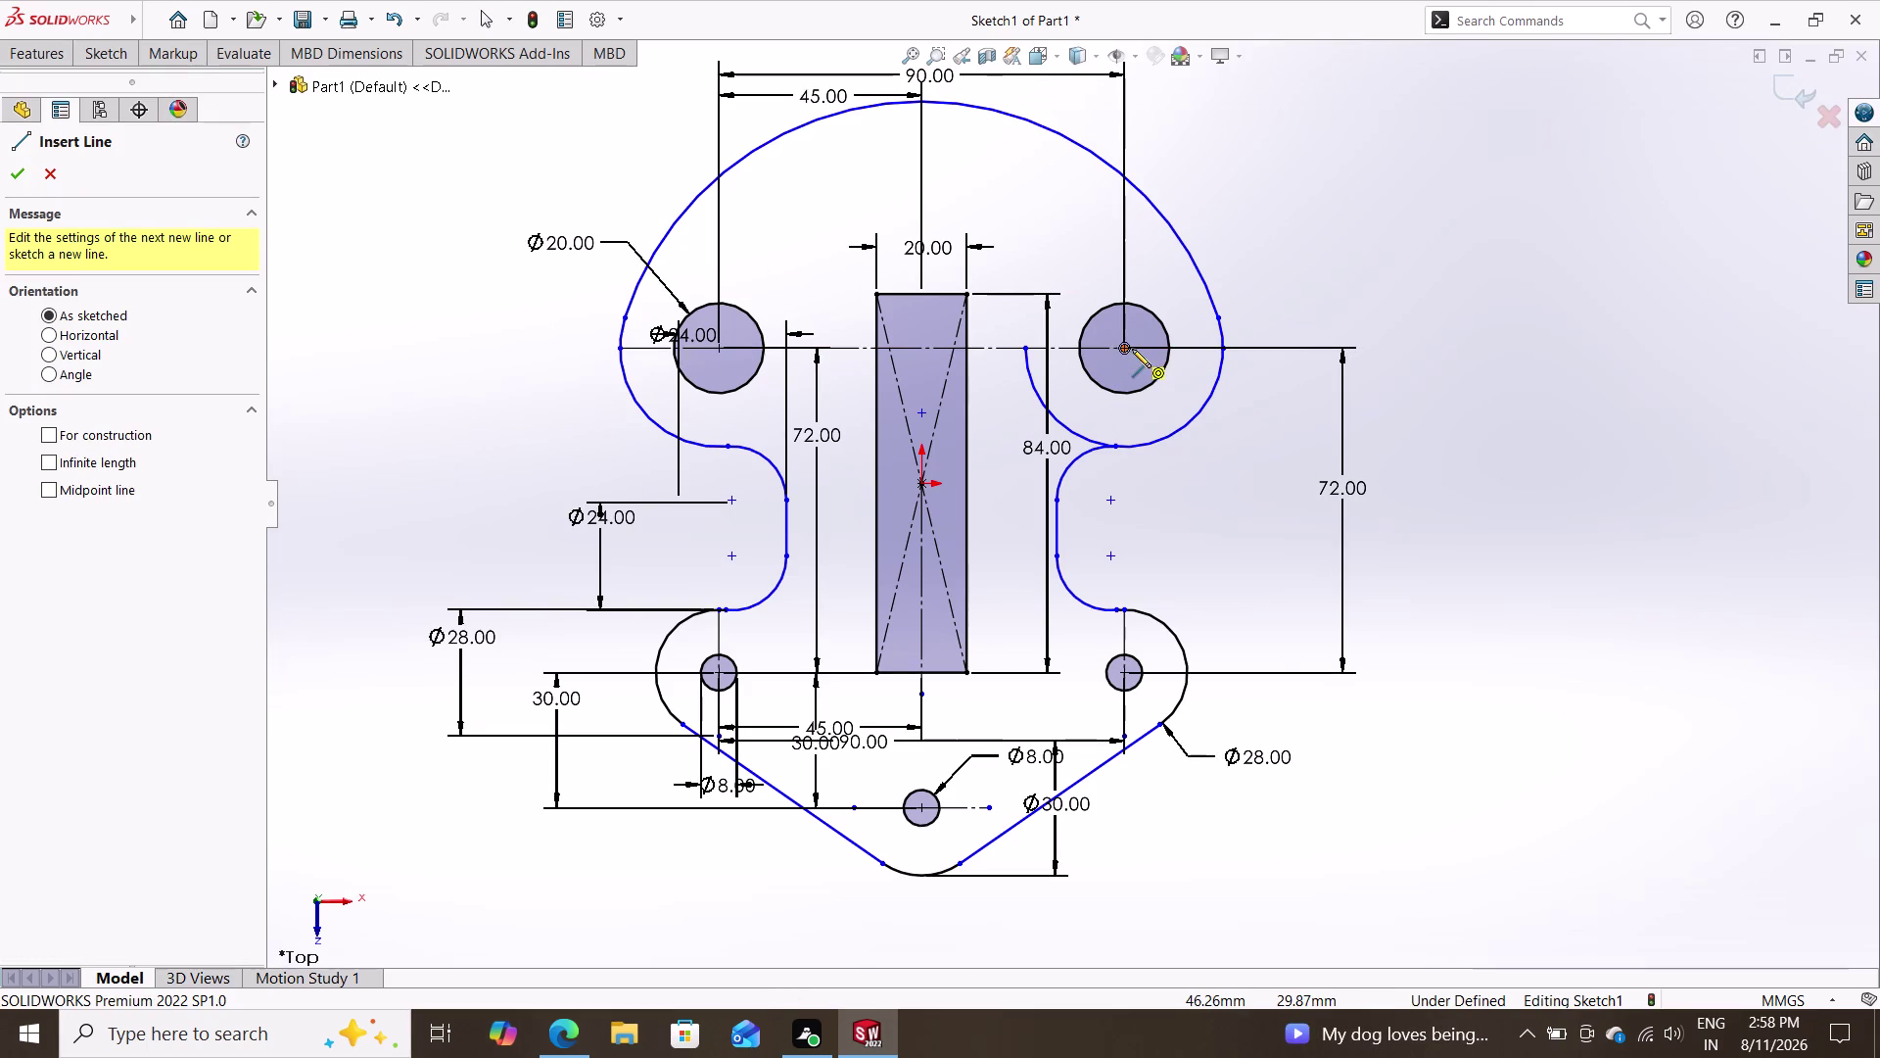
click(1128, 350)
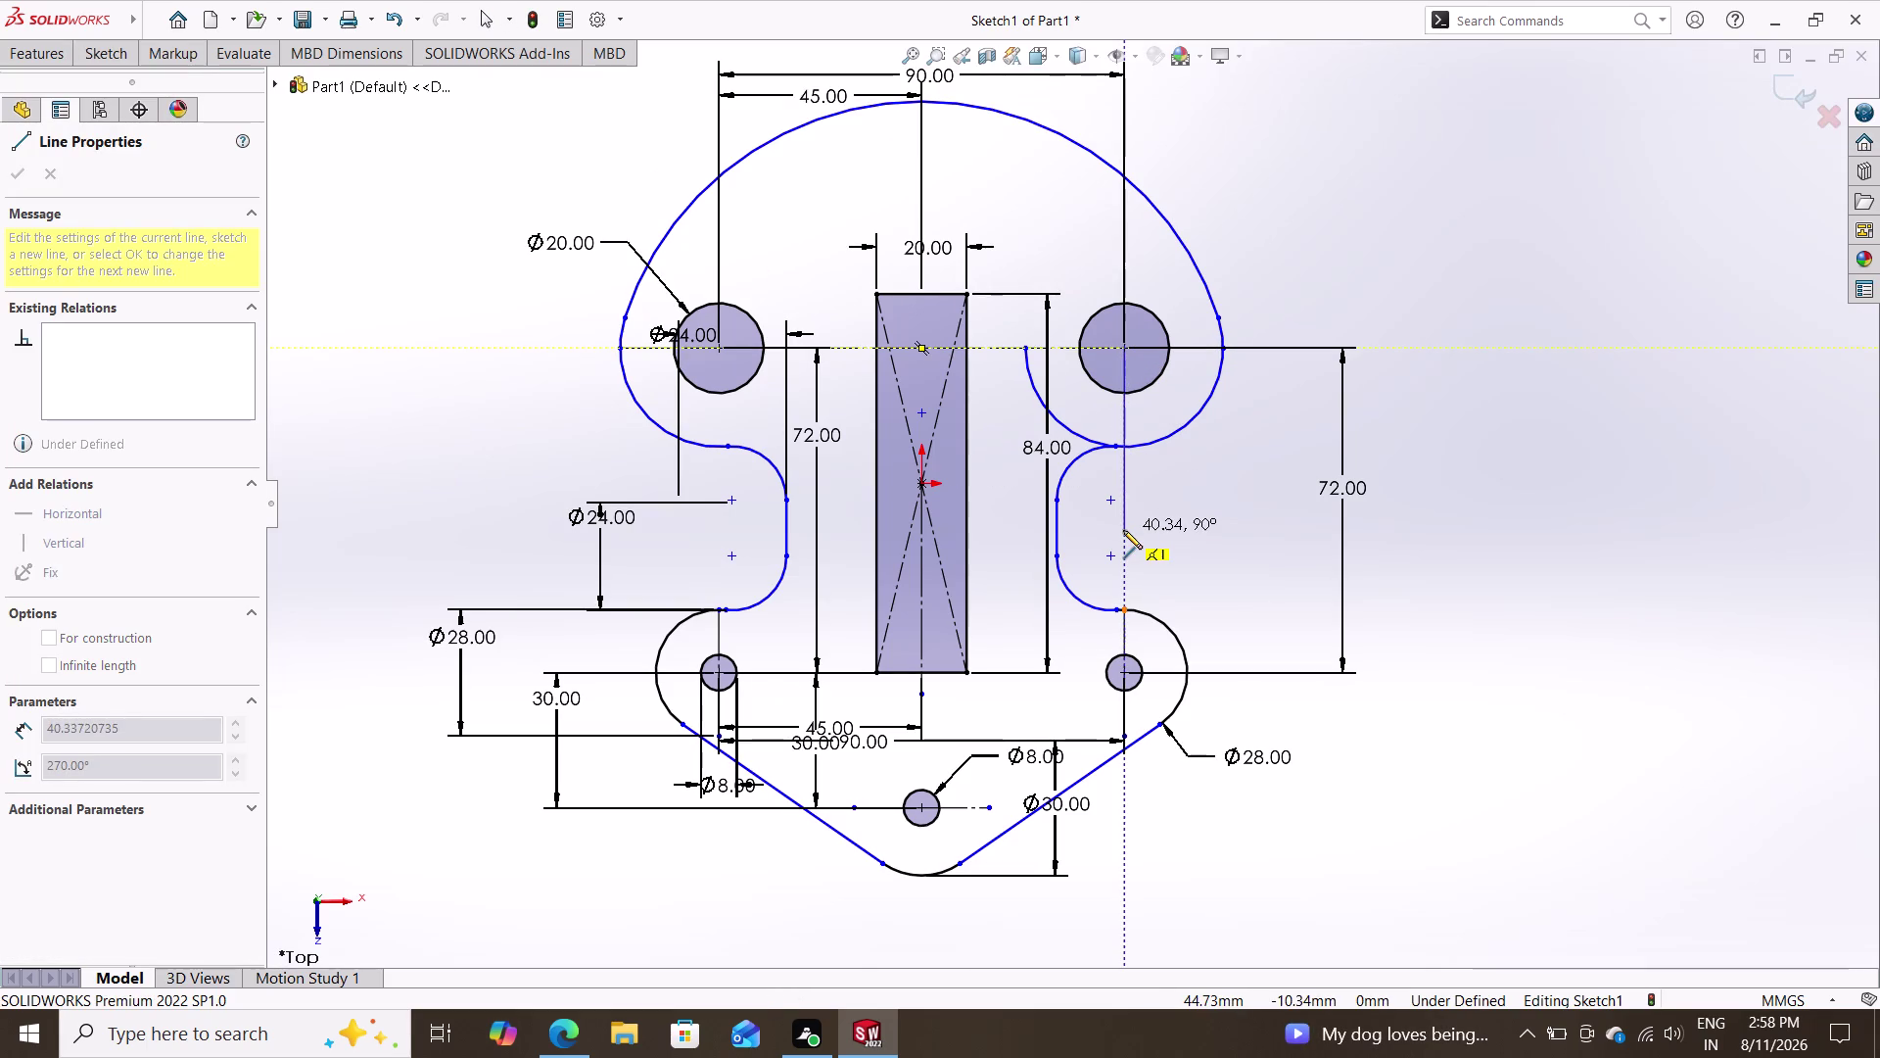
click(1124, 529)
key(Escape)
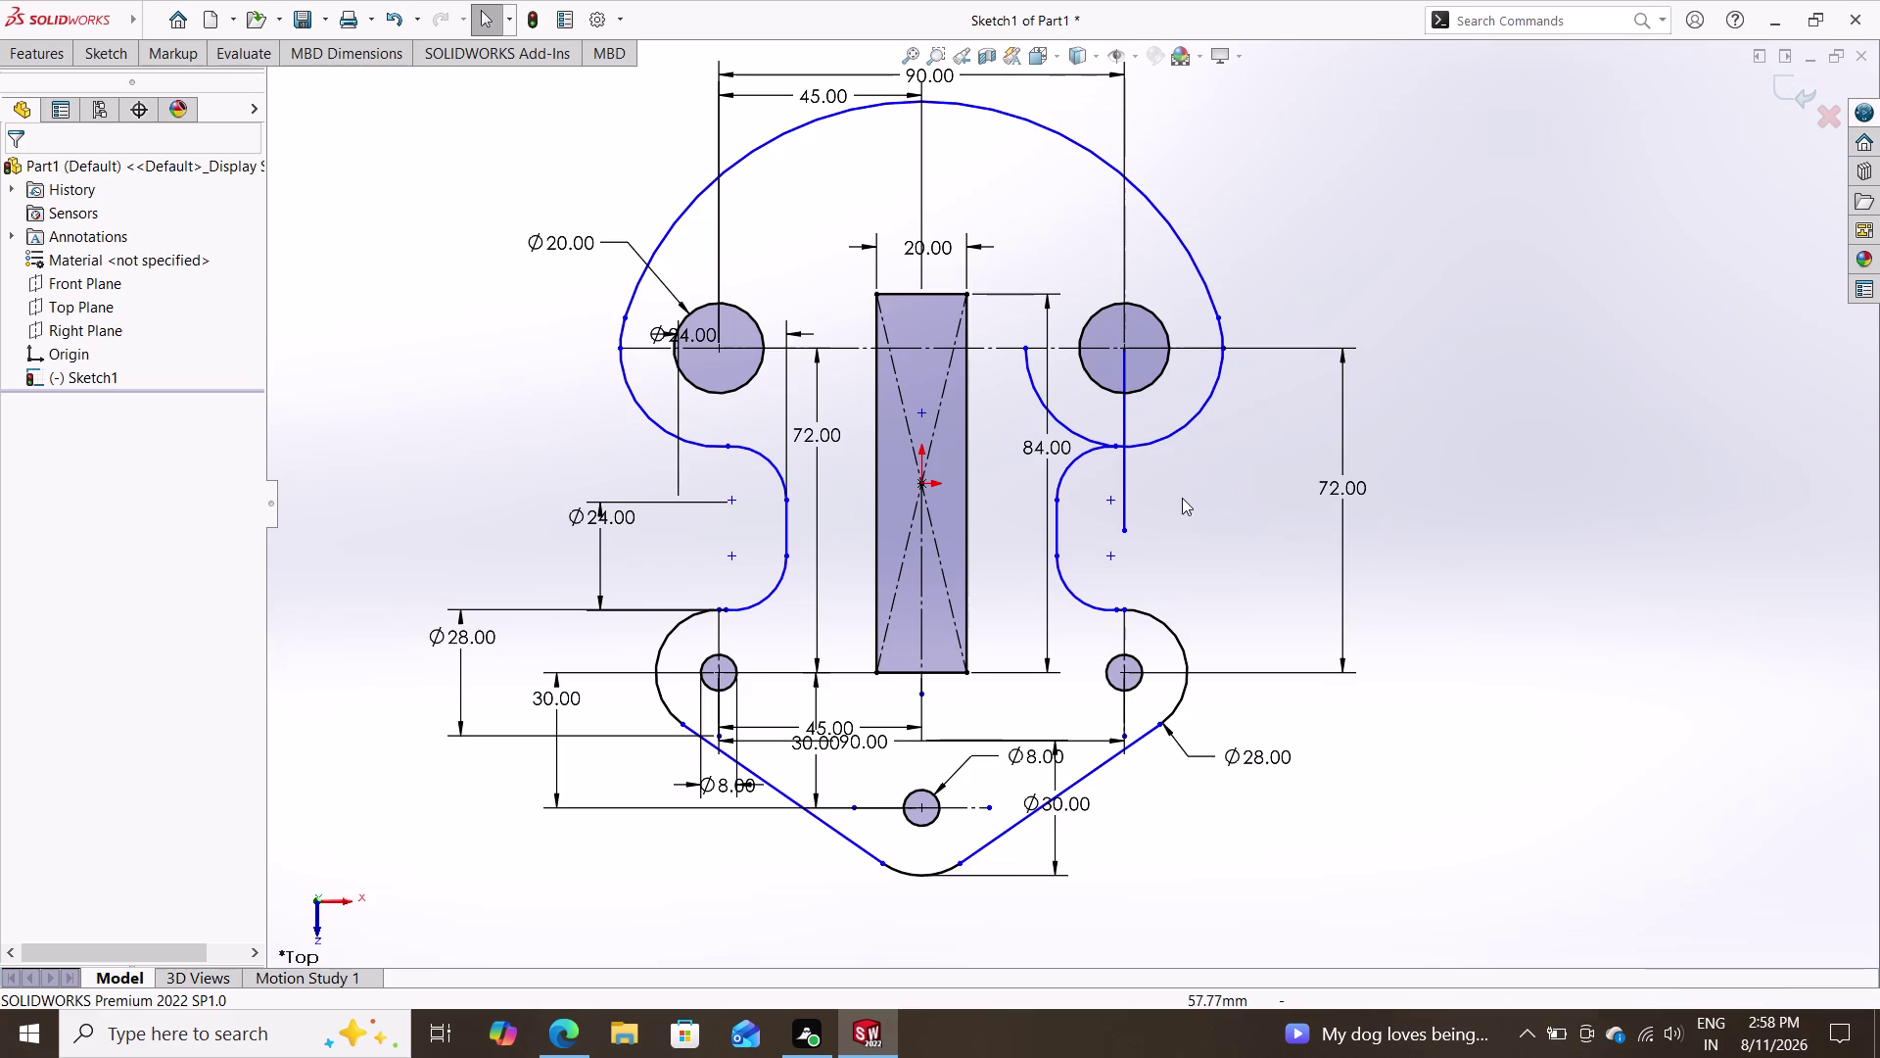
scroll(up, 3)
scroll(down, 3)
scroll(down, 3)
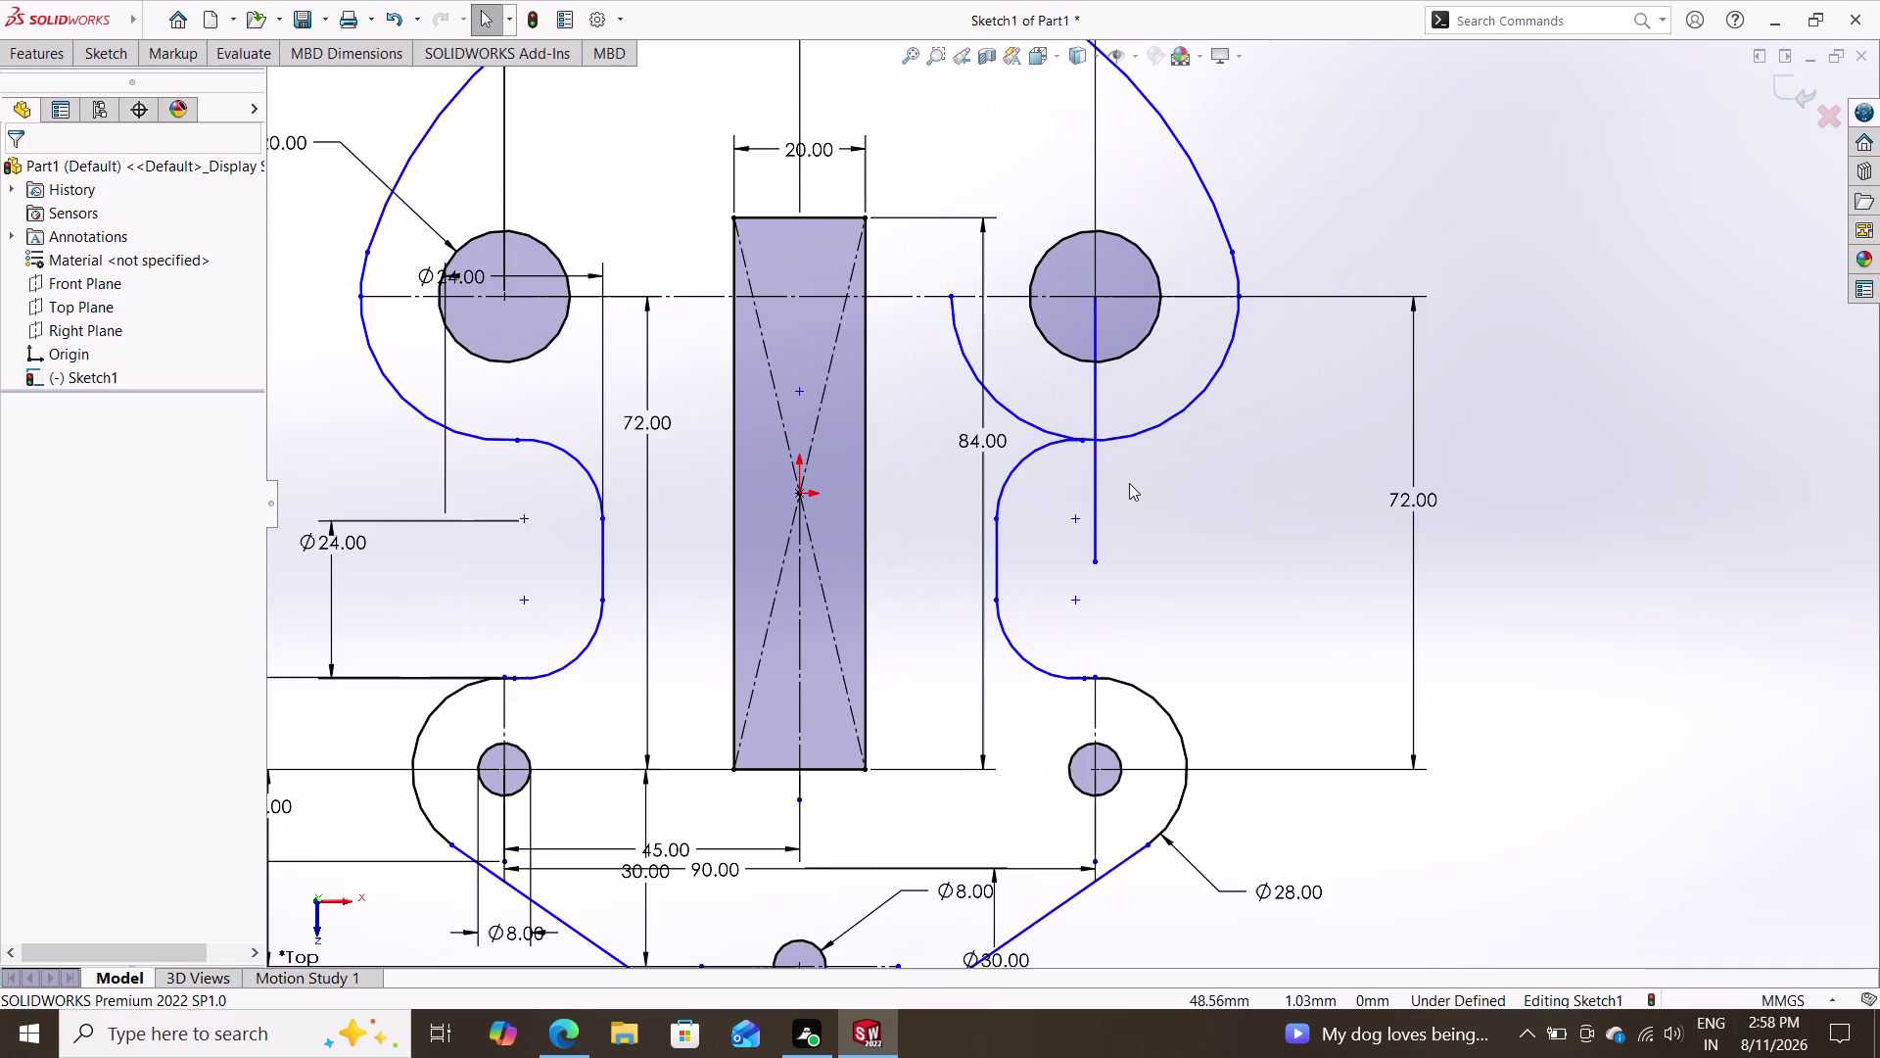
Snap the small right blending arc's endpoint onto the new line and make the line construction geometry.
click(1045, 450)
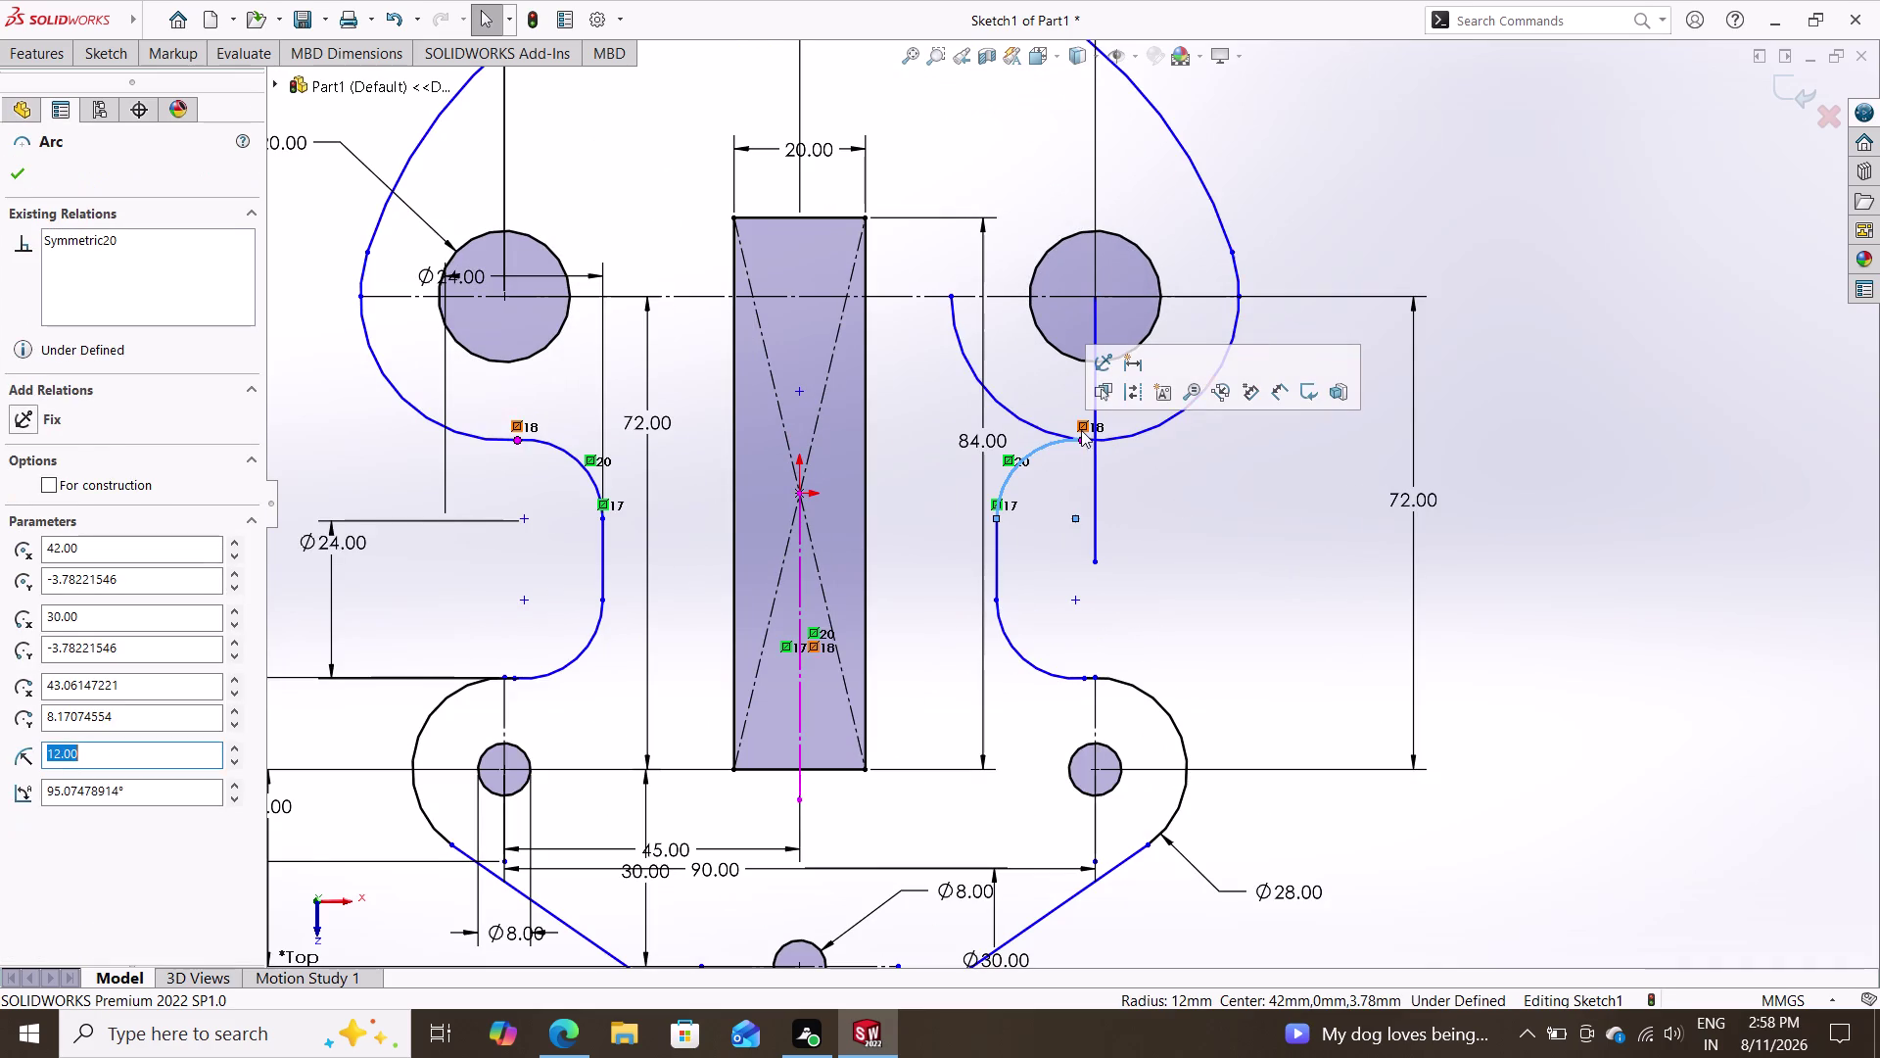
drag(1083, 441, 1099, 443)
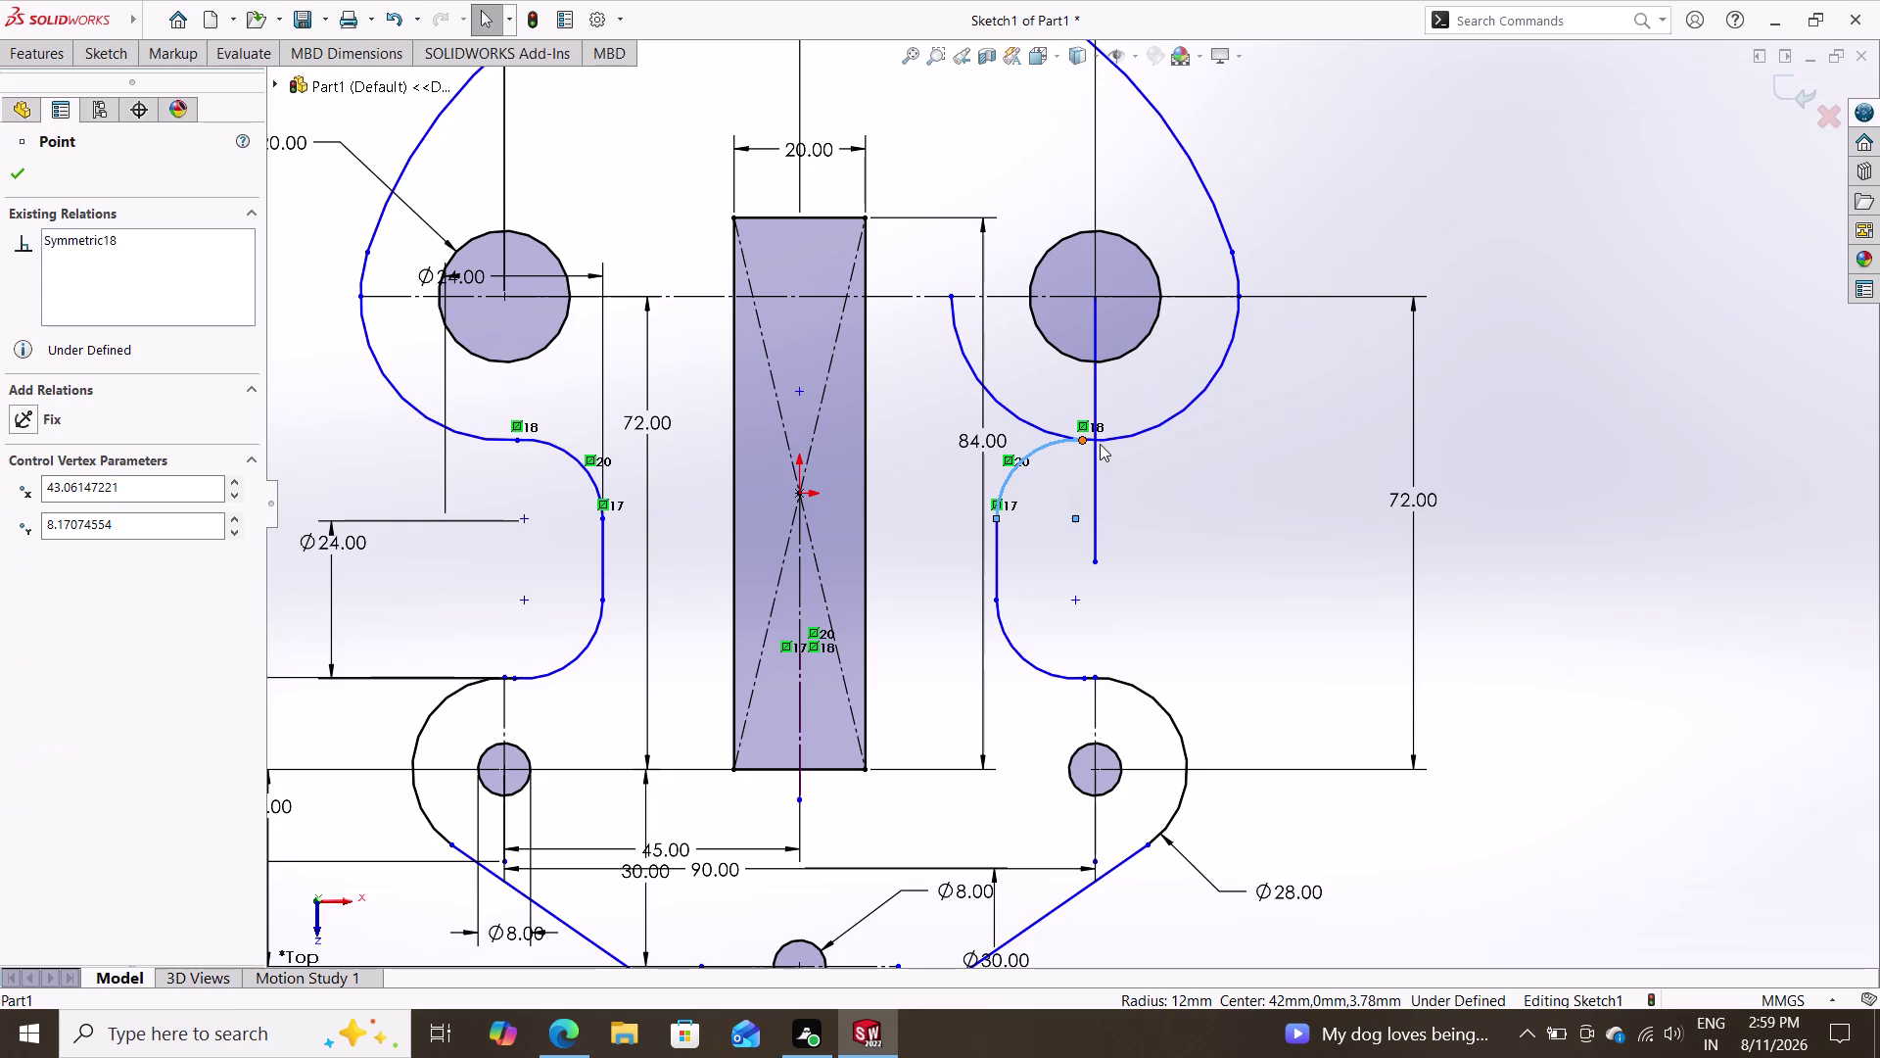
drag(1099, 444, 1096, 440)
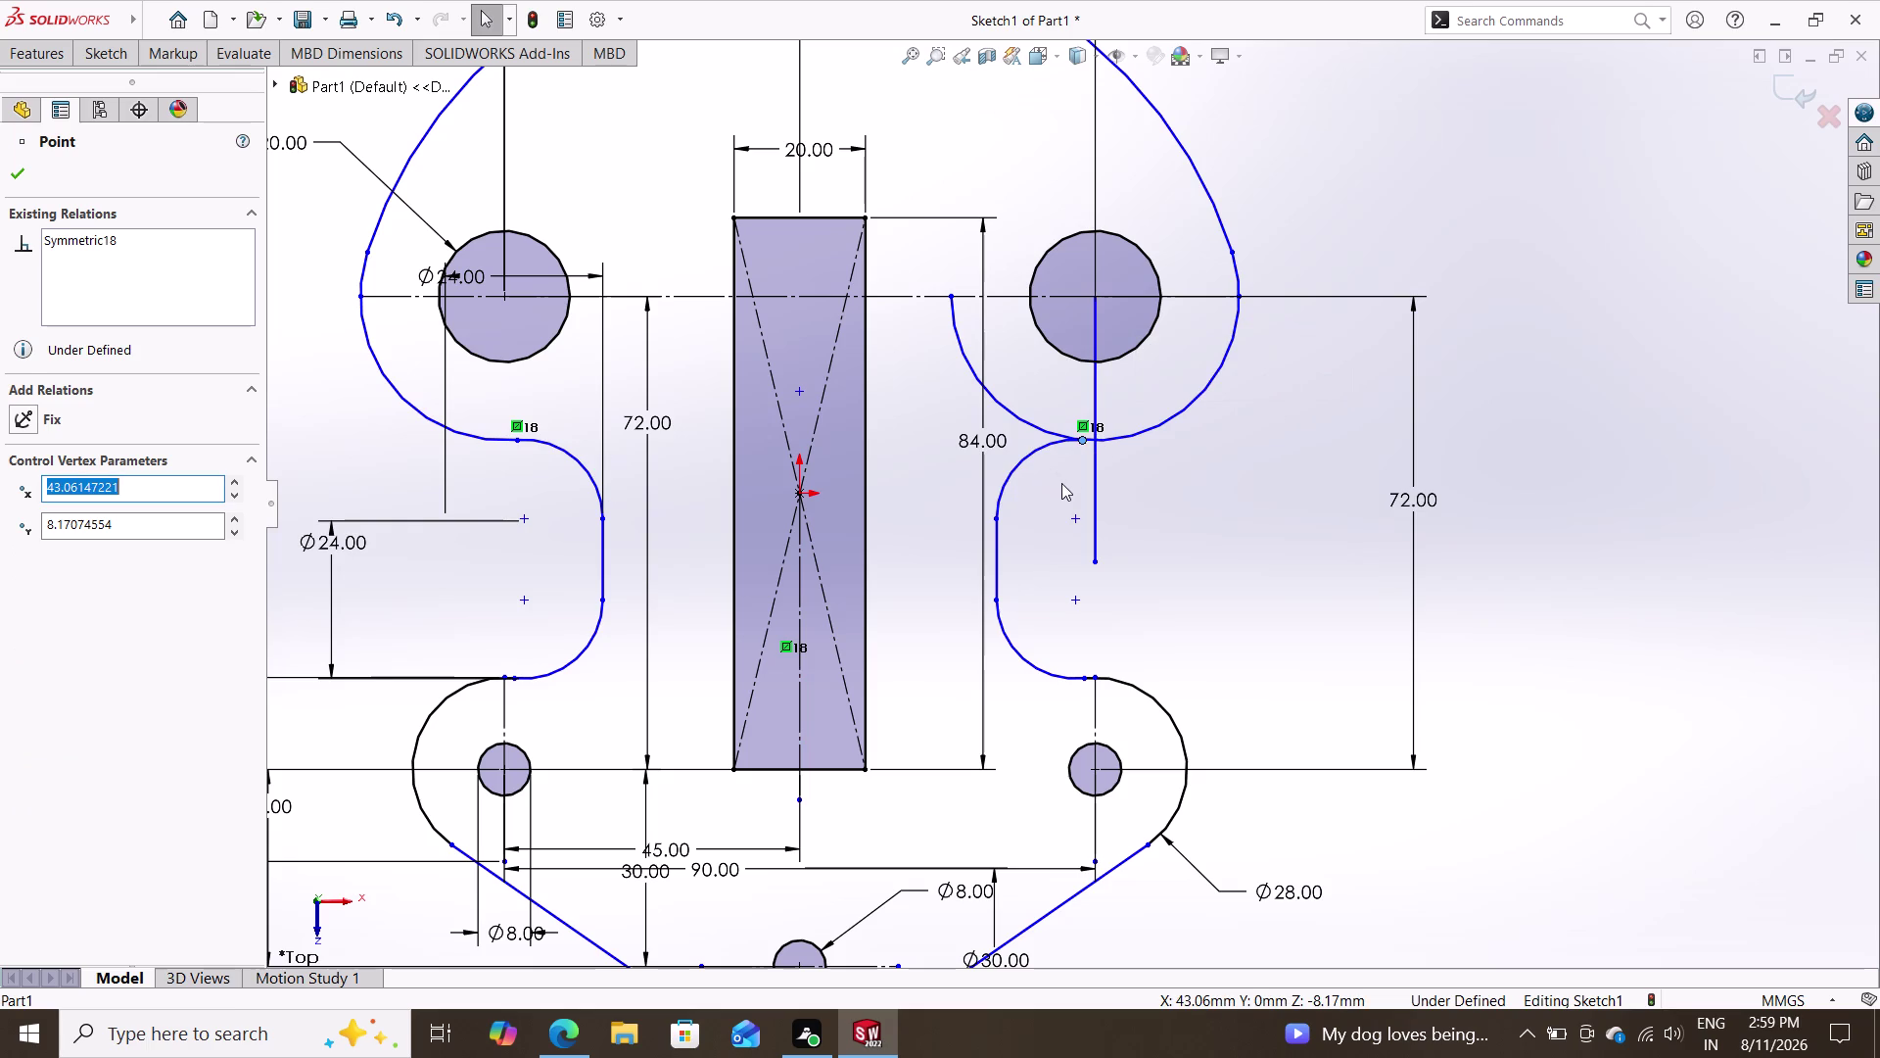
key(Escape)
click(1093, 467)
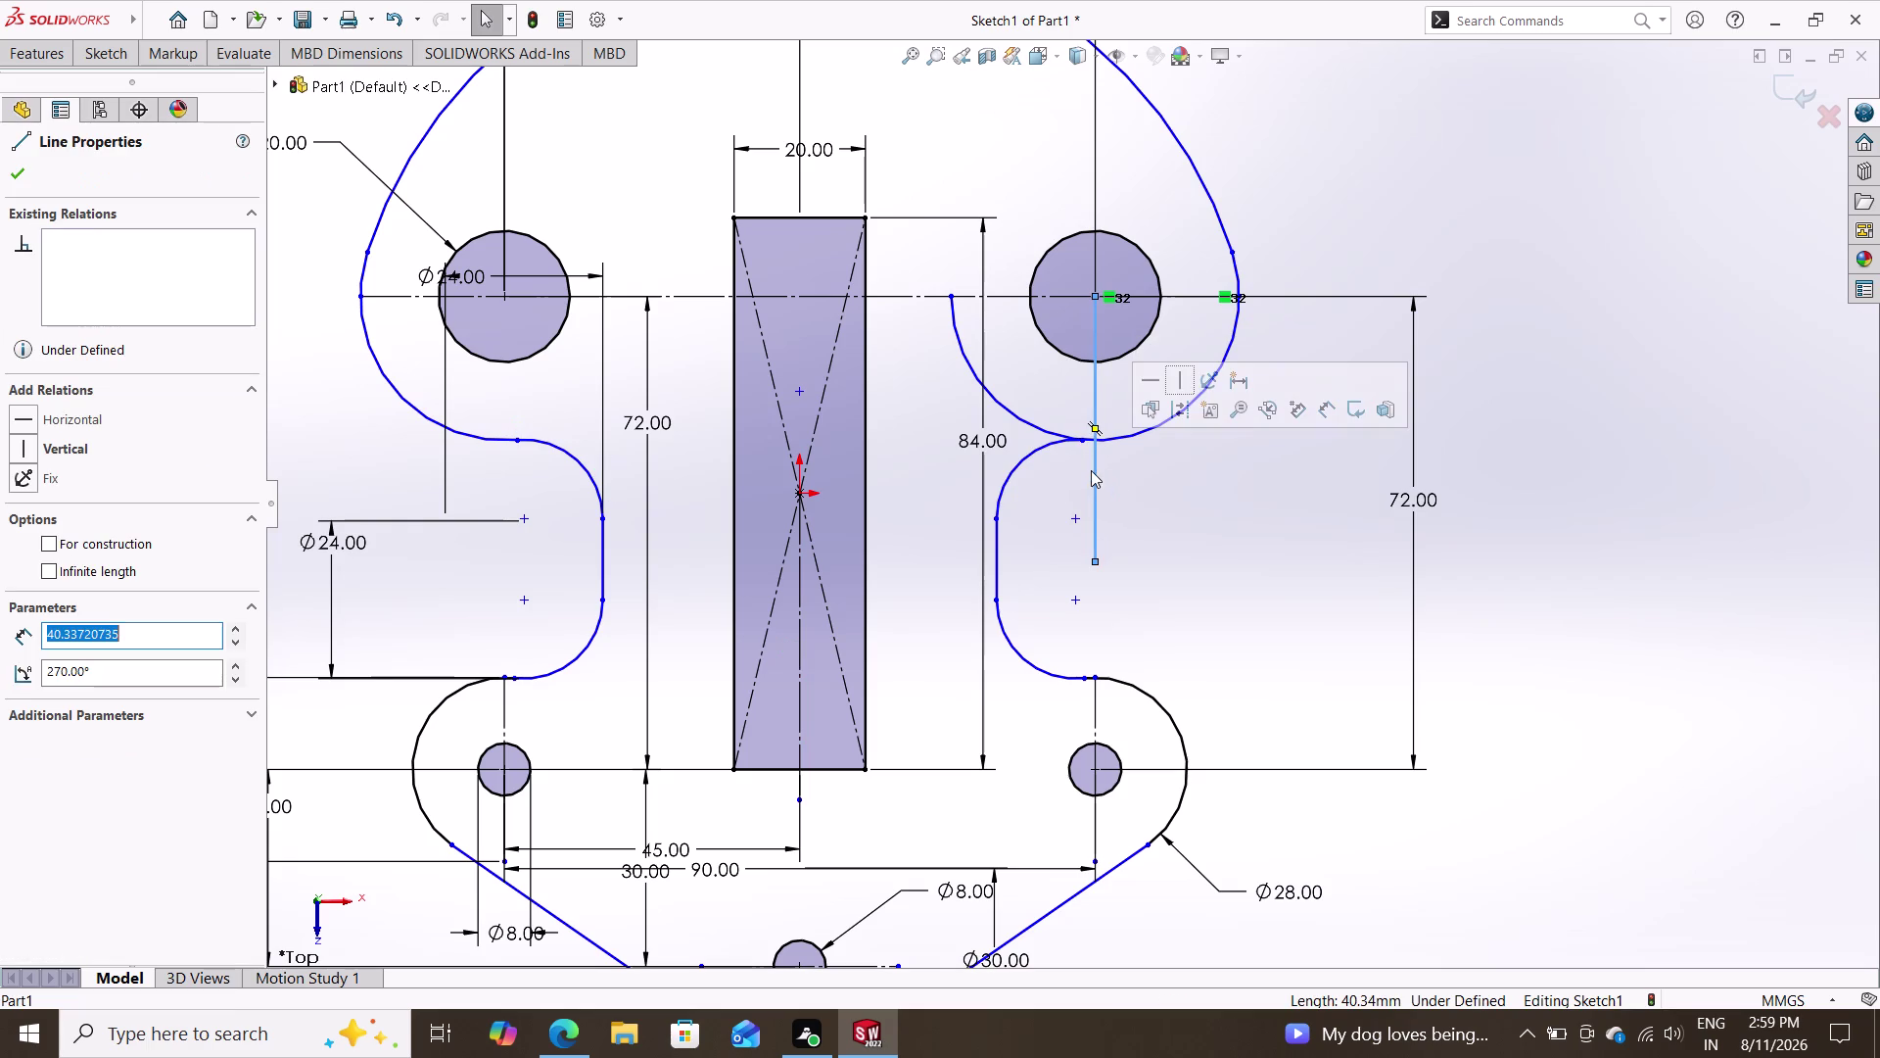
click(46, 539)
key(Escape)
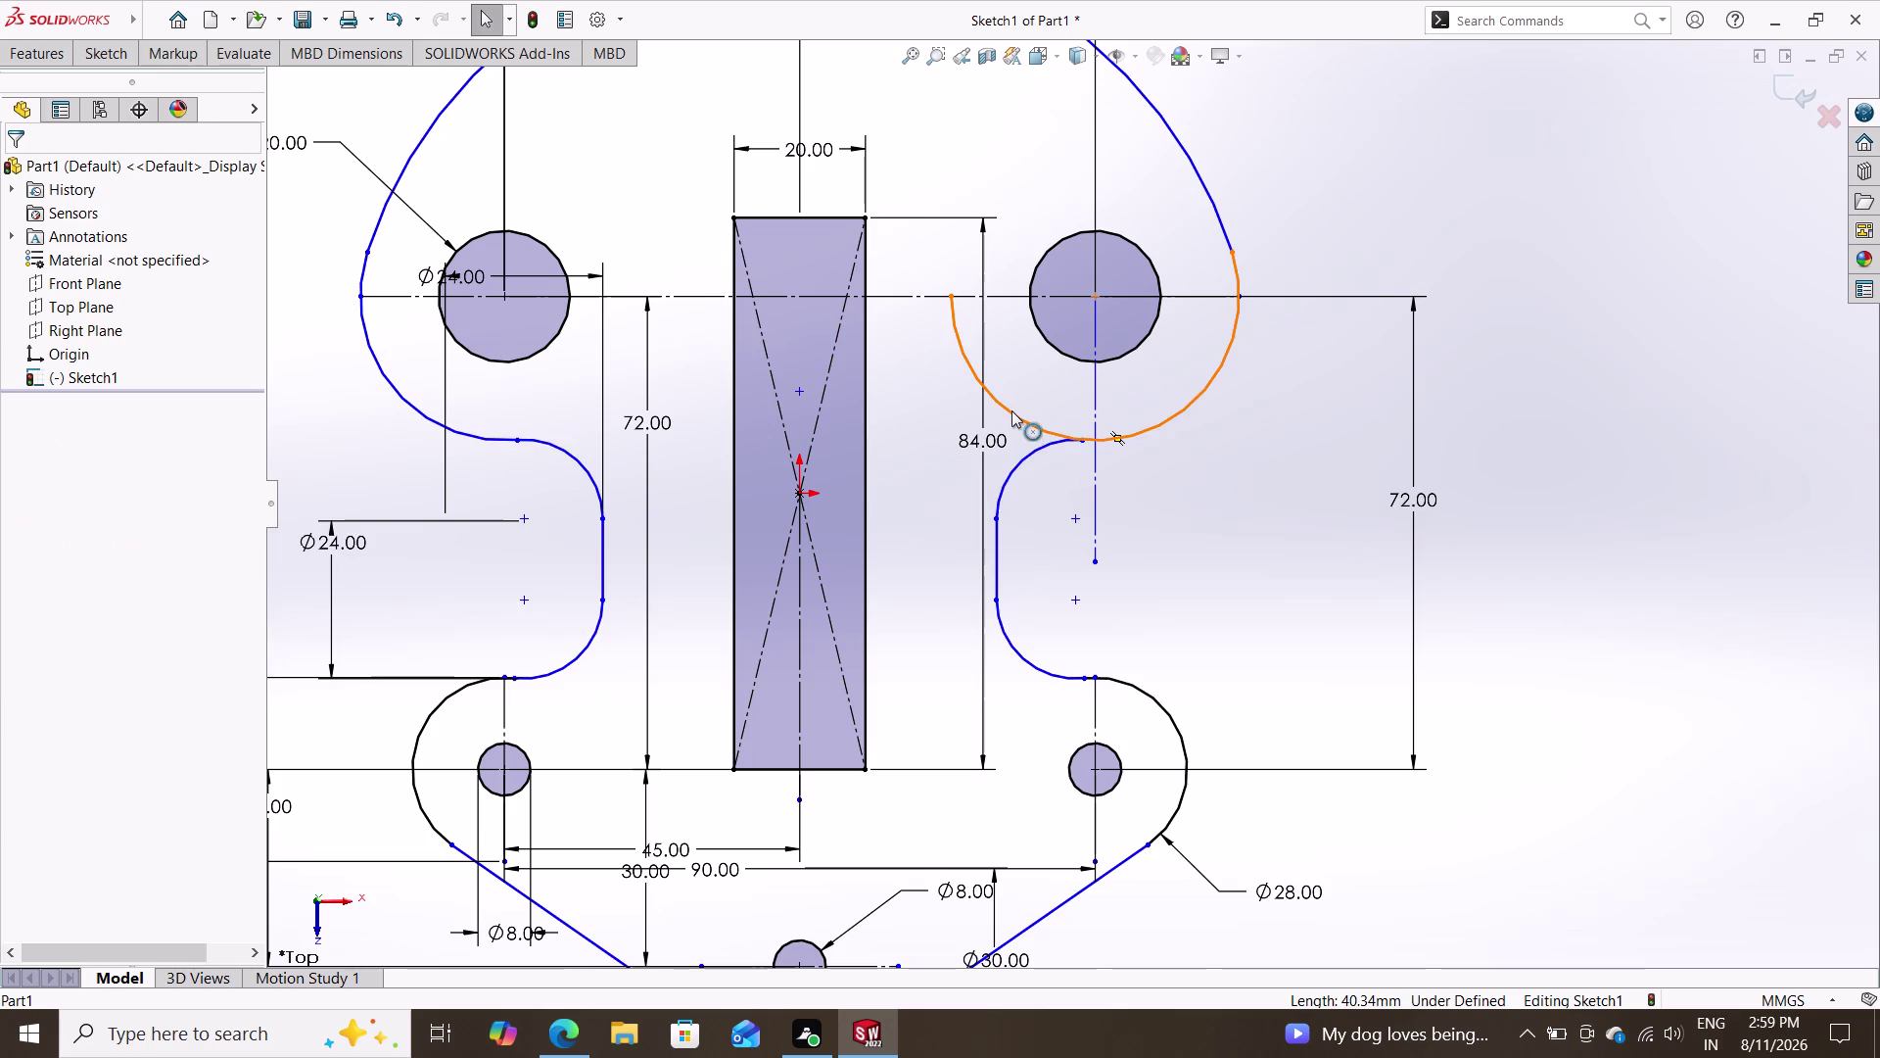
click(117, 61)
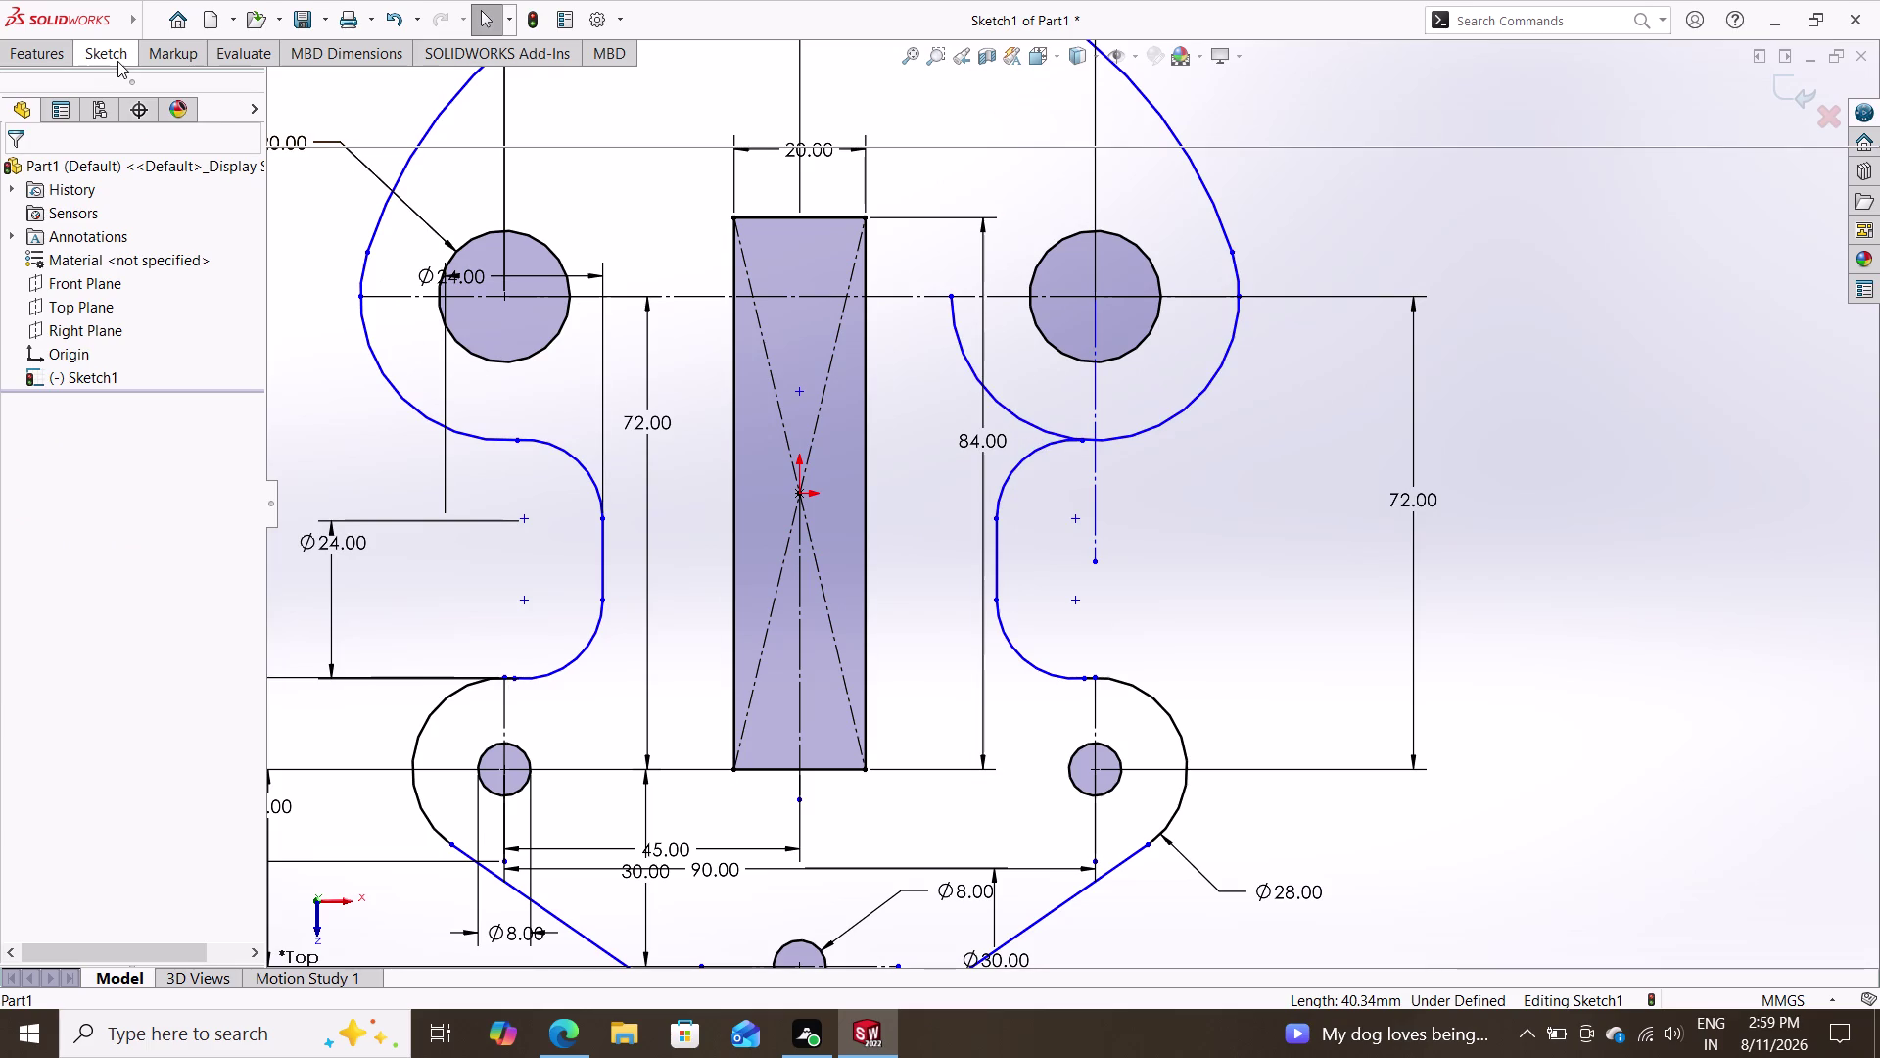
click(358, 79)
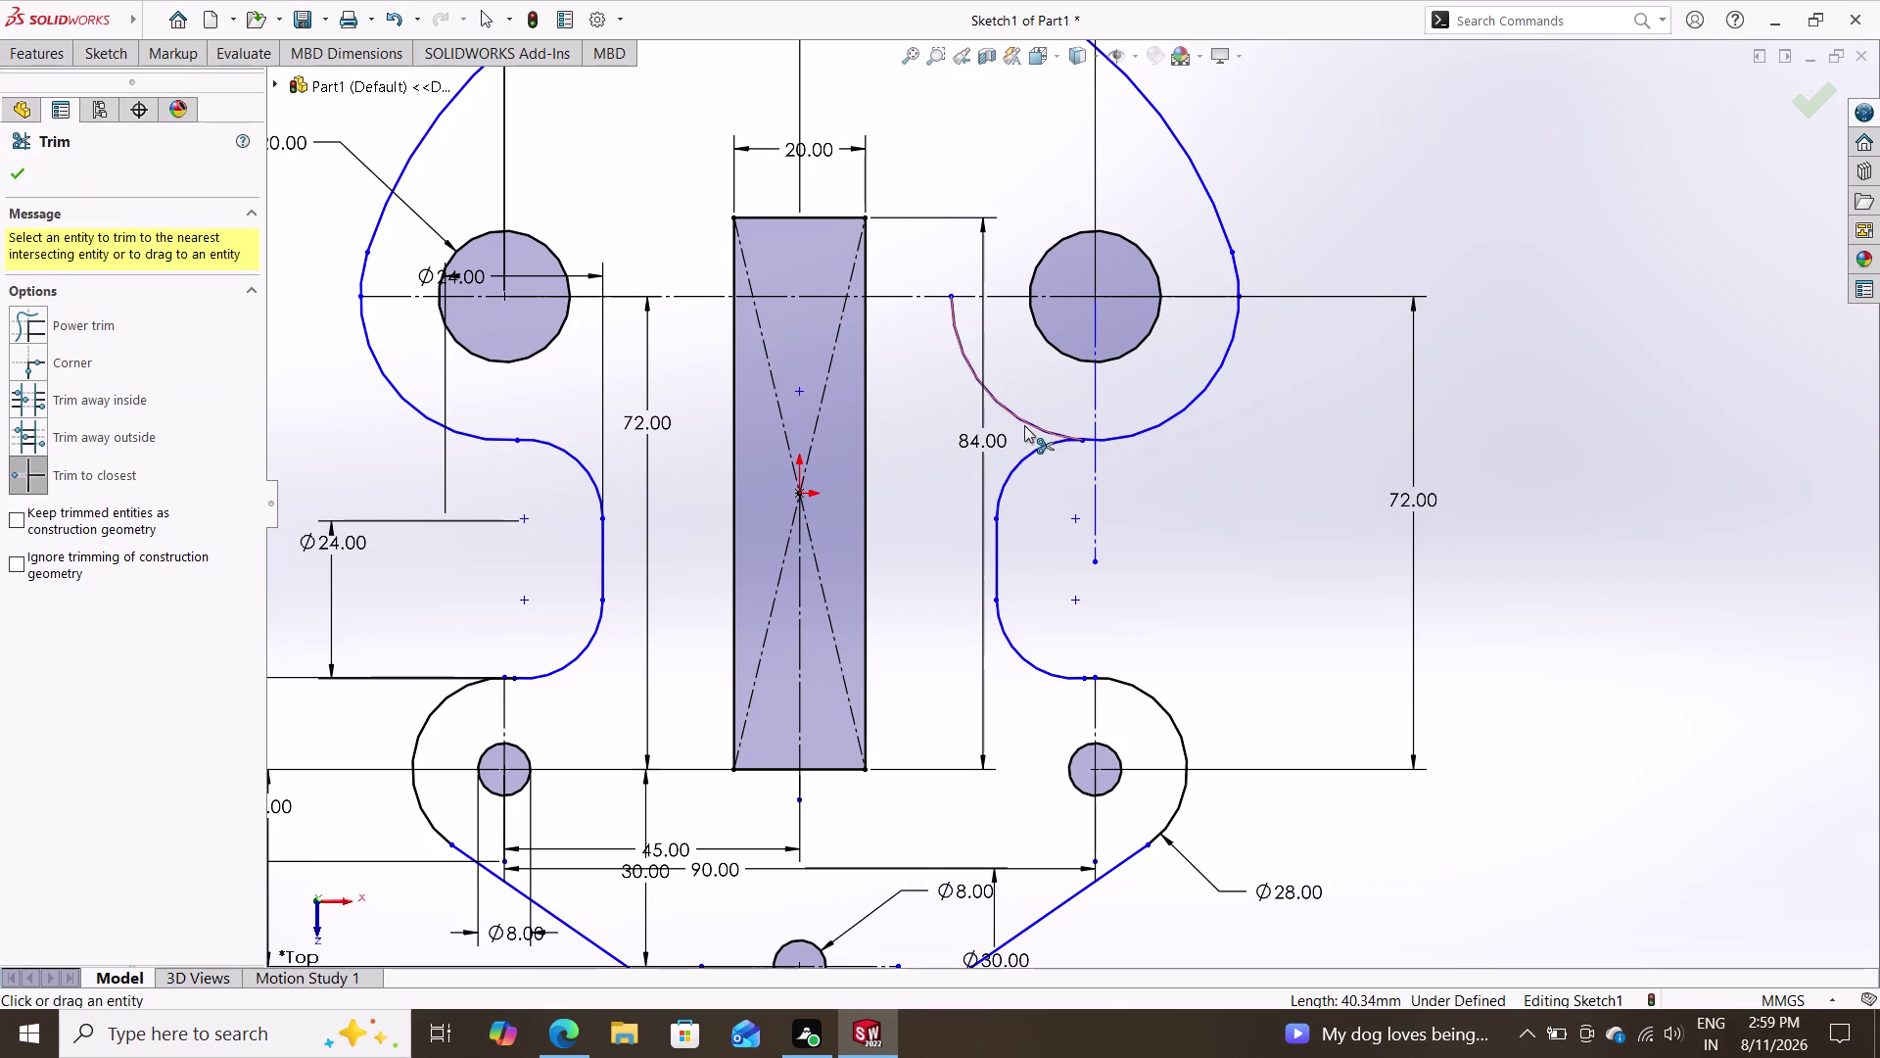
Trim away the left part of the upper-right arc and exit Trim.
click(1026, 420)
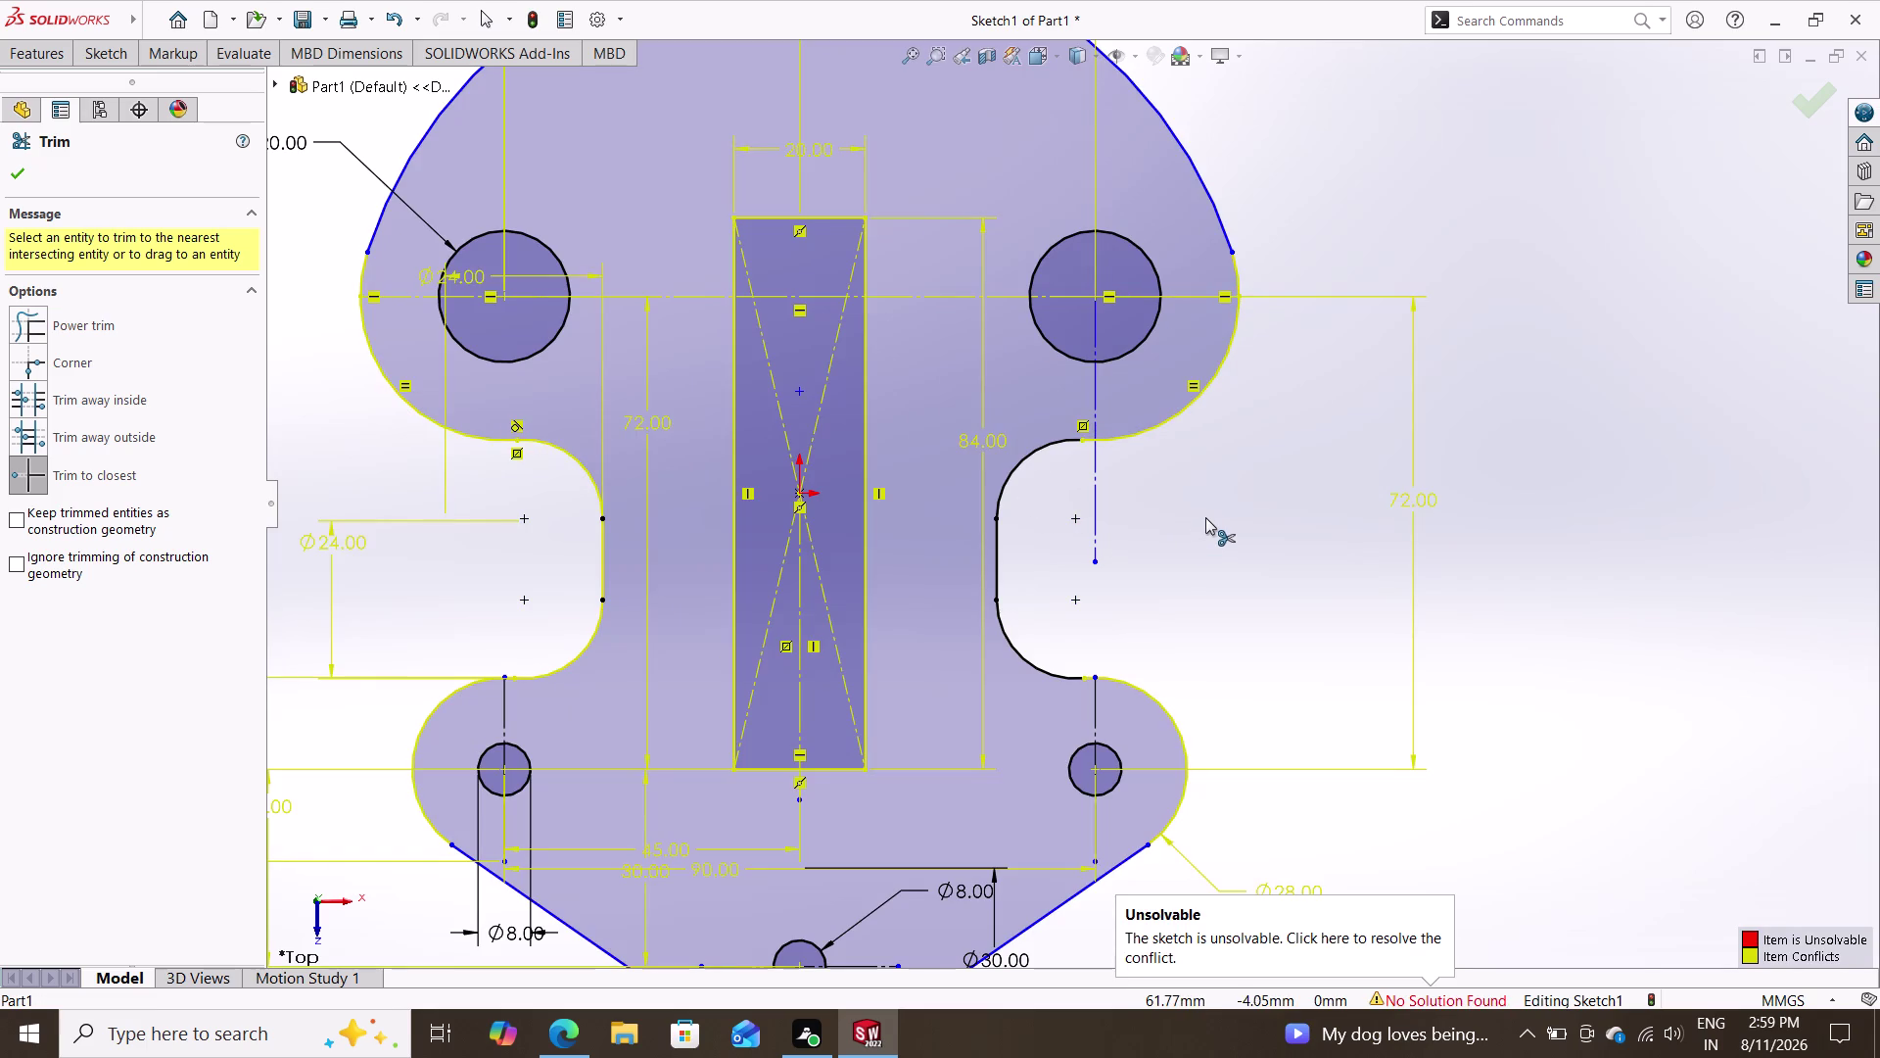
key(Escape)
scroll(down, 3)
scroll(up, 3)
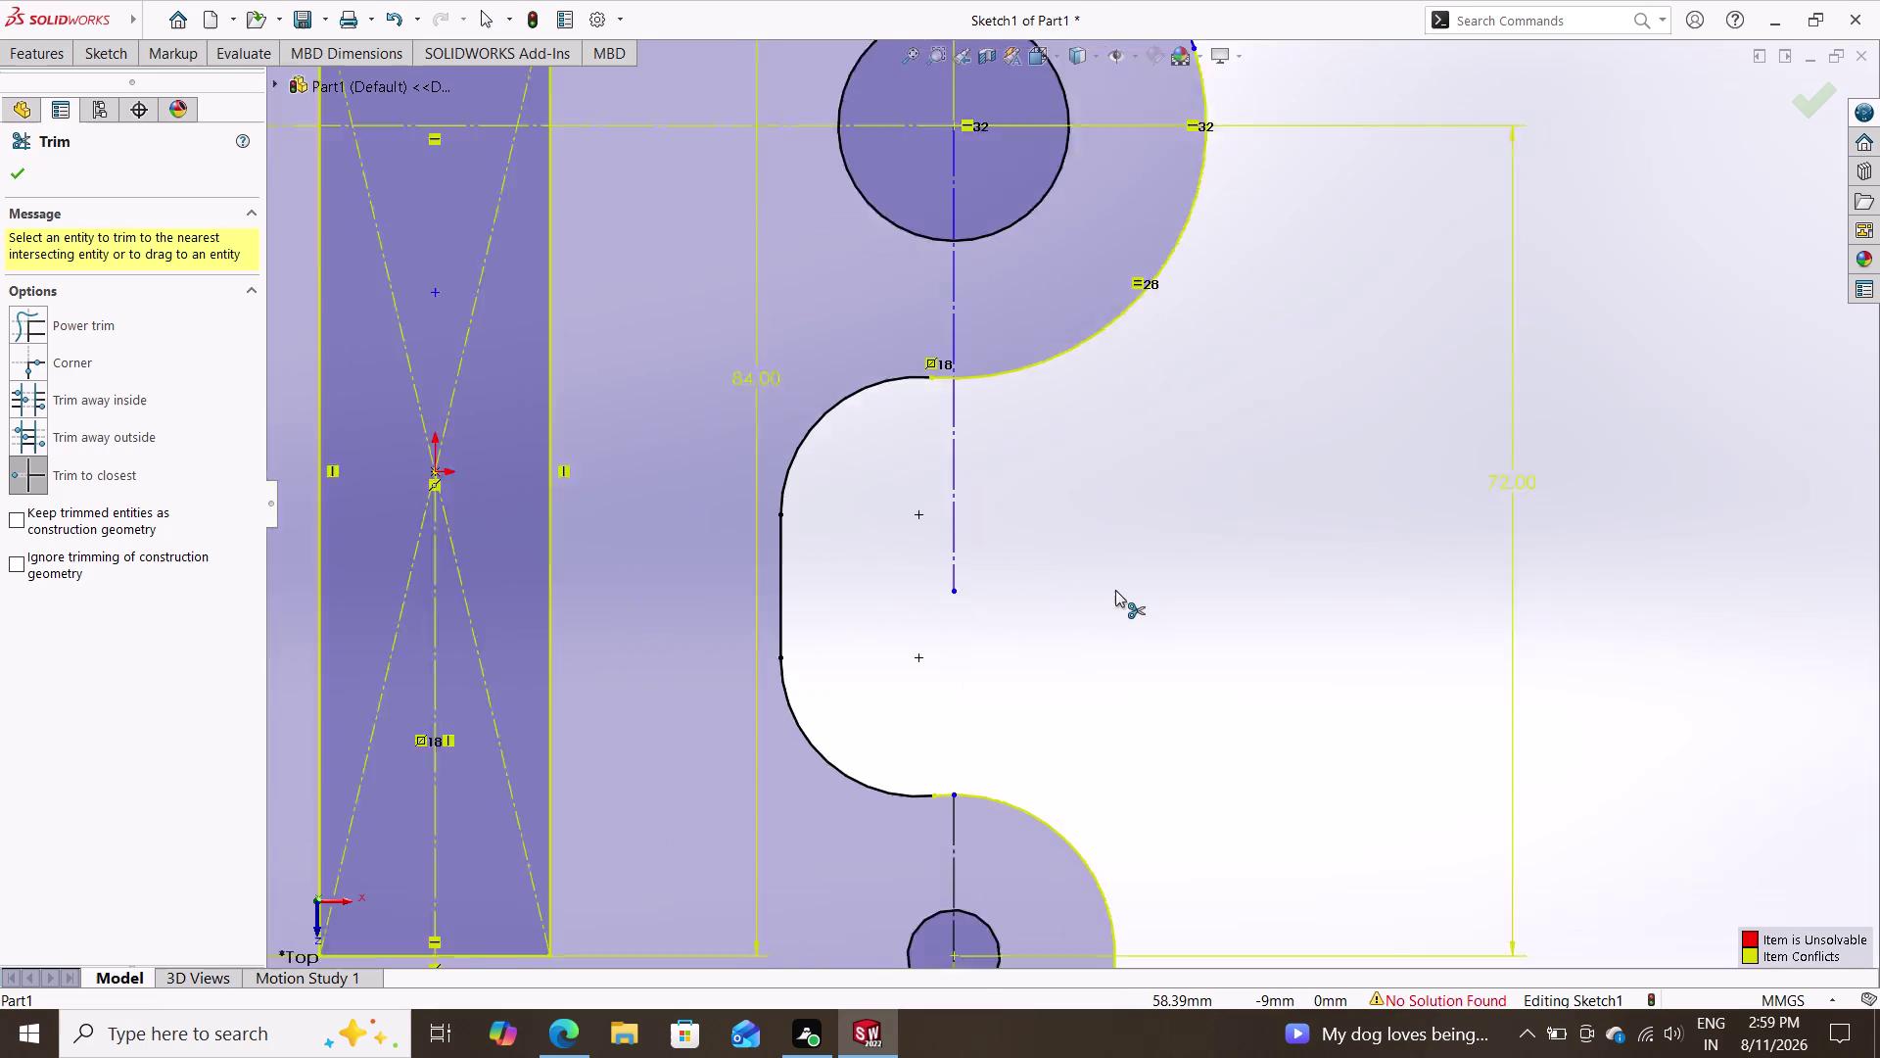
scroll(up, 3)
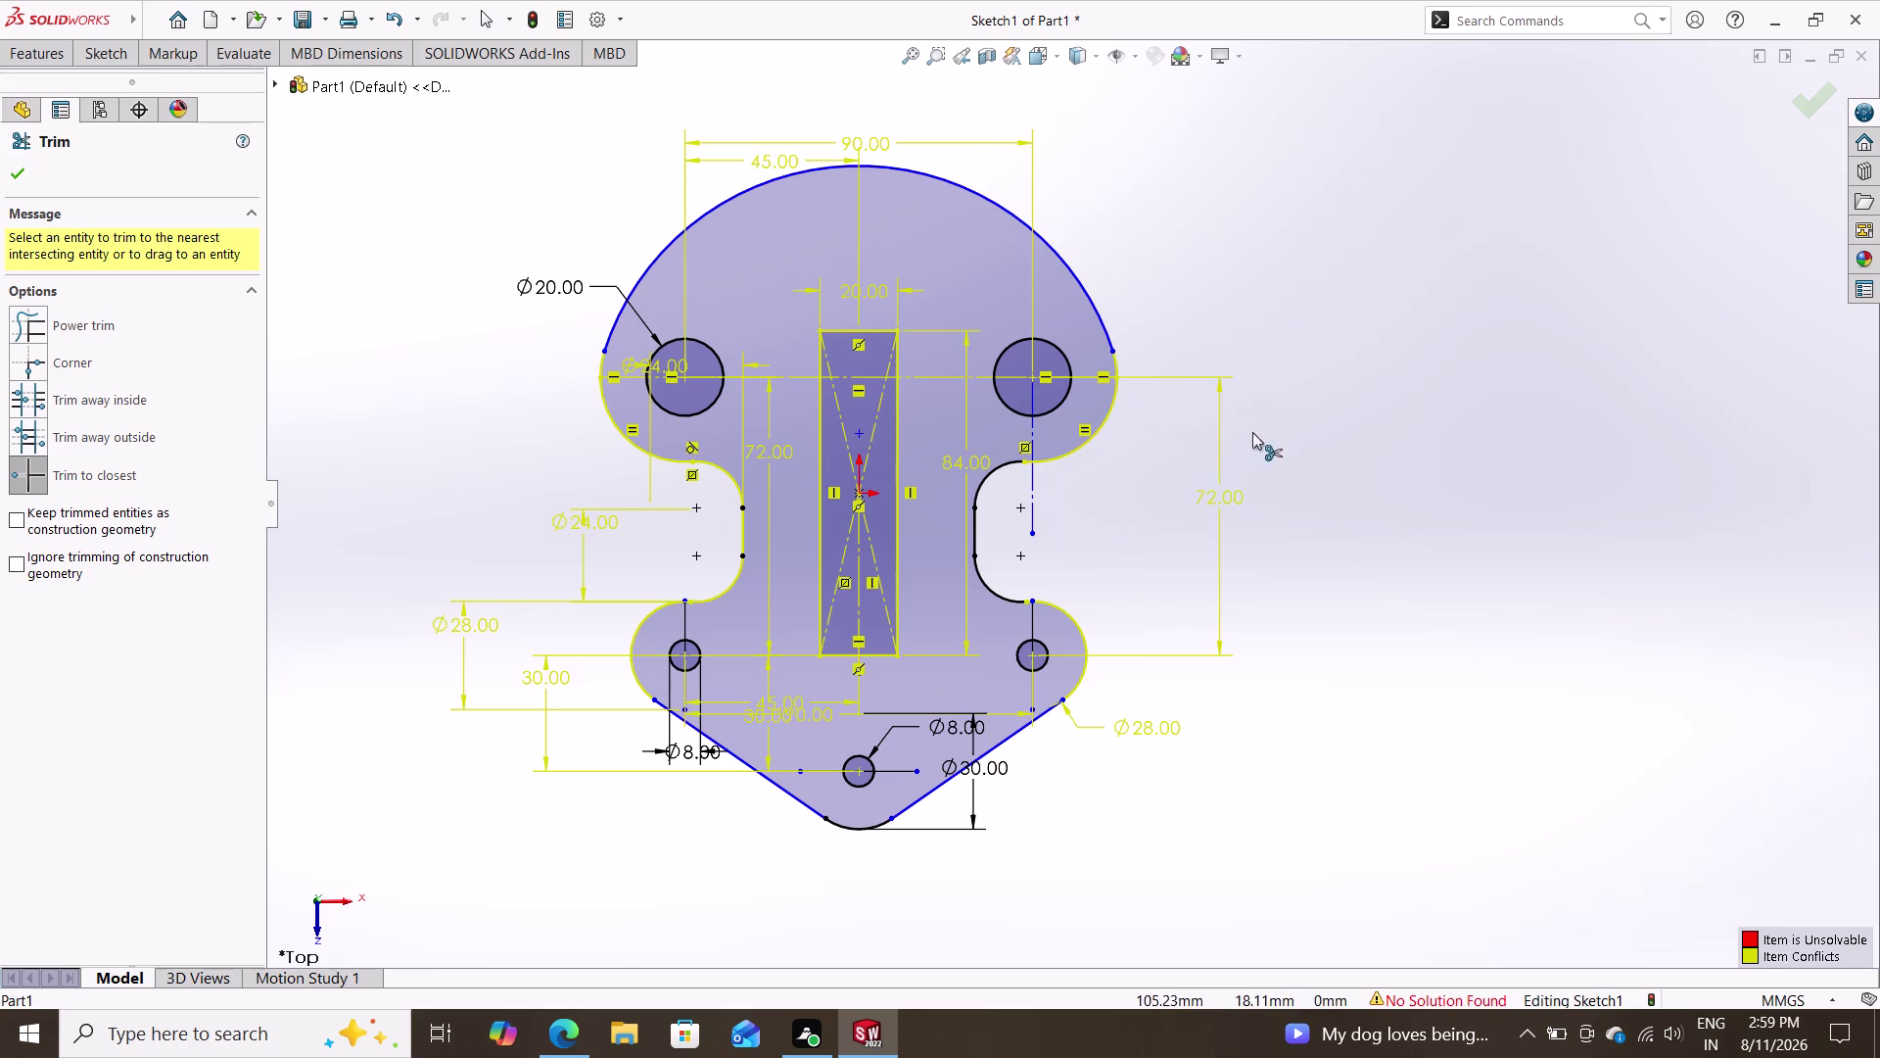
click(1282, 107)
key(Escape)
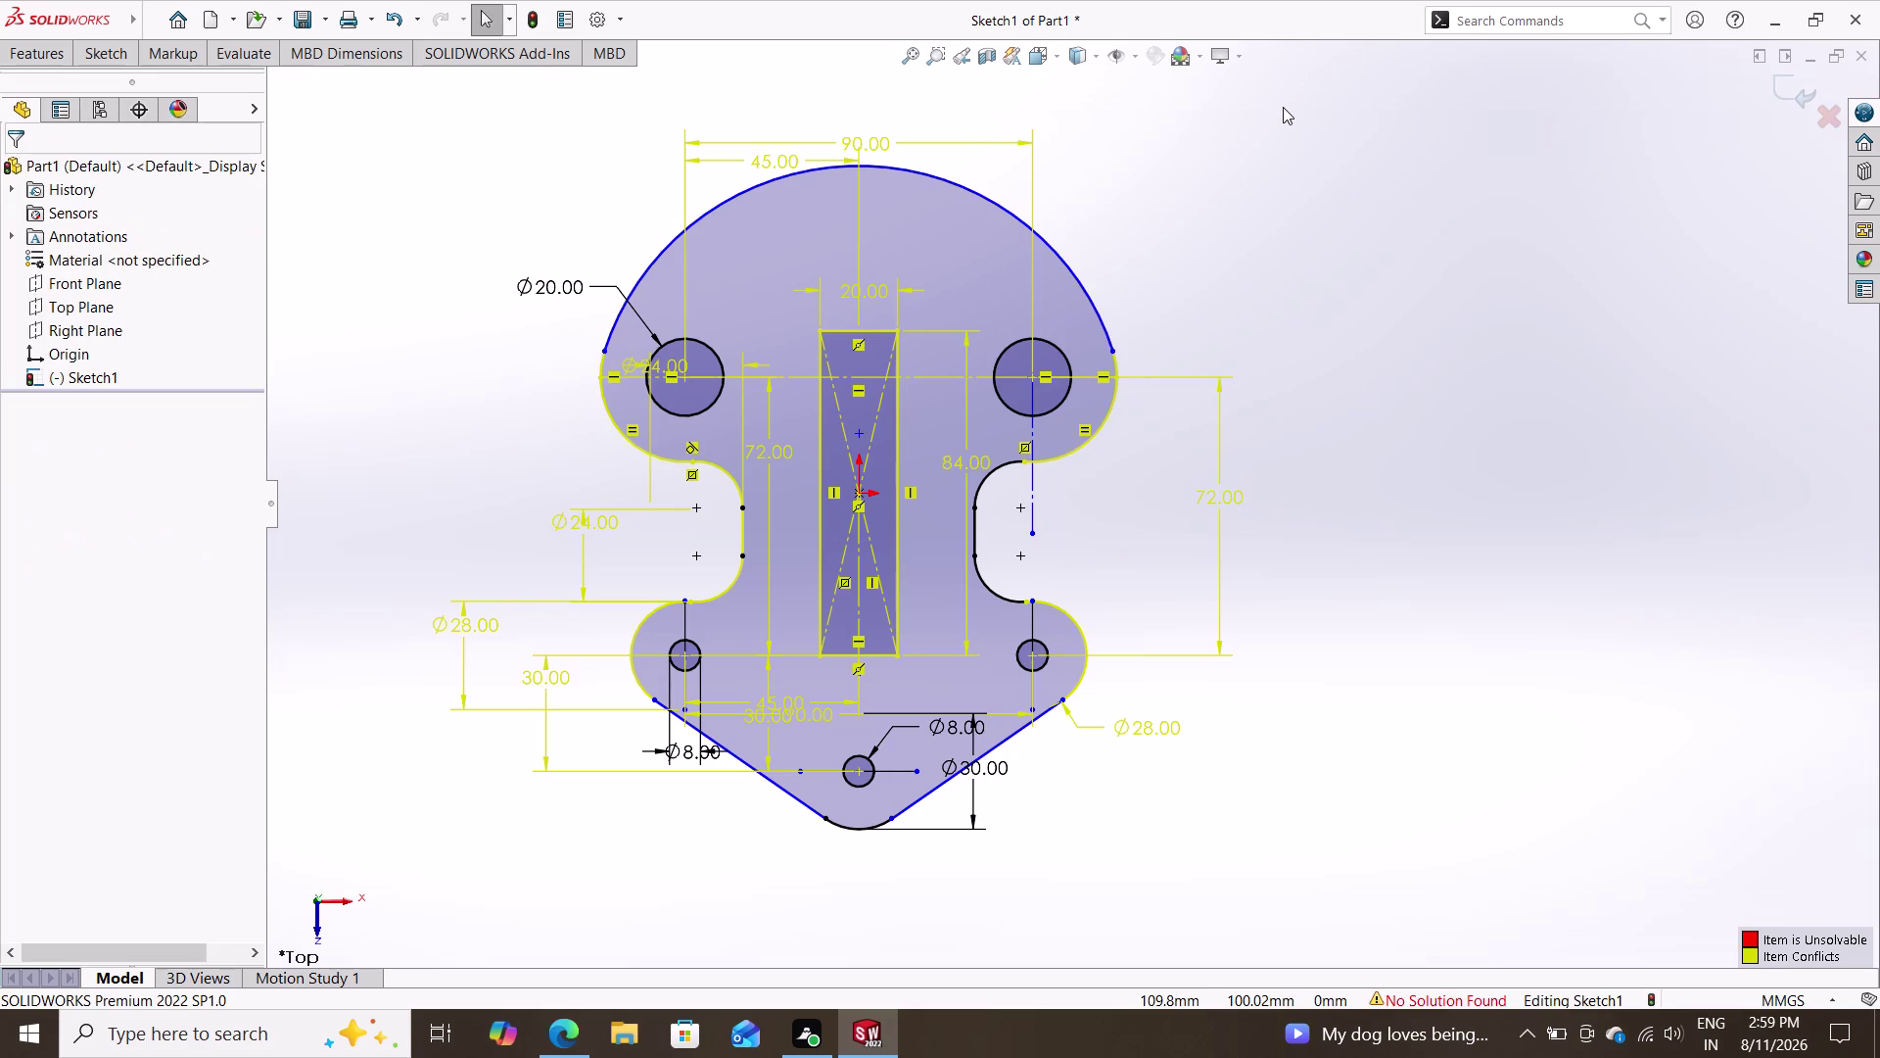
drag(1297, 114, 368, 1010)
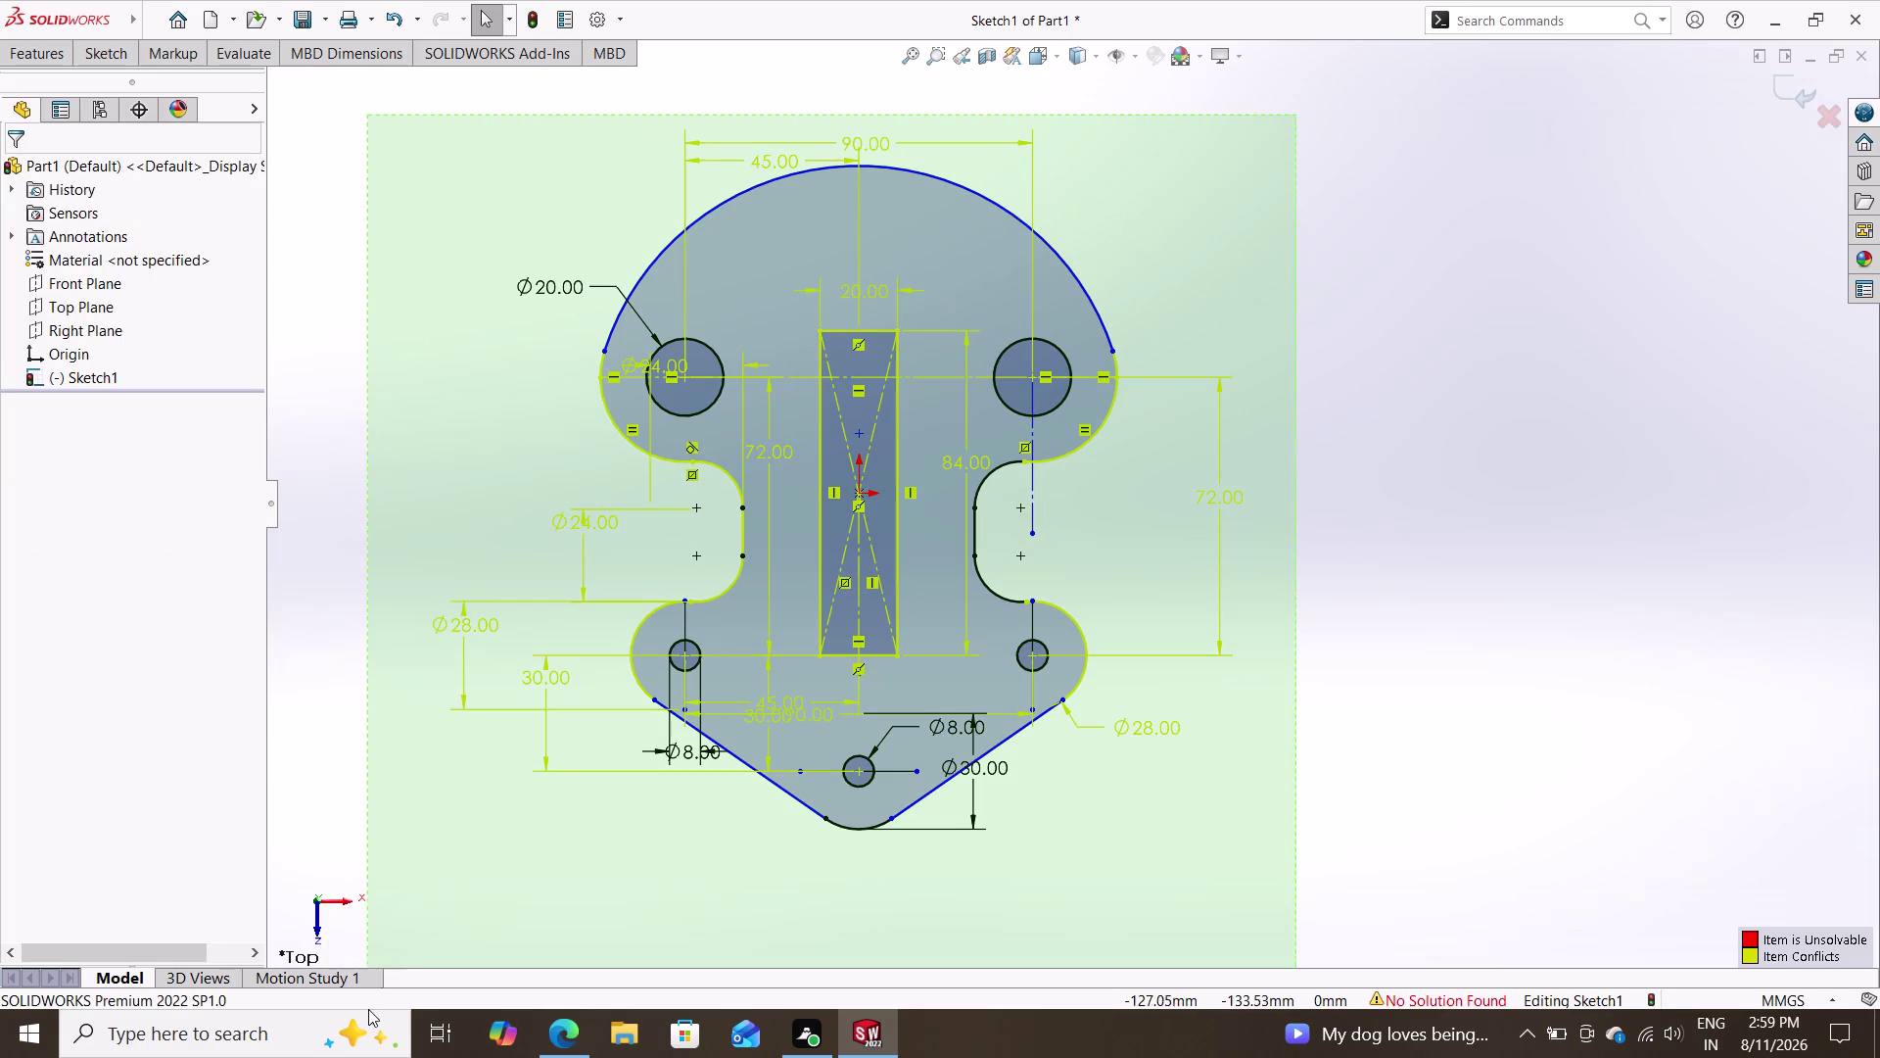
Box-select the sketch, review its options, then undo the upper-right arc trim.
drag(368, 1009, 407, 861)
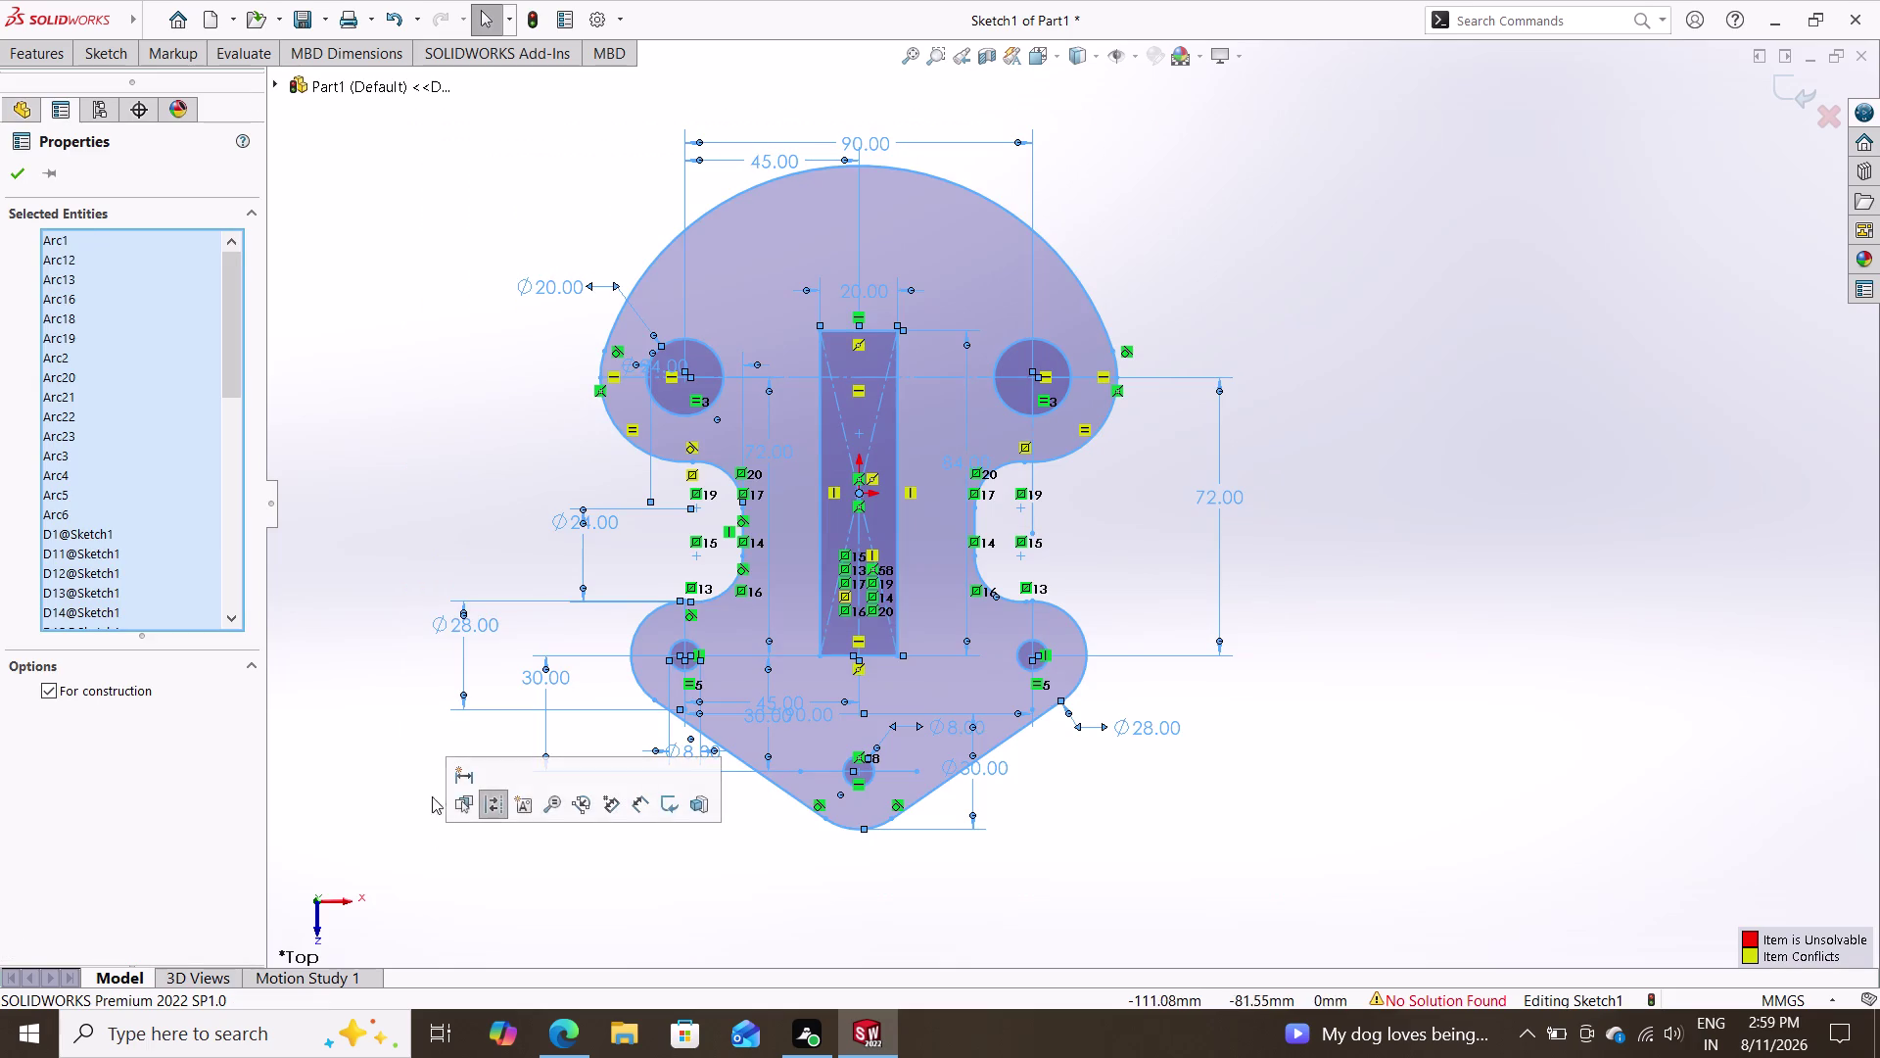
right_click(454, 546)
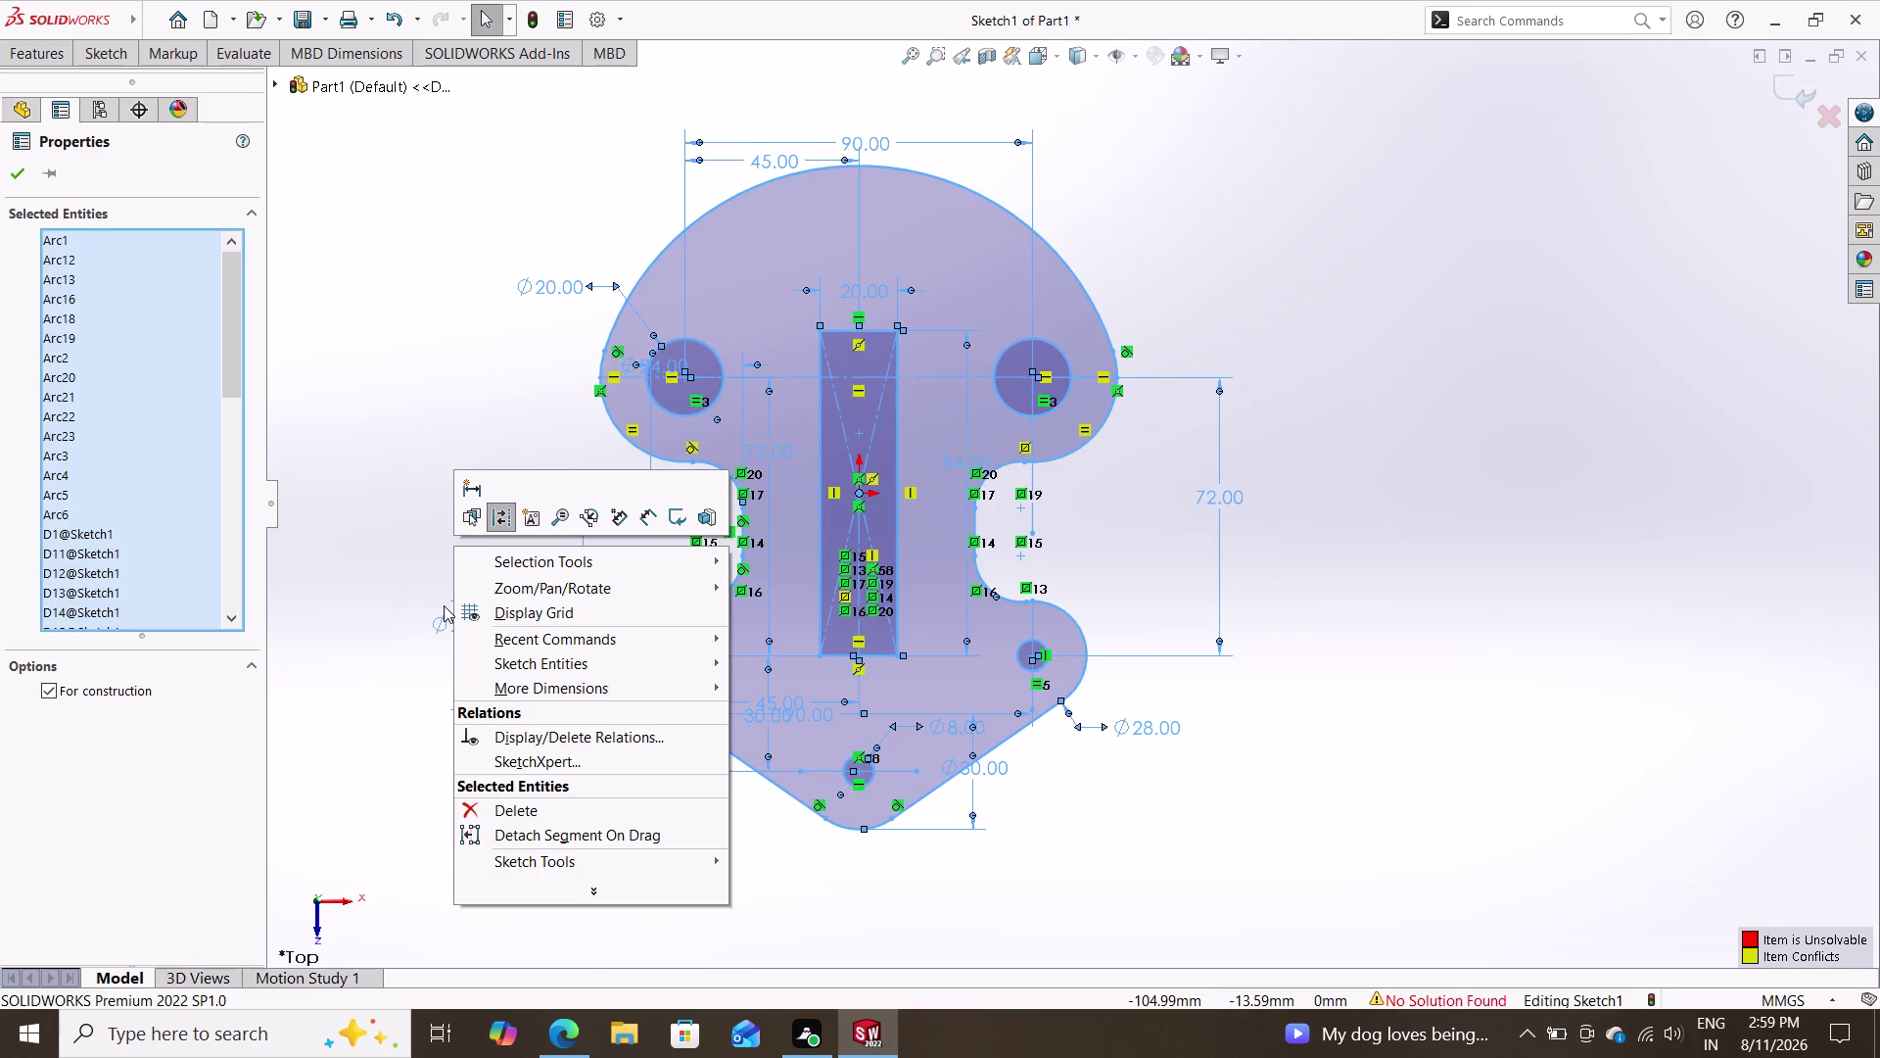
key(Escape)
key(Escape)
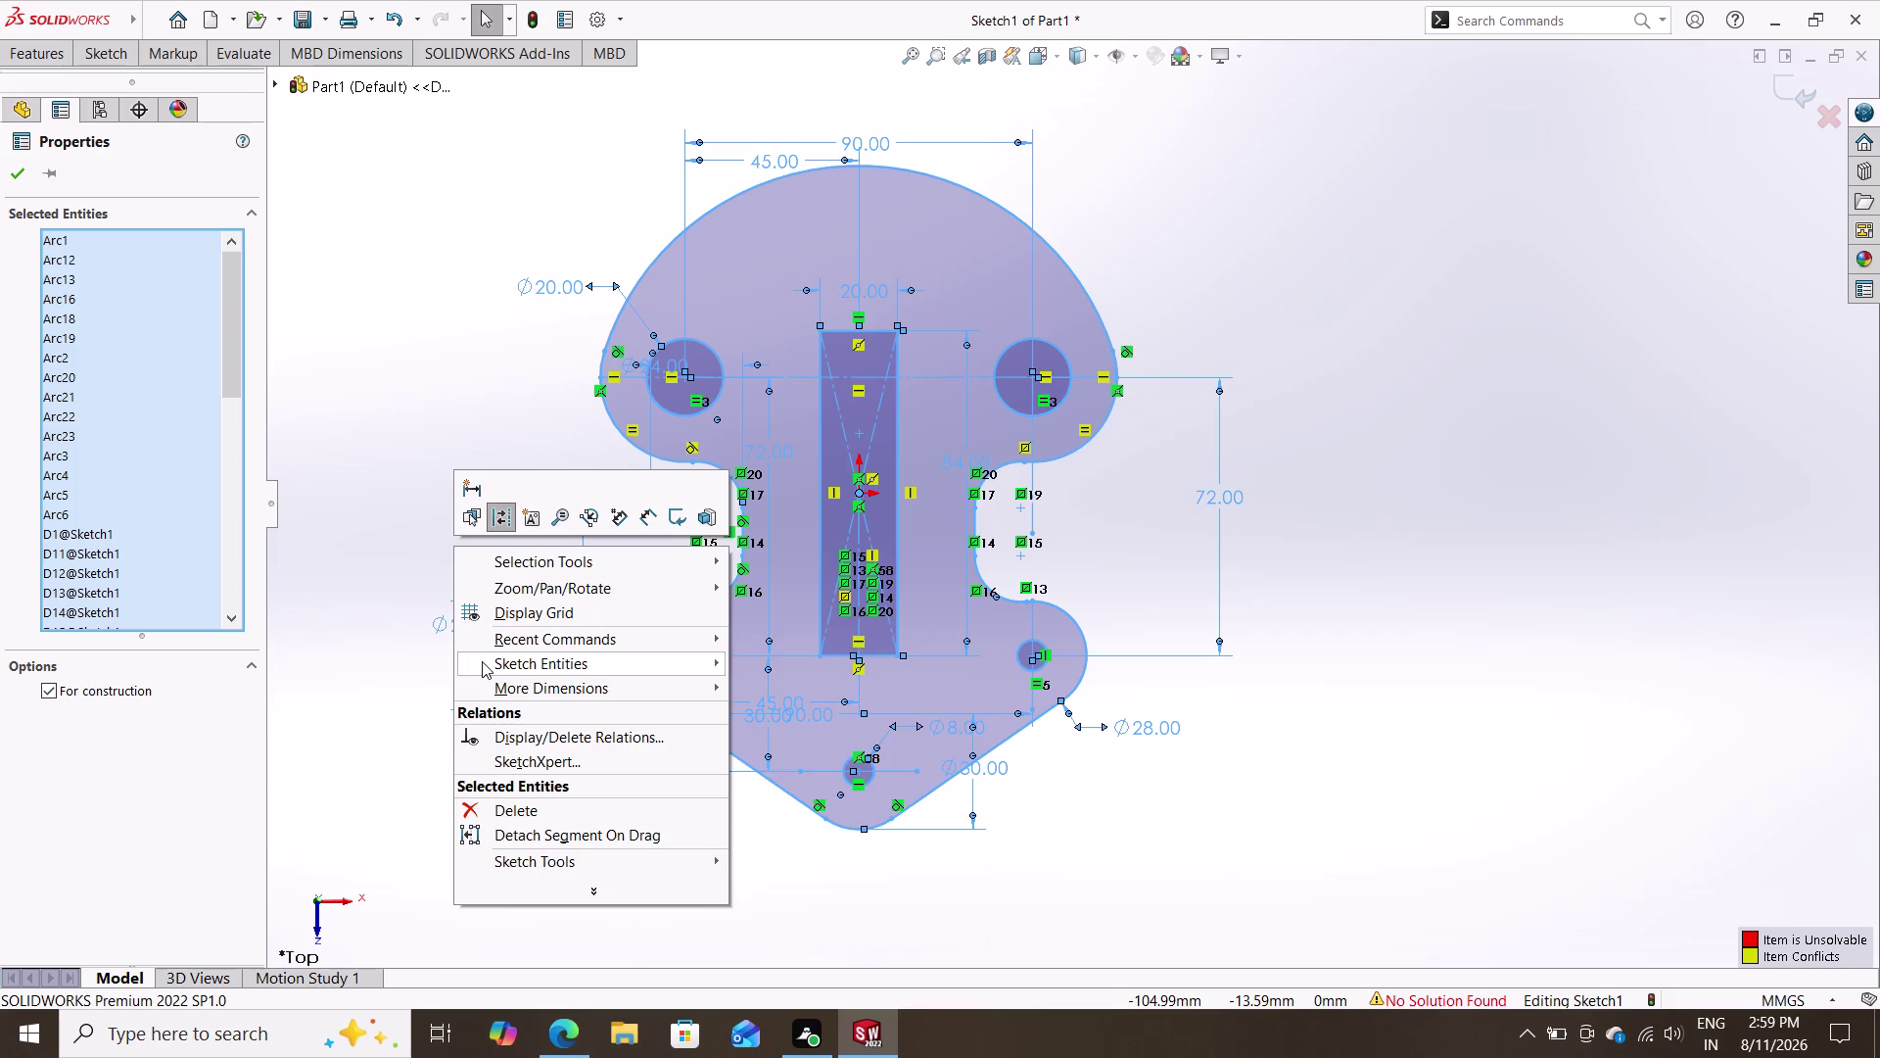
key(Escape)
key(Escape)
key(ctrl+z)
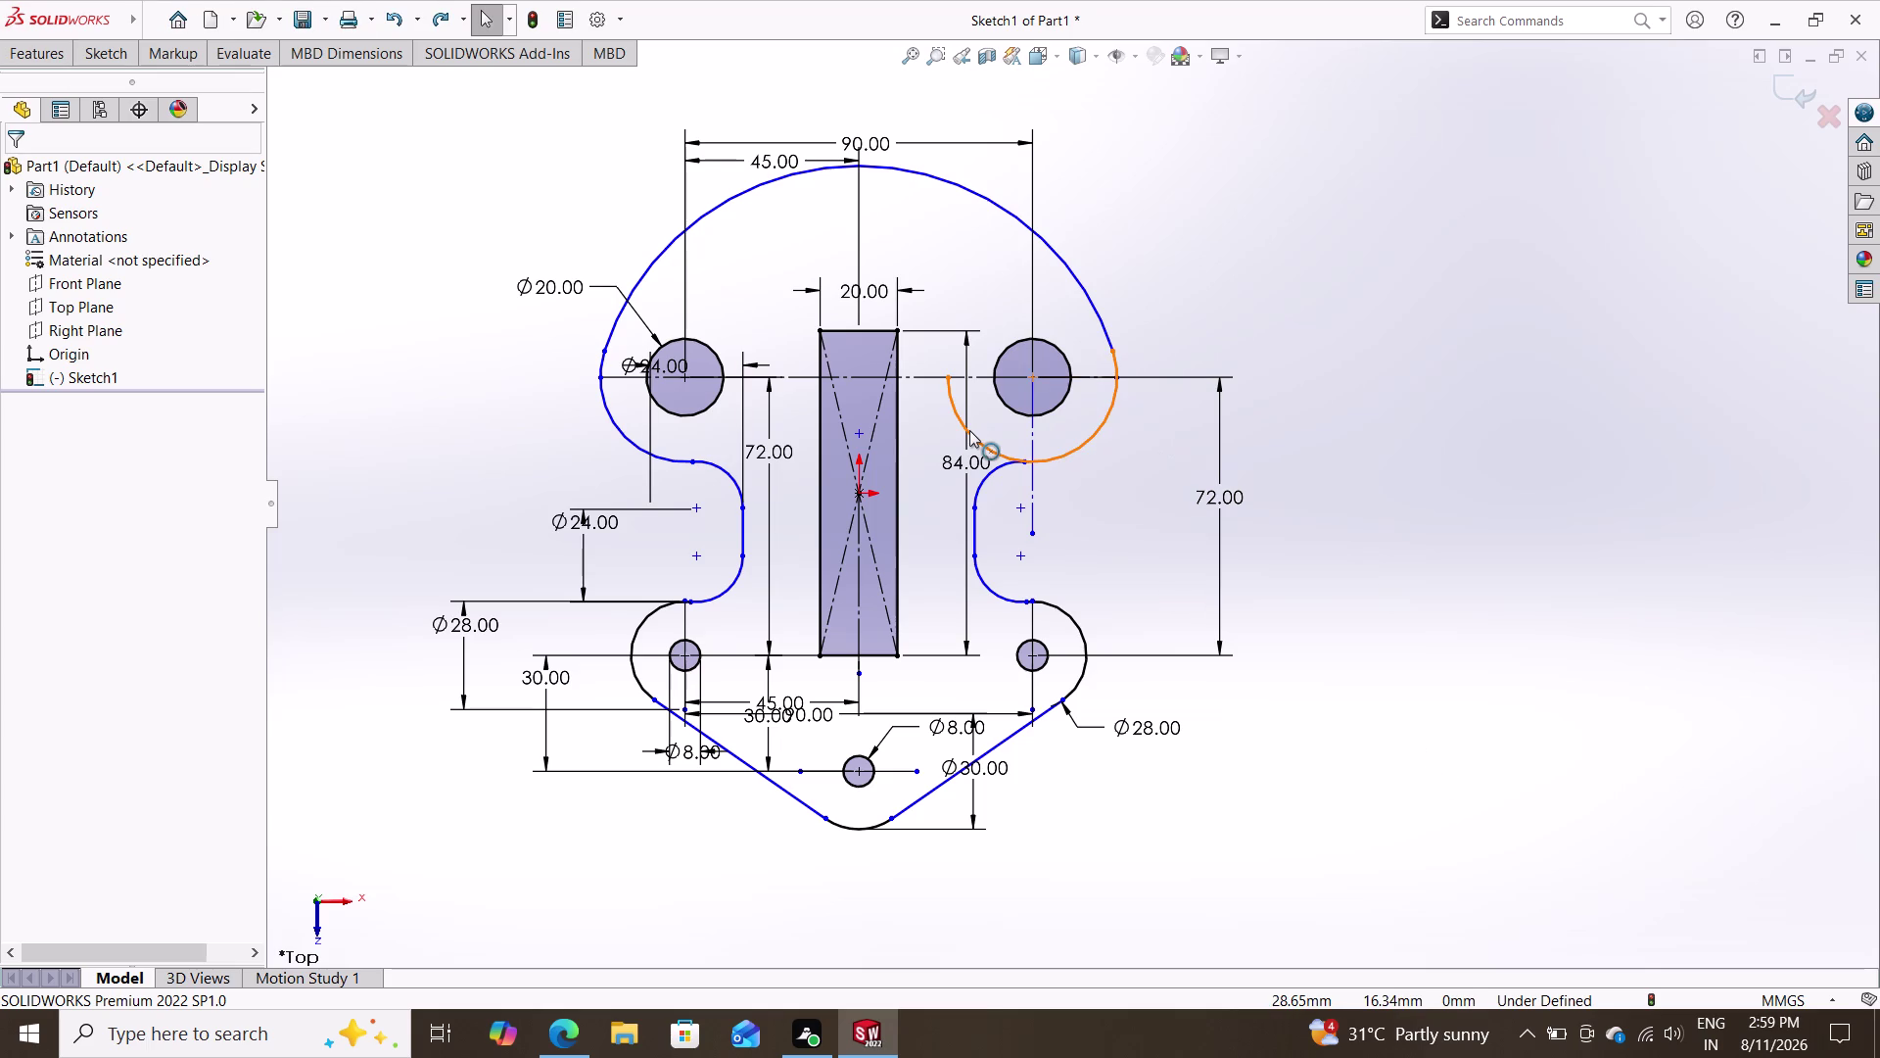
click(95, 50)
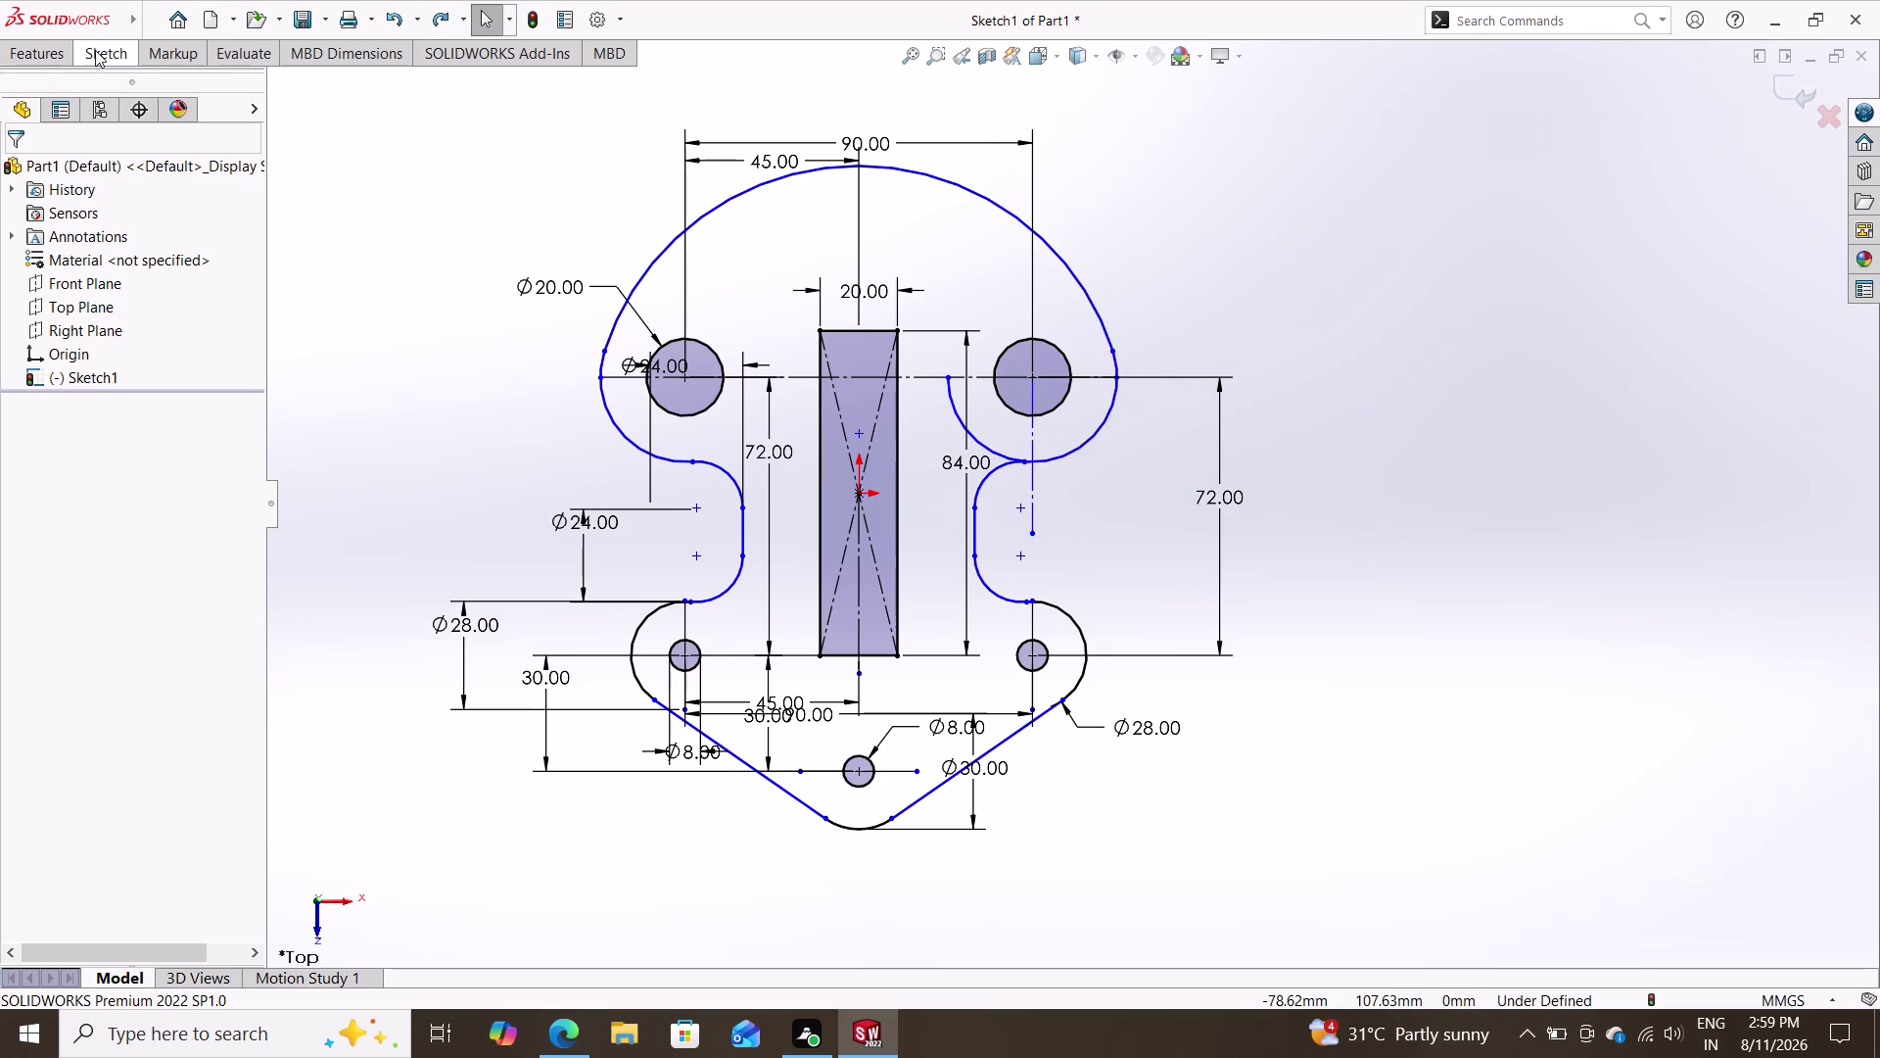
Power-trim across the stray arc pieces near the right-side arcs.
click(351, 91)
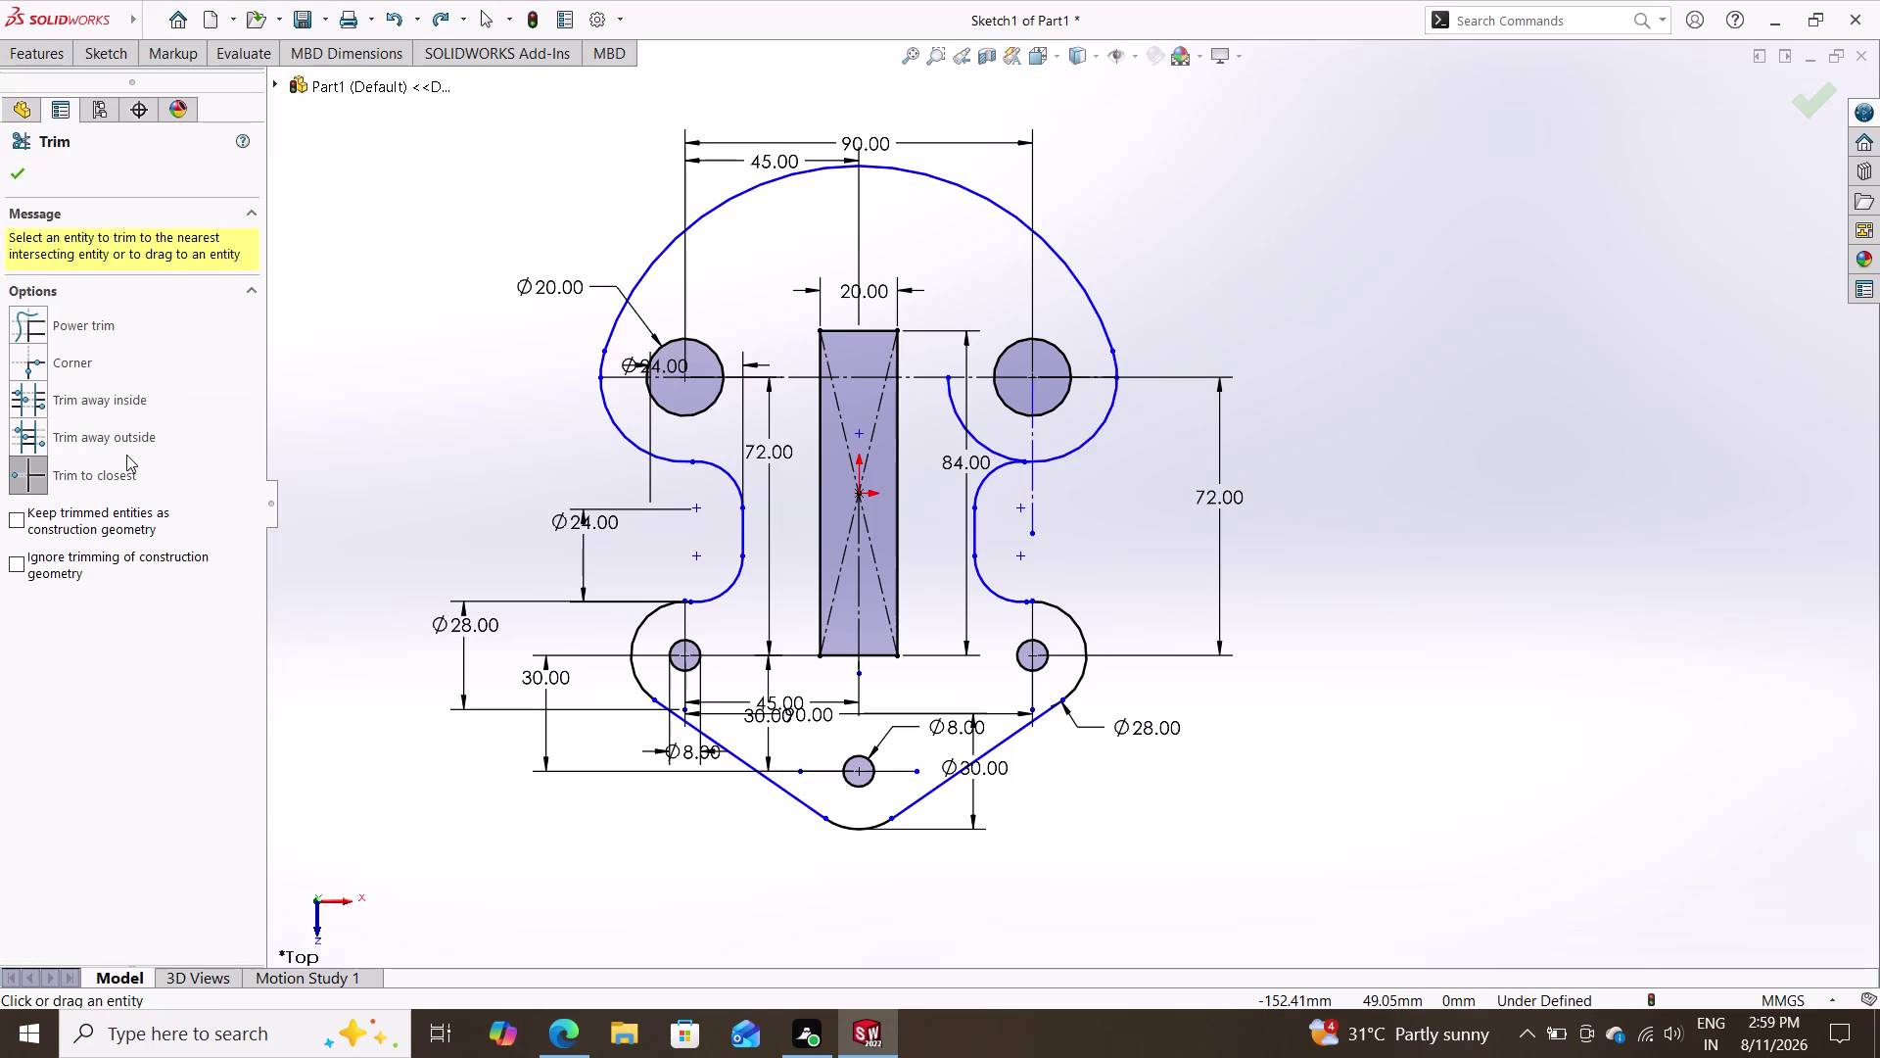
click(72, 325)
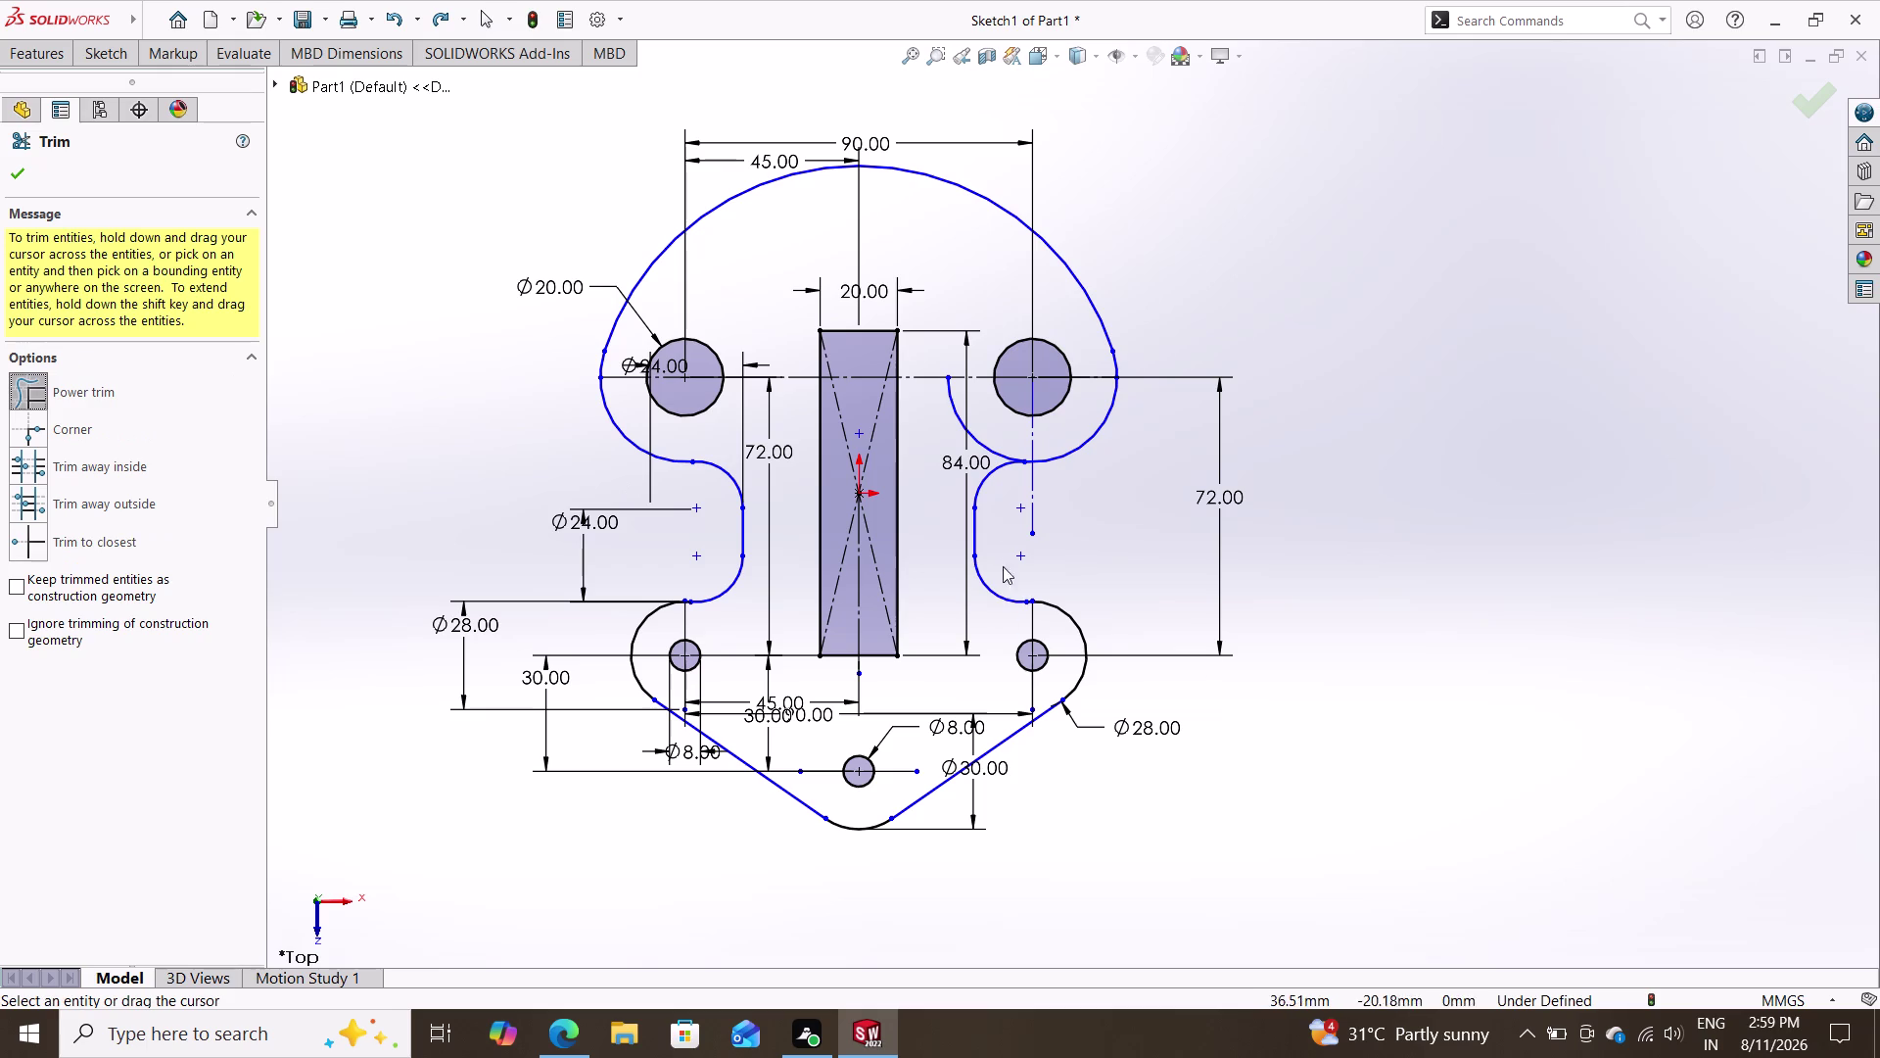
click(931, 442)
drag(931, 442, 969, 399)
click(968, 399)
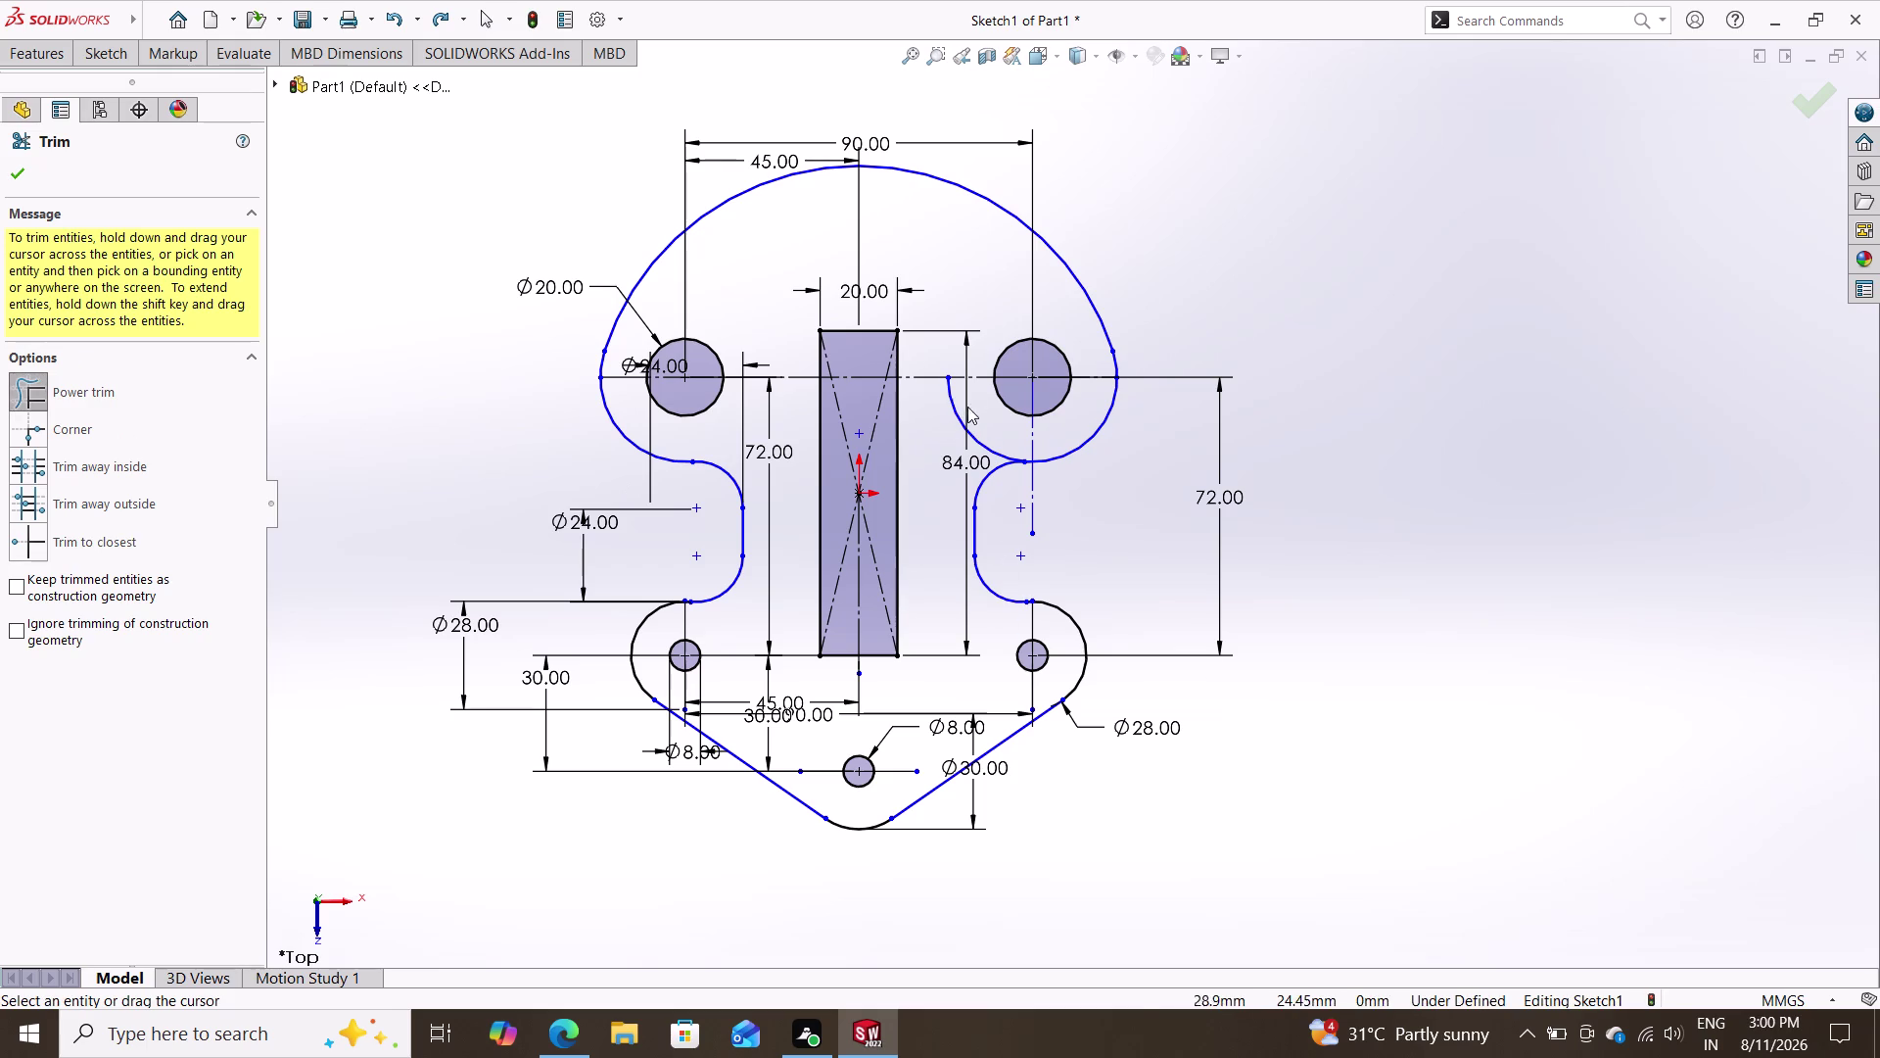
click(960, 423)
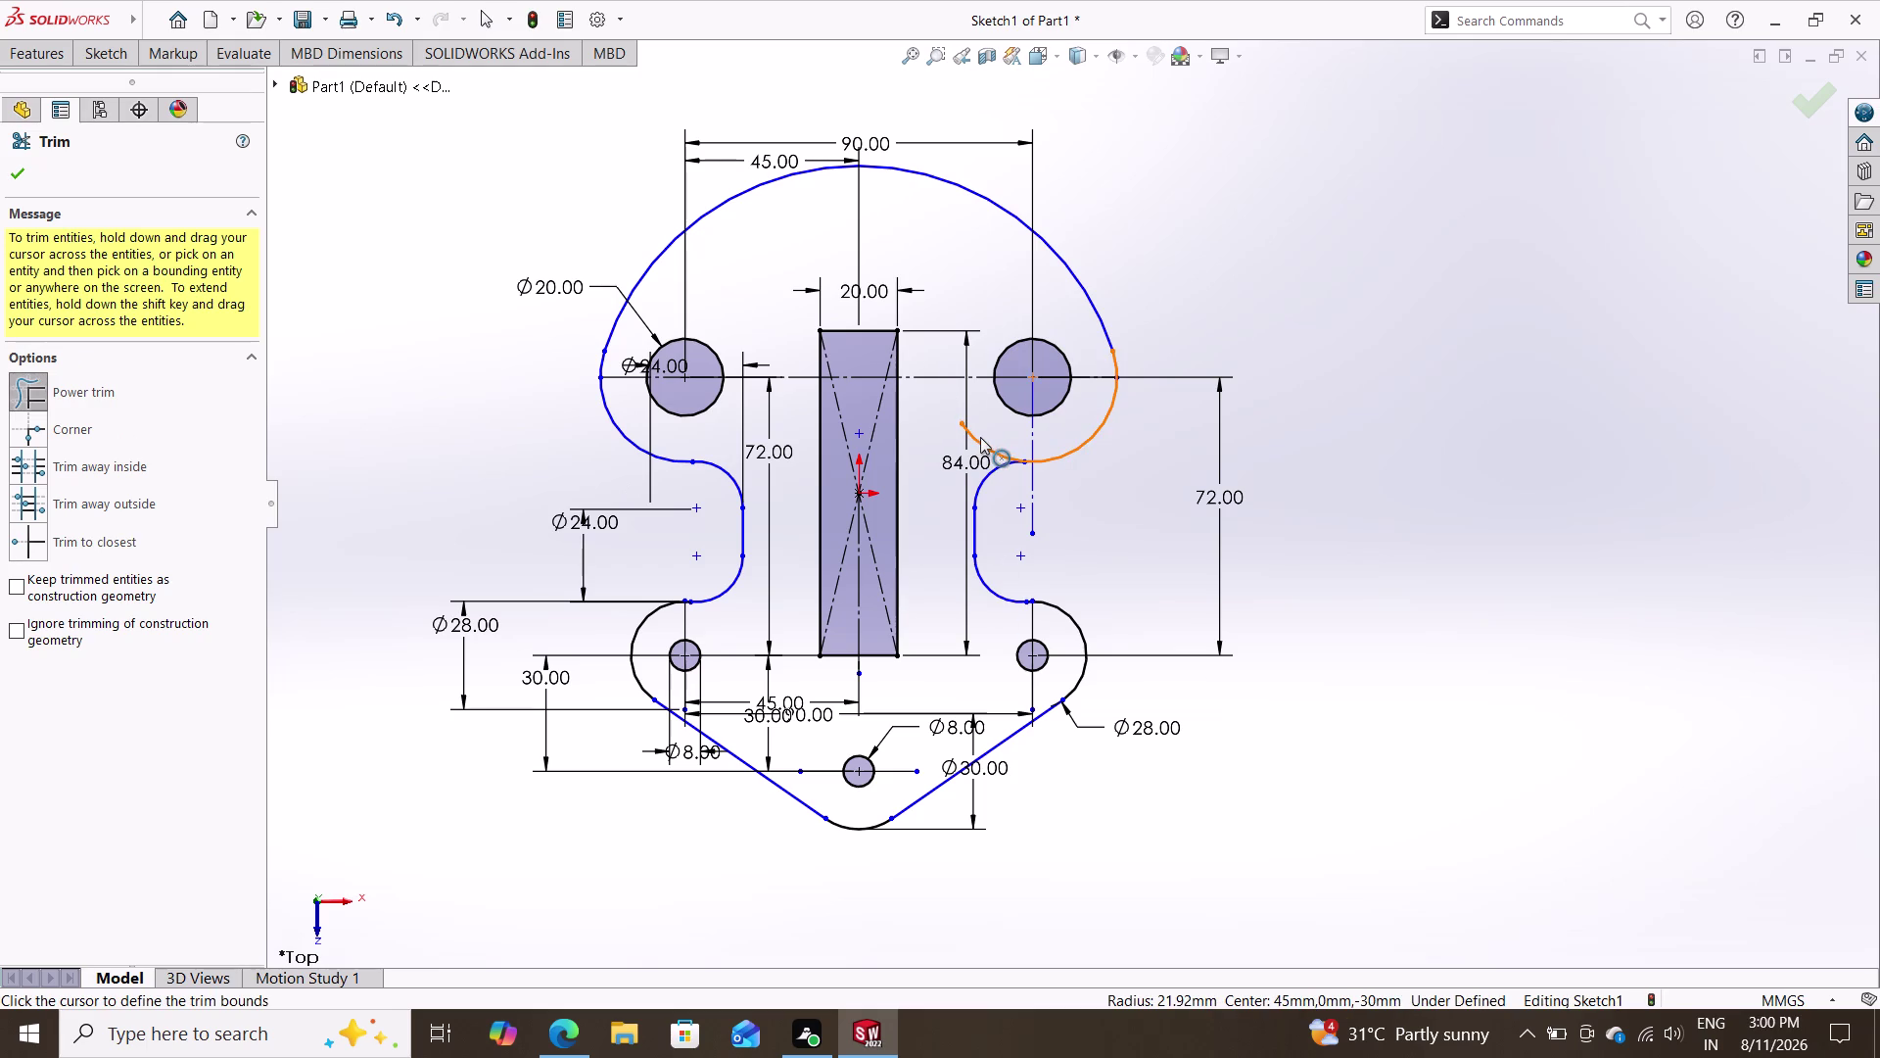
click(980, 436)
click(980, 444)
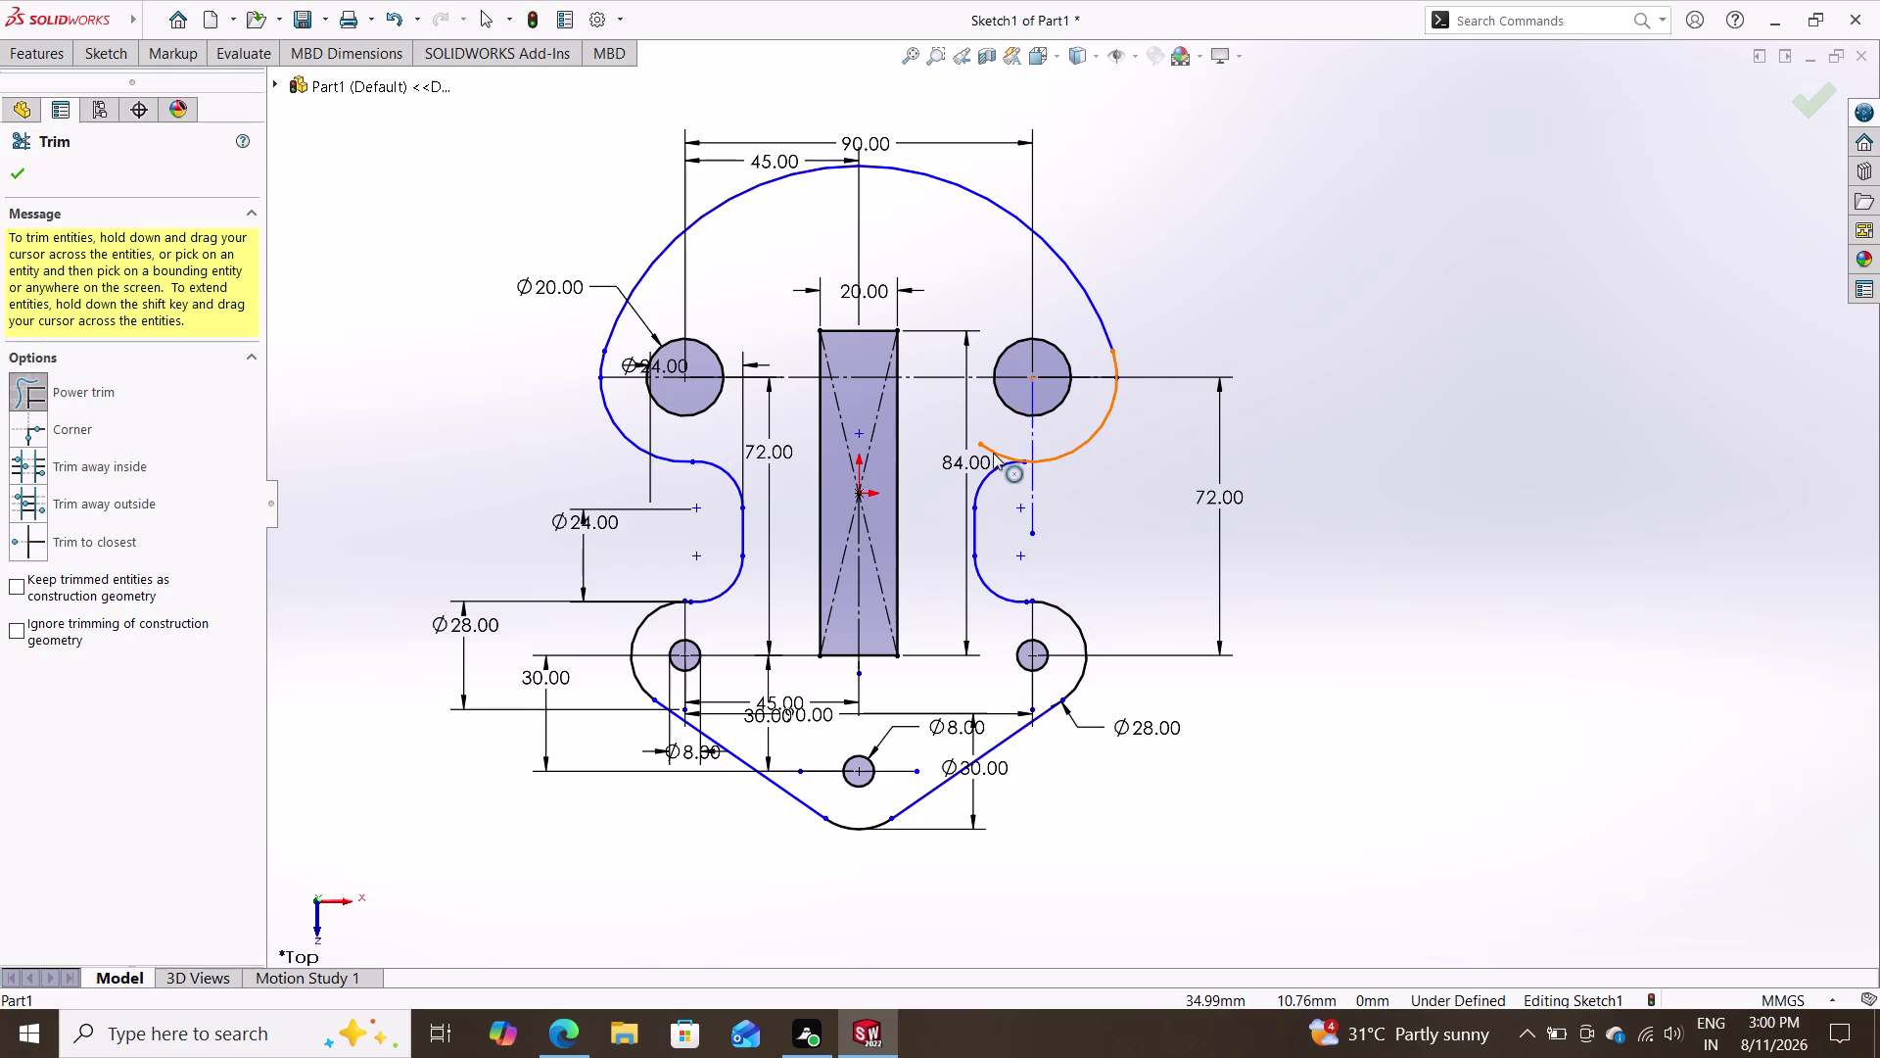
click(993, 452)
click(996, 455)
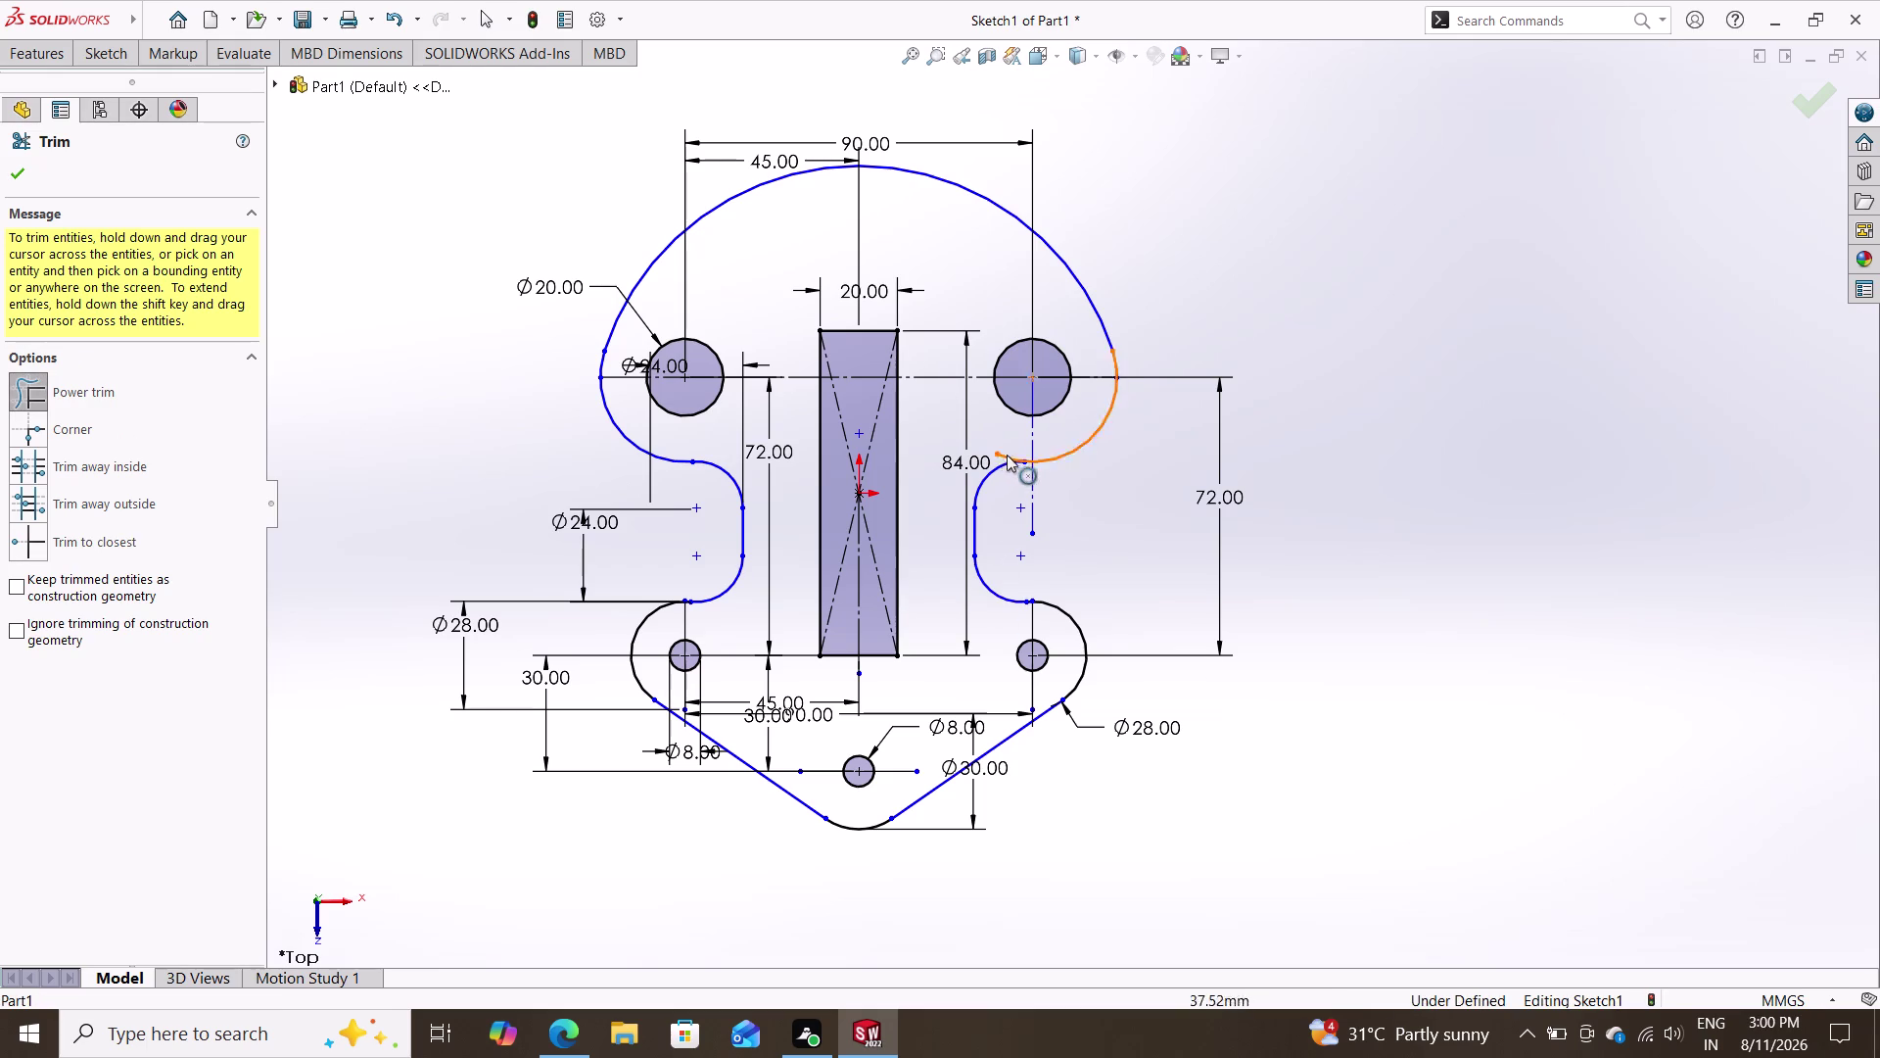
click(1013, 456)
scroll(down, 3)
scroll(up, 3)
scroll(down, 3)
click(1053, 473)
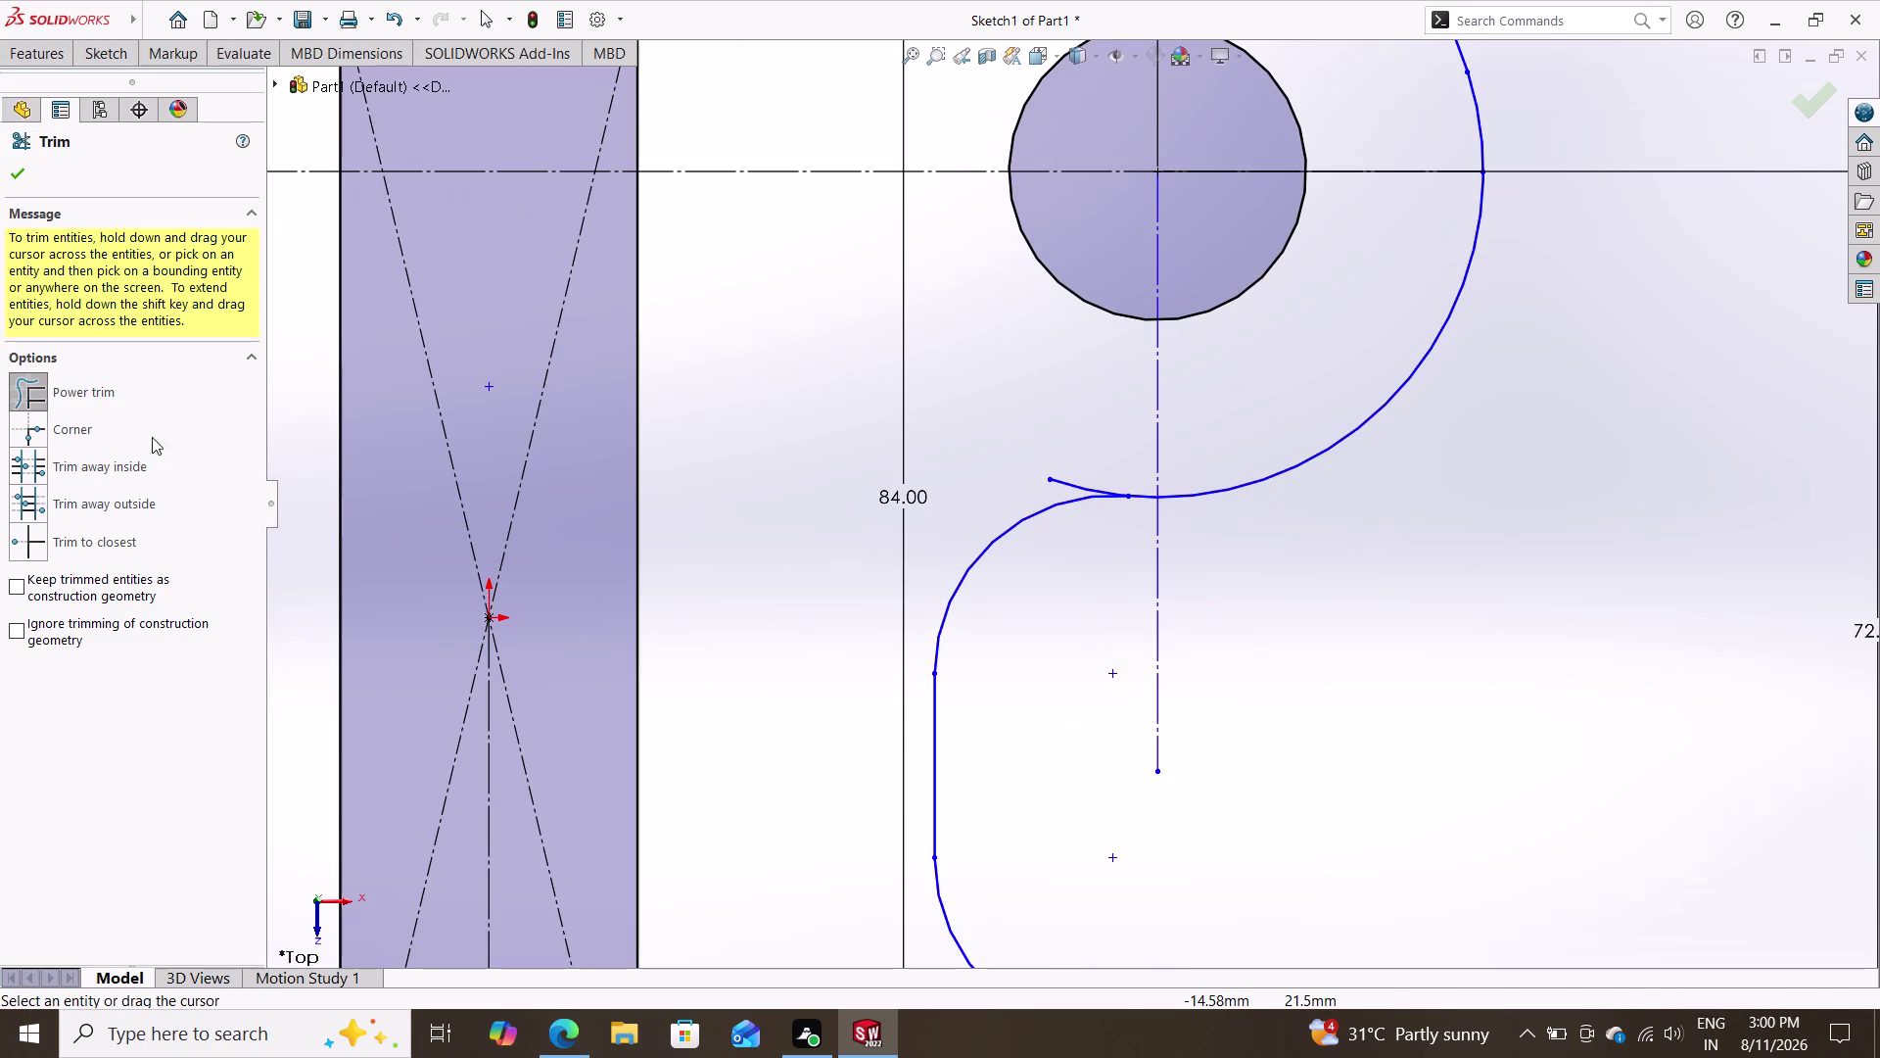
Try a Corner trim between the lower and upper right arcs.
click(110, 437)
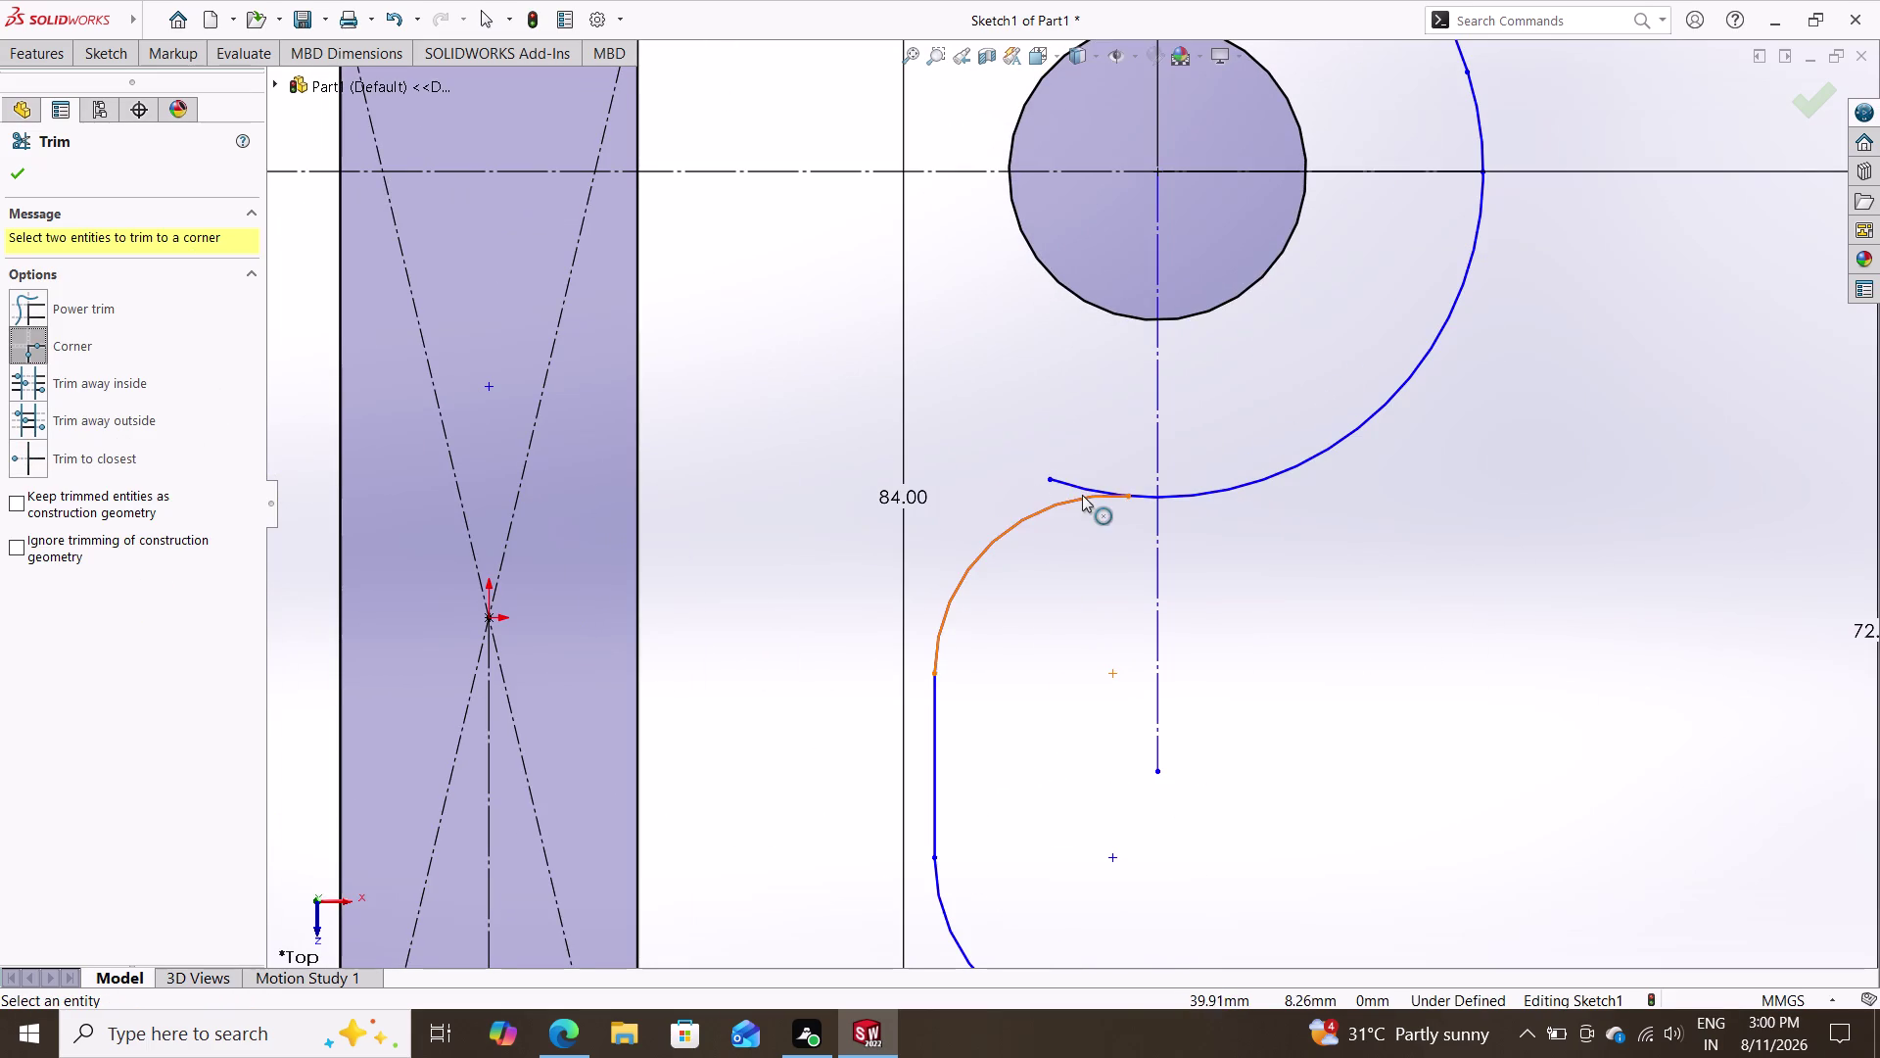
click(1064, 480)
double_click(1073, 479)
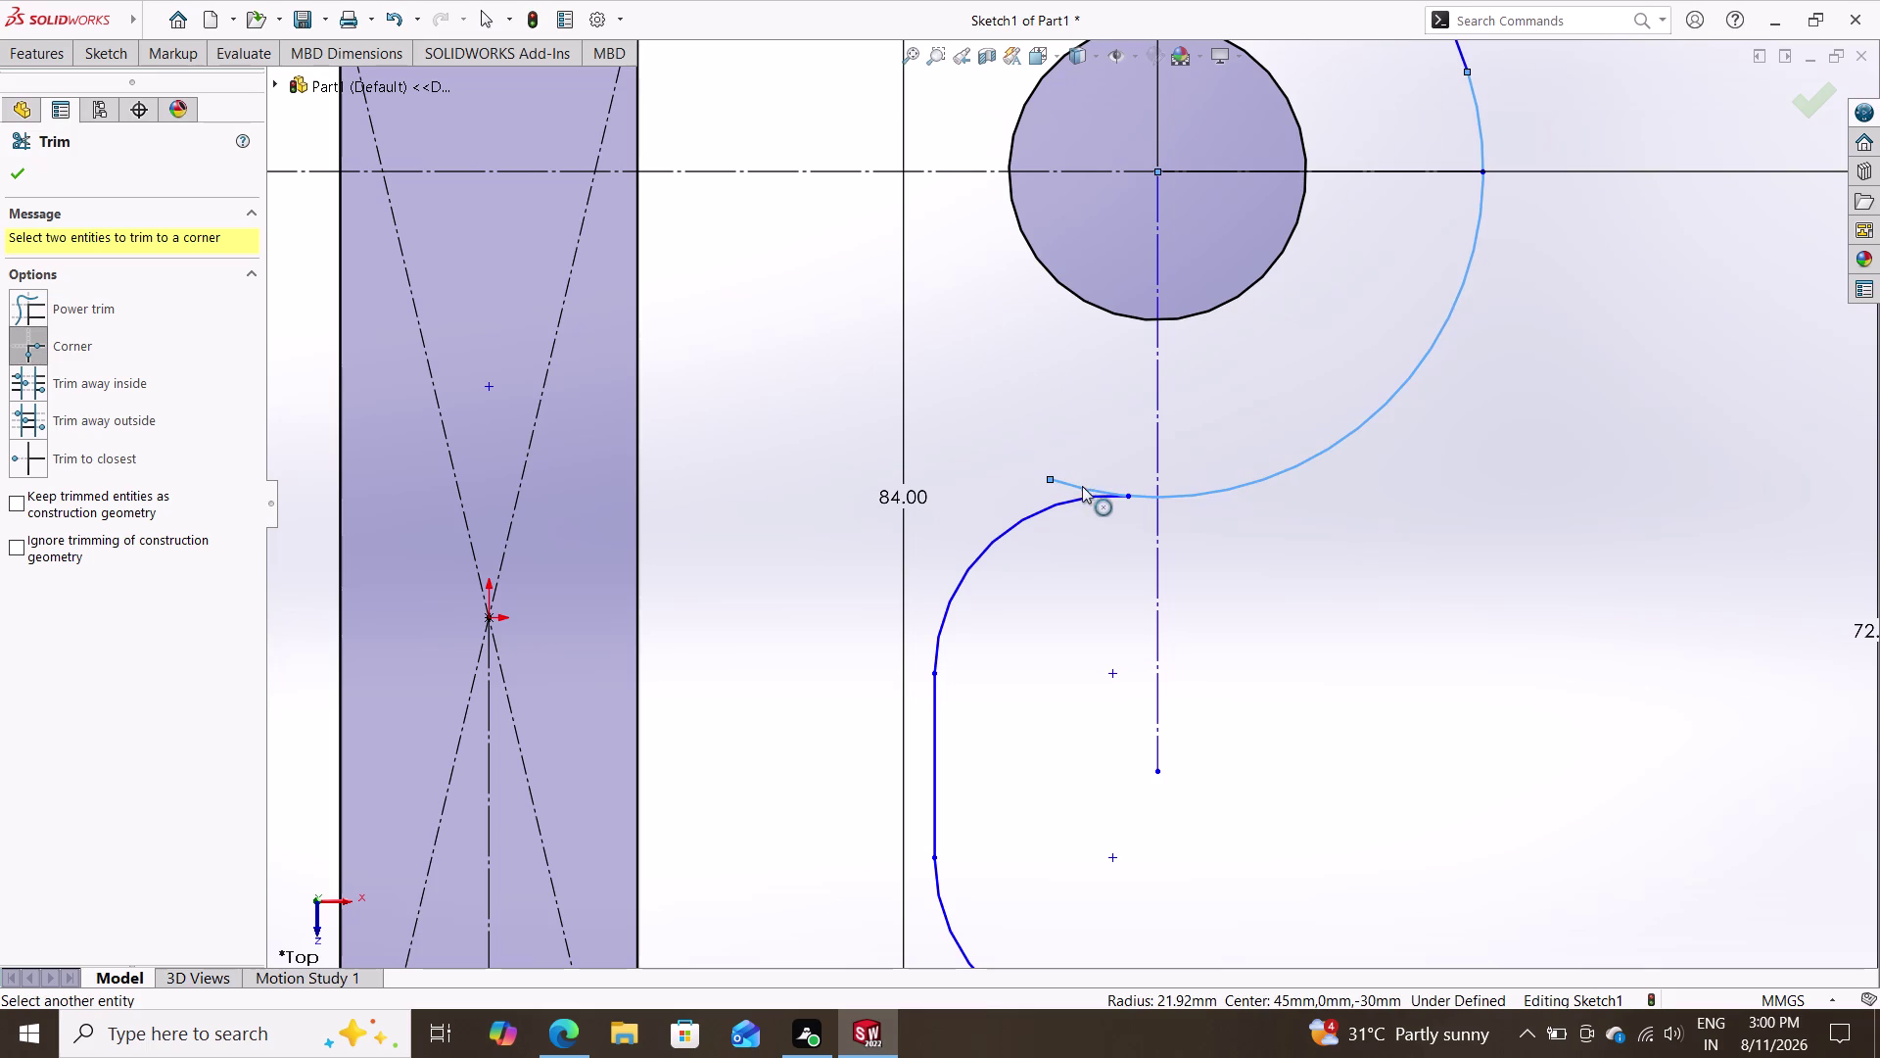
click(1126, 493)
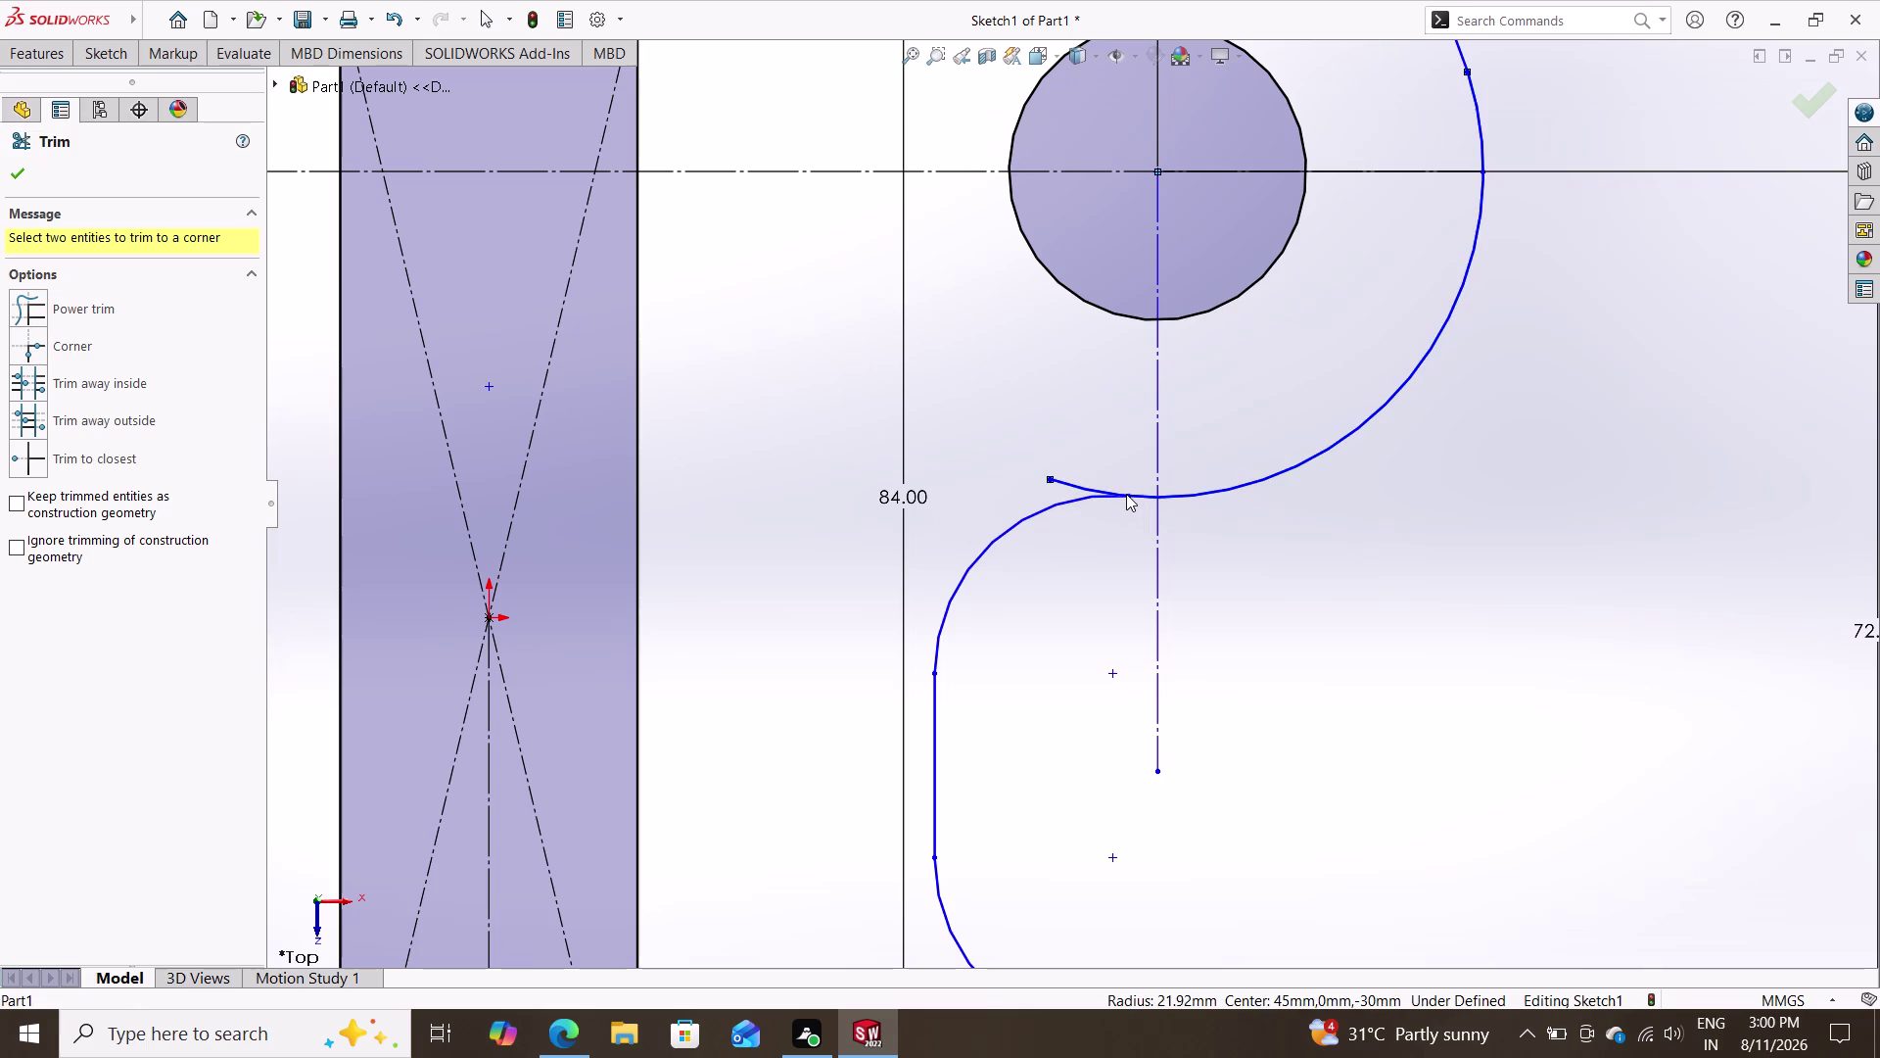
click(1127, 493)
click(84, 381)
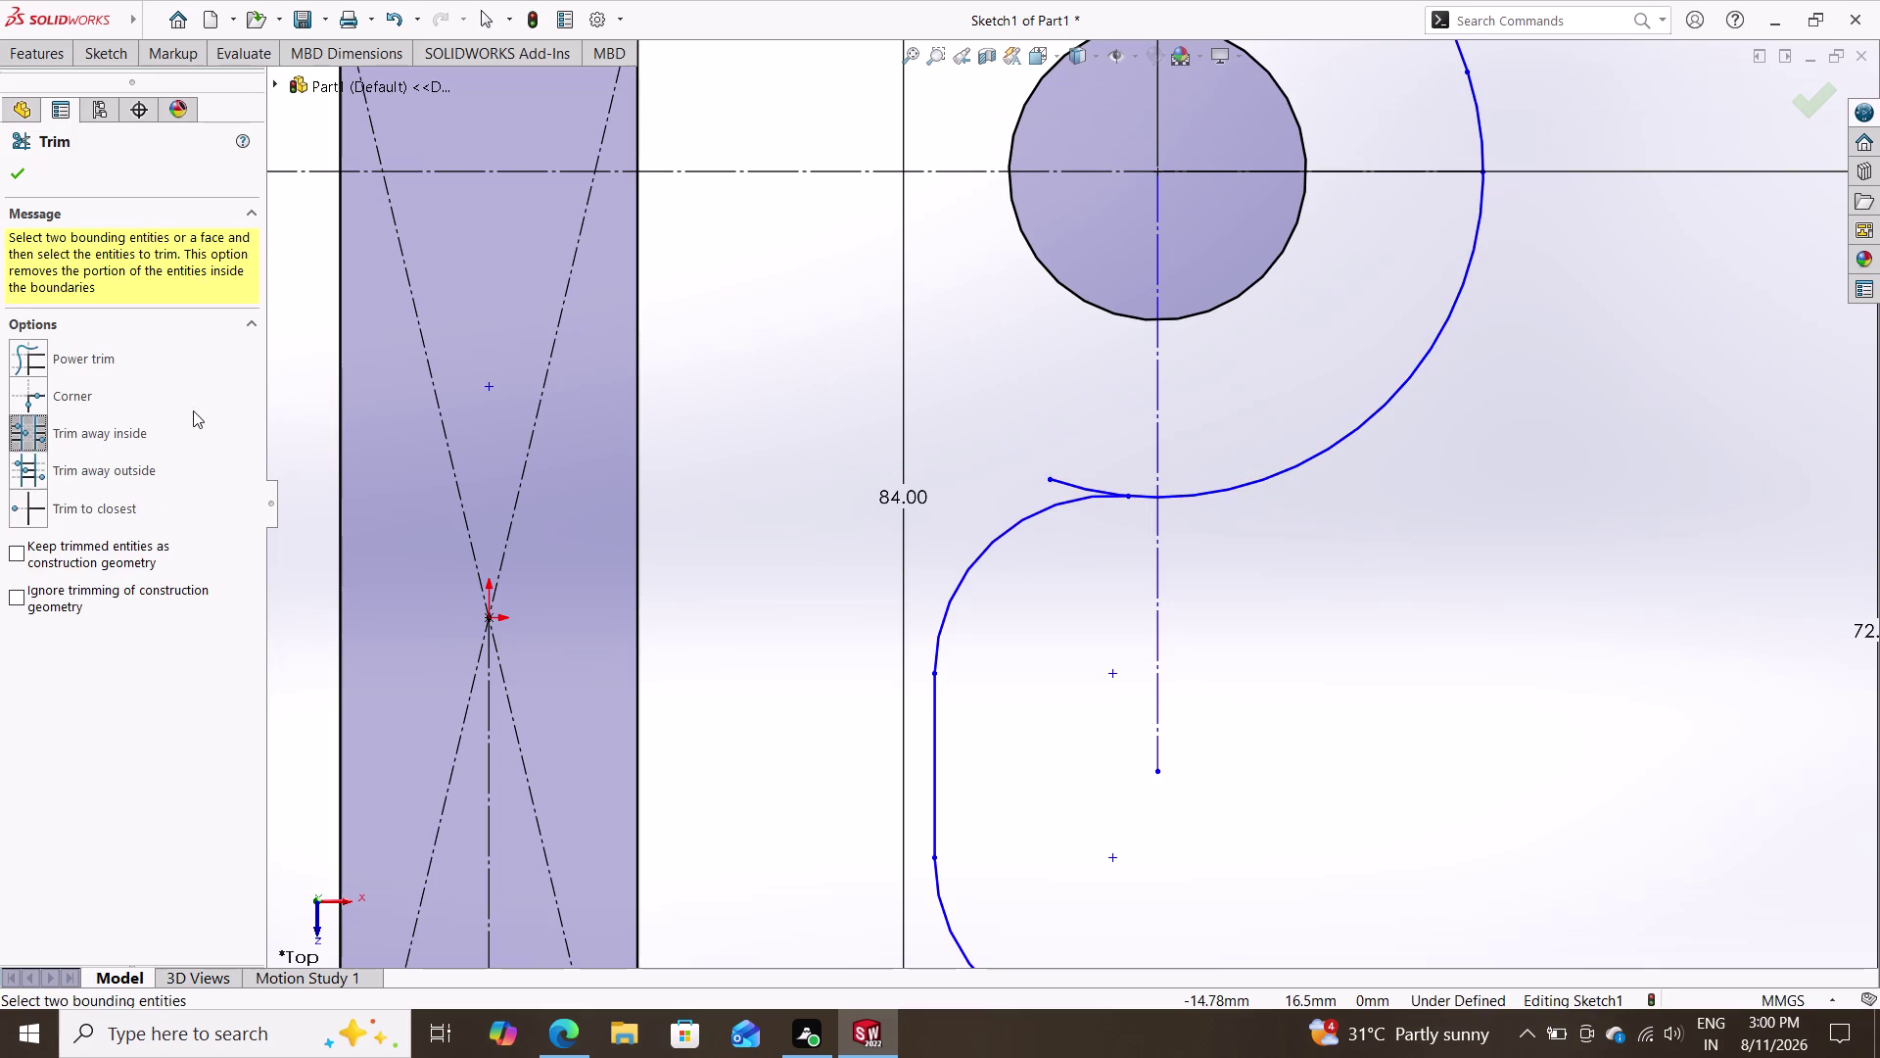
Try inside and outside trimming, then cut the arc overhang with Trim to closest.
click(58, 470)
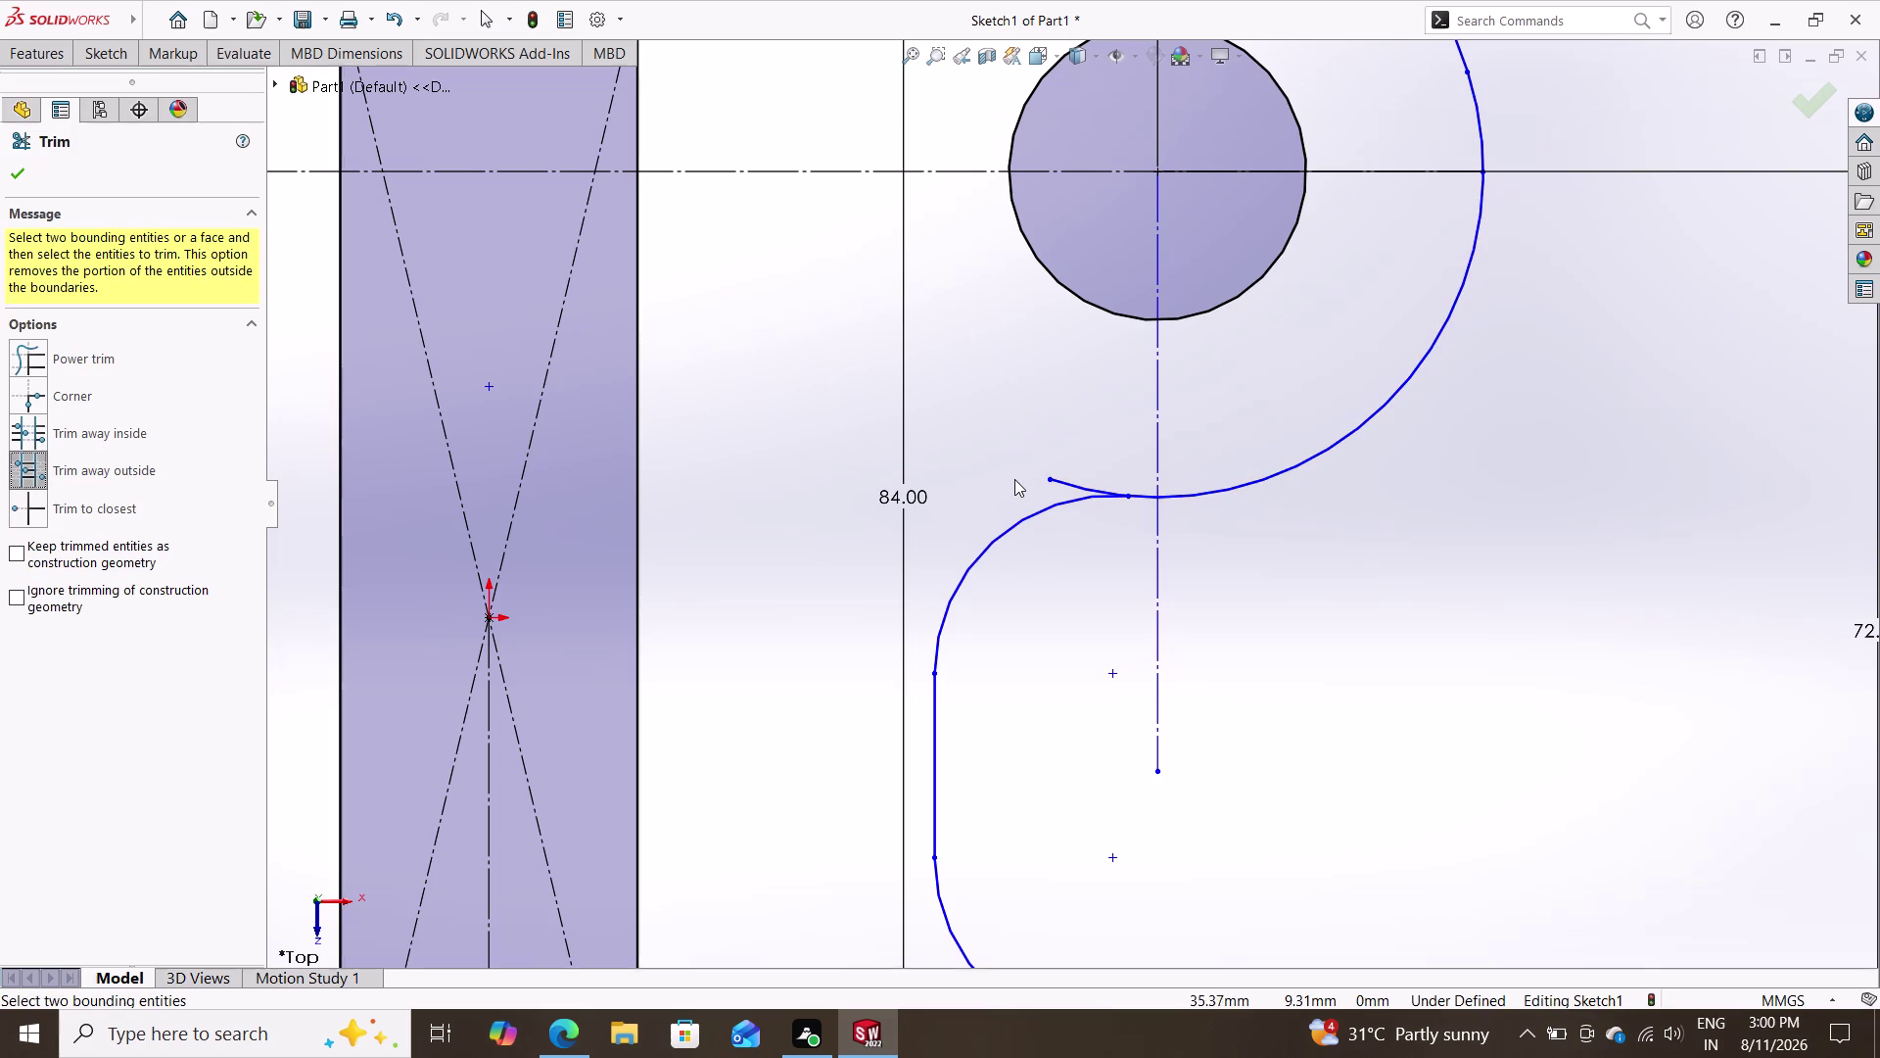
click(1059, 482)
click(1073, 482)
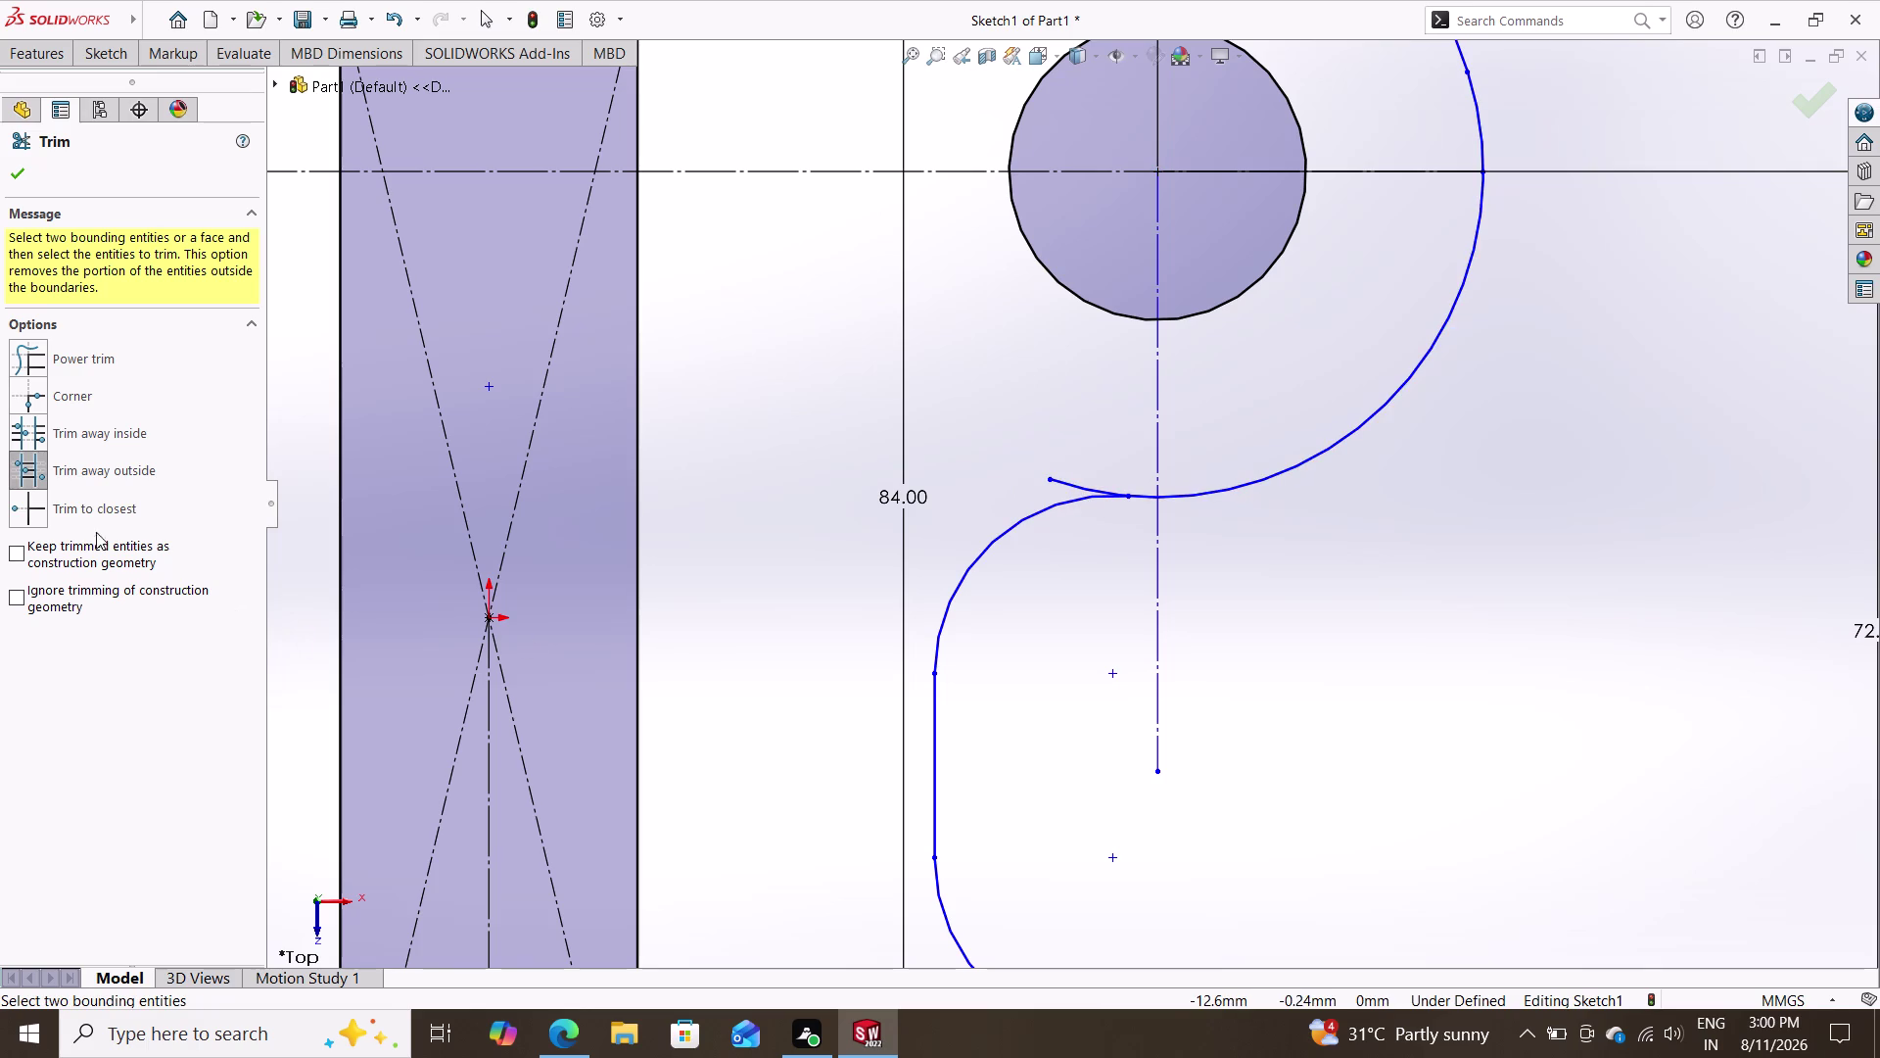
click(79, 514)
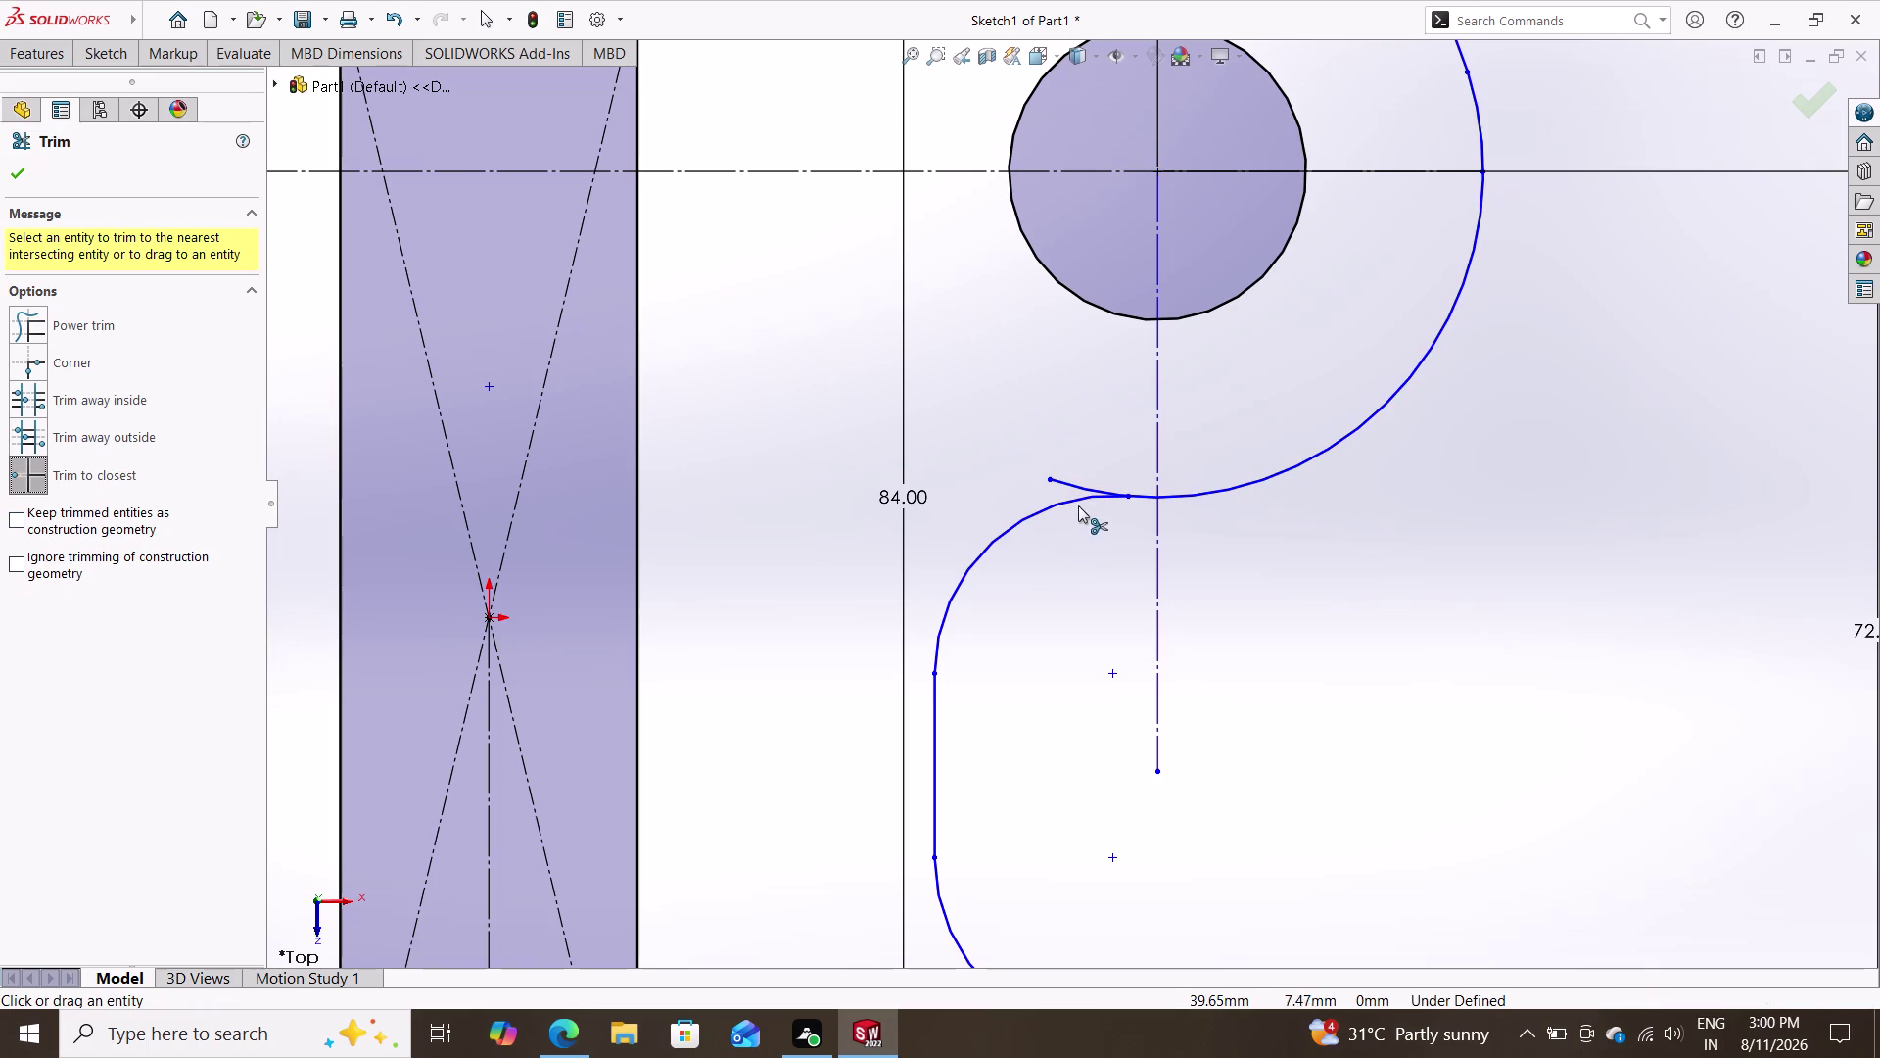
click(1083, 483)
scroll(up, 3)
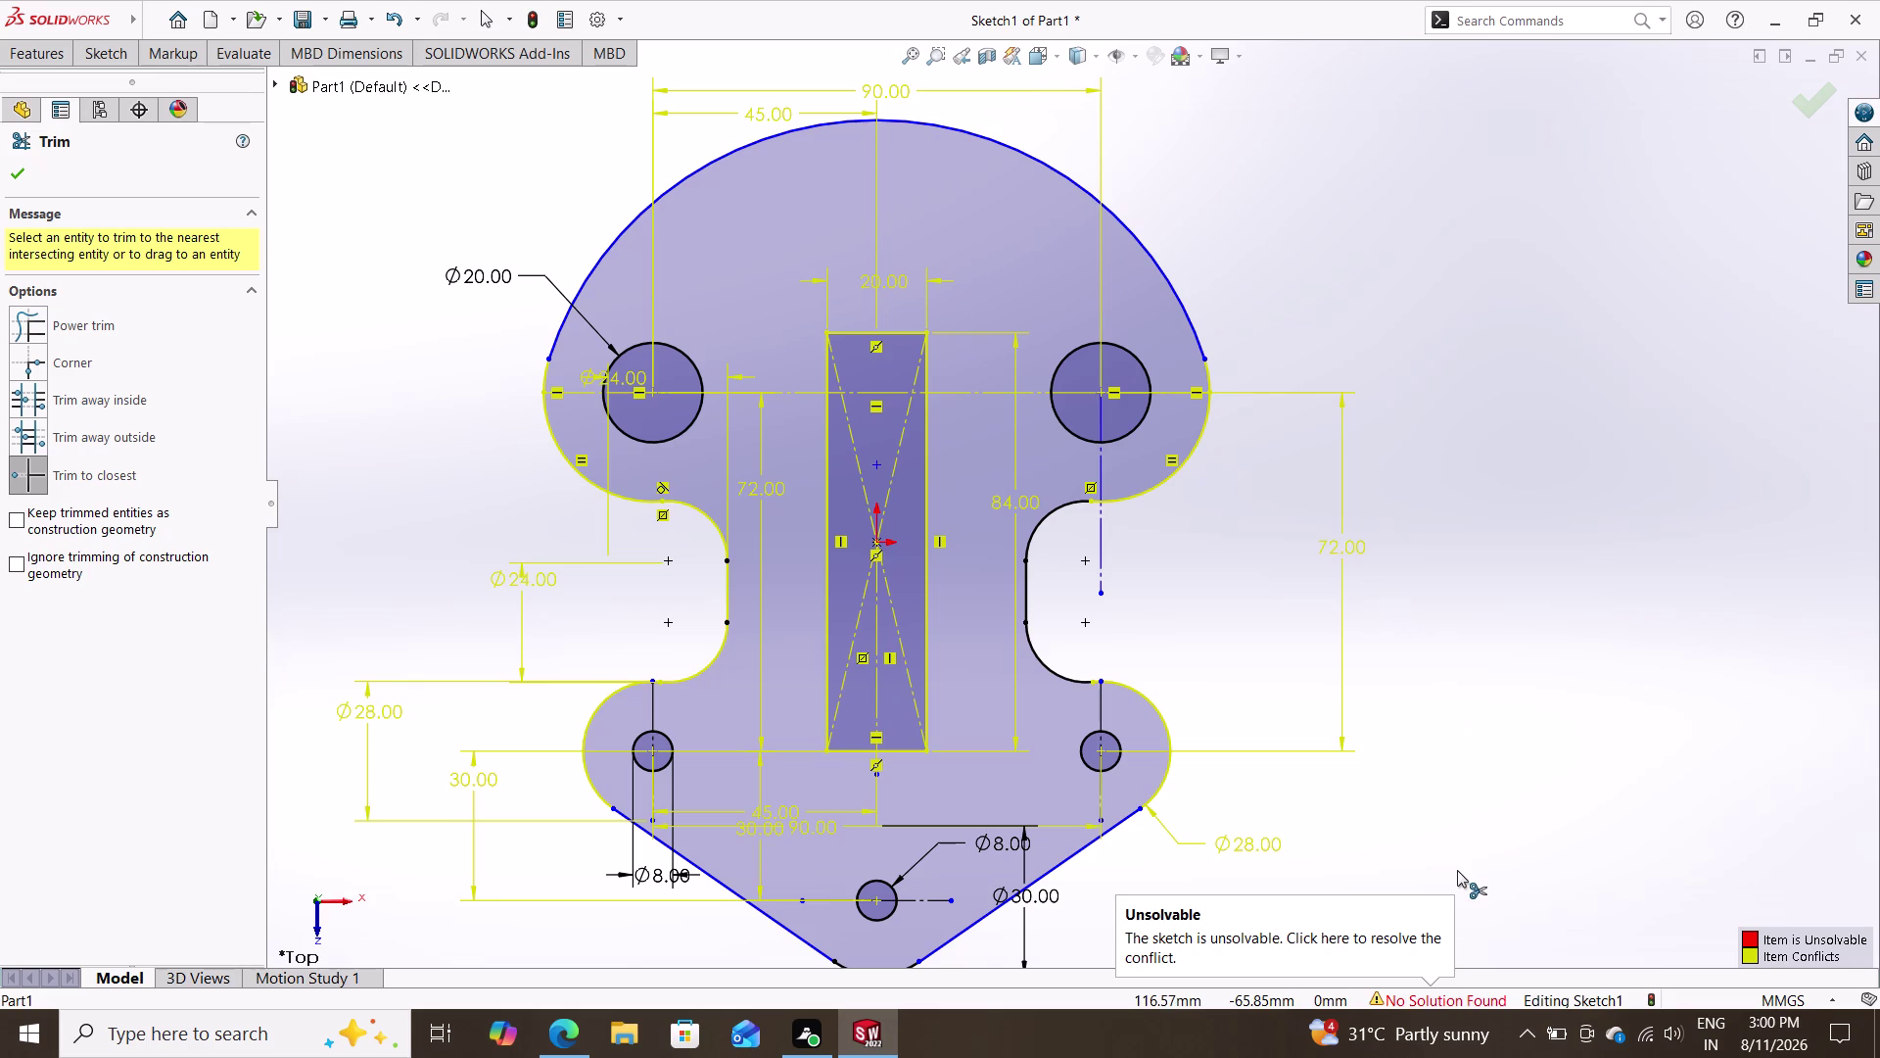
Trim the remaining overlapping segments on the left of the profile and exit Trim.
scroll(up, 3)
drag(546, 110, 636, 734)
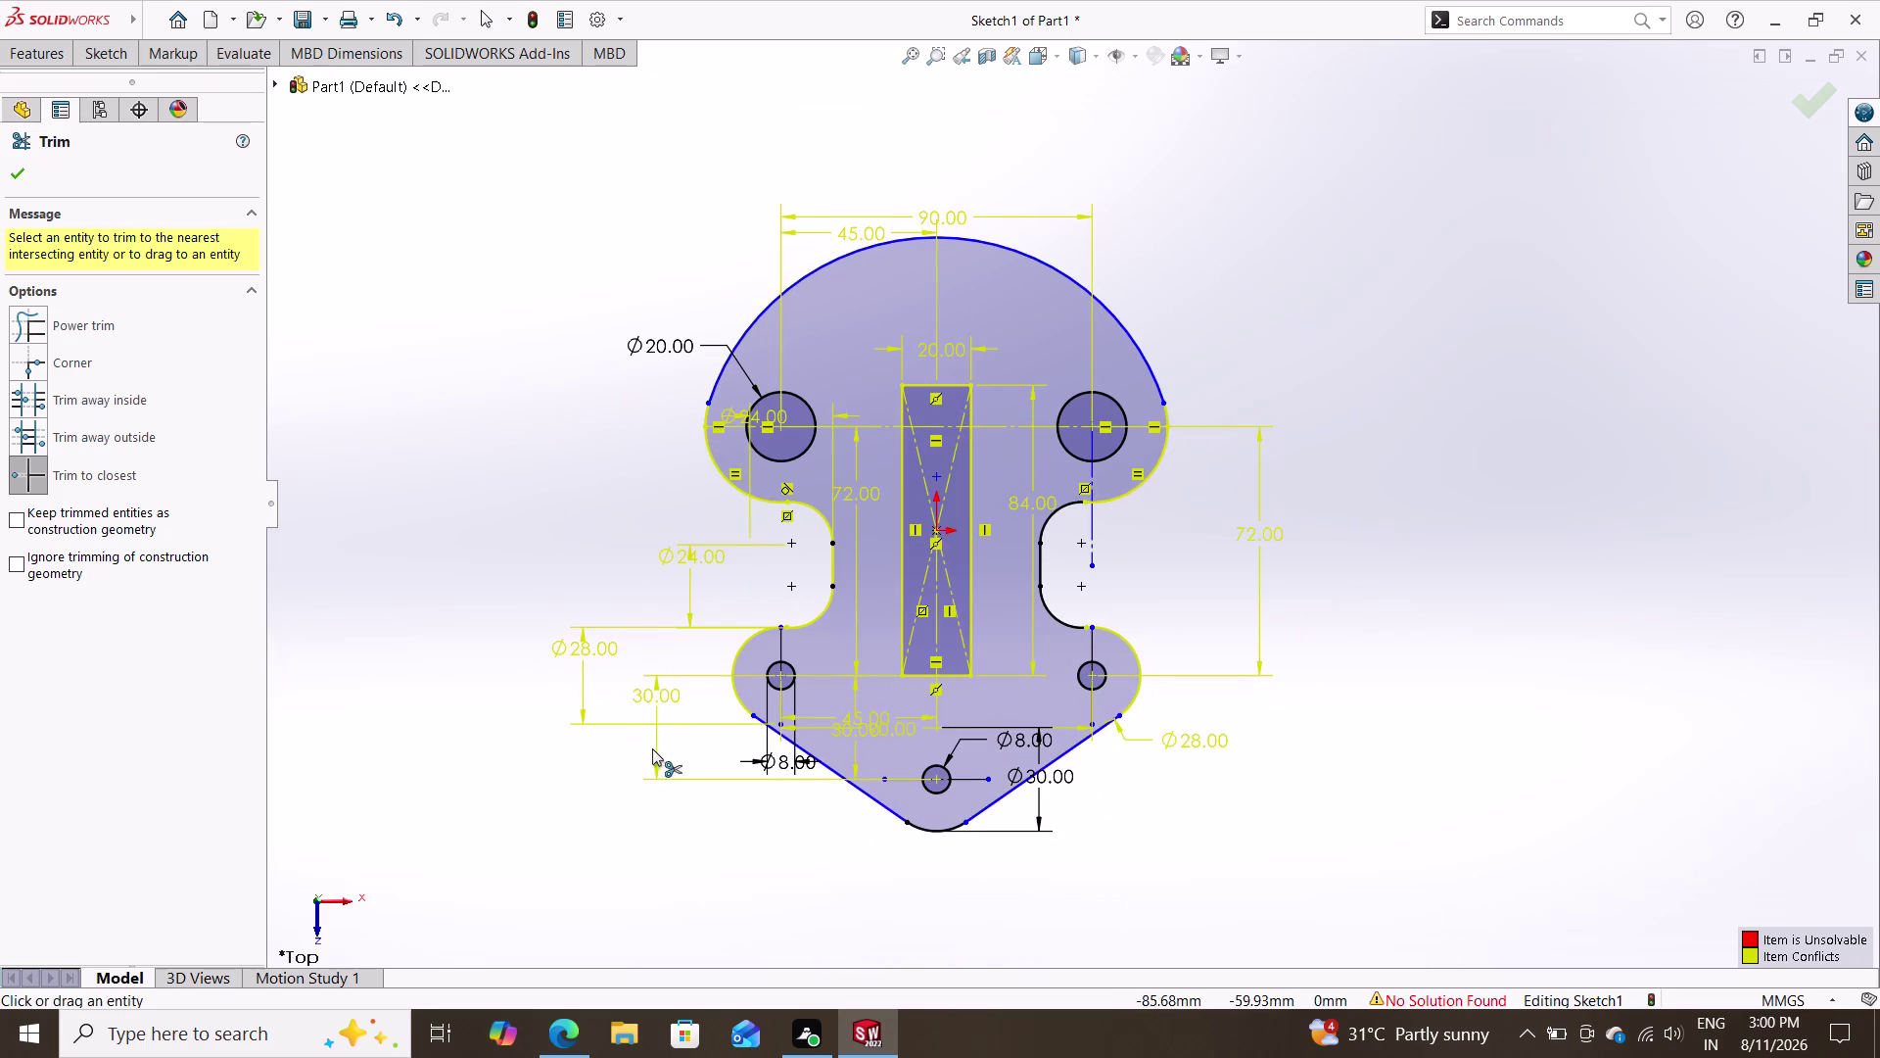
drag(637, 734, 672, 766)
click(672, 162)
drag(672, 162, 691, 714)
right_click(608, 244)
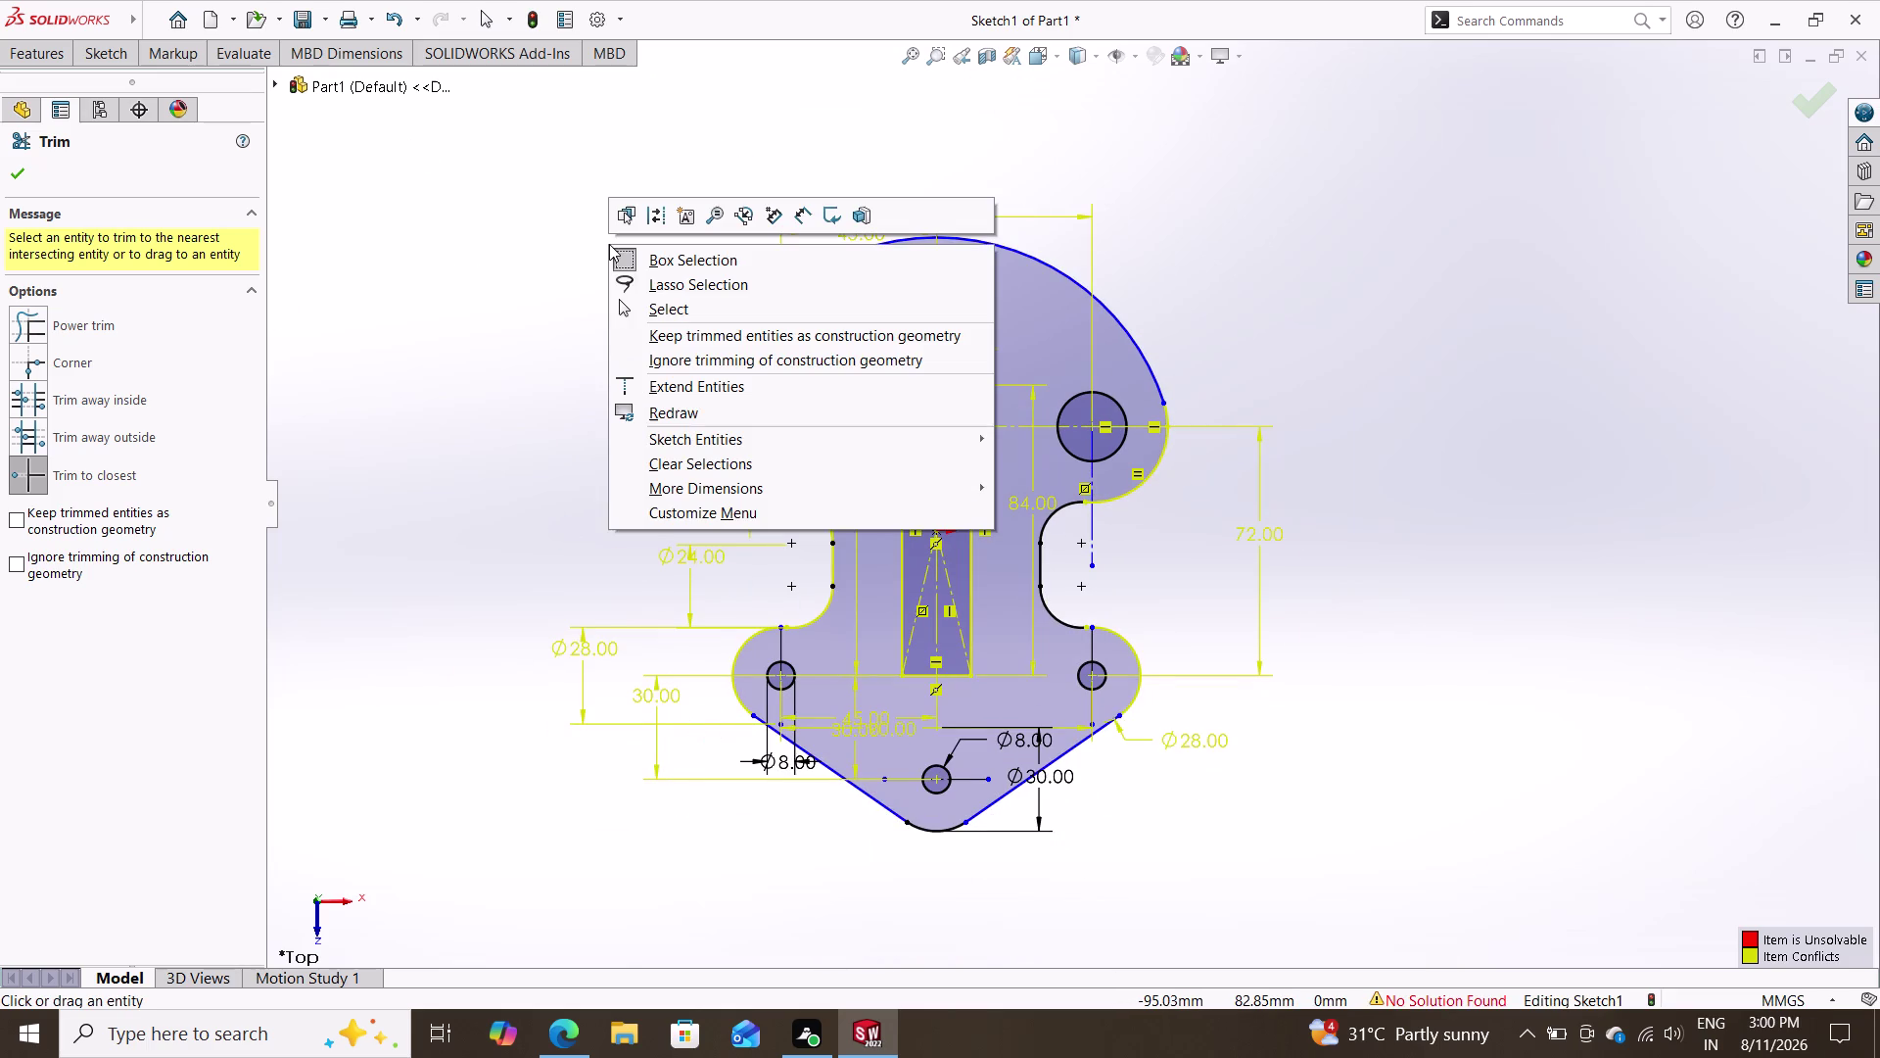
click(17, 173)
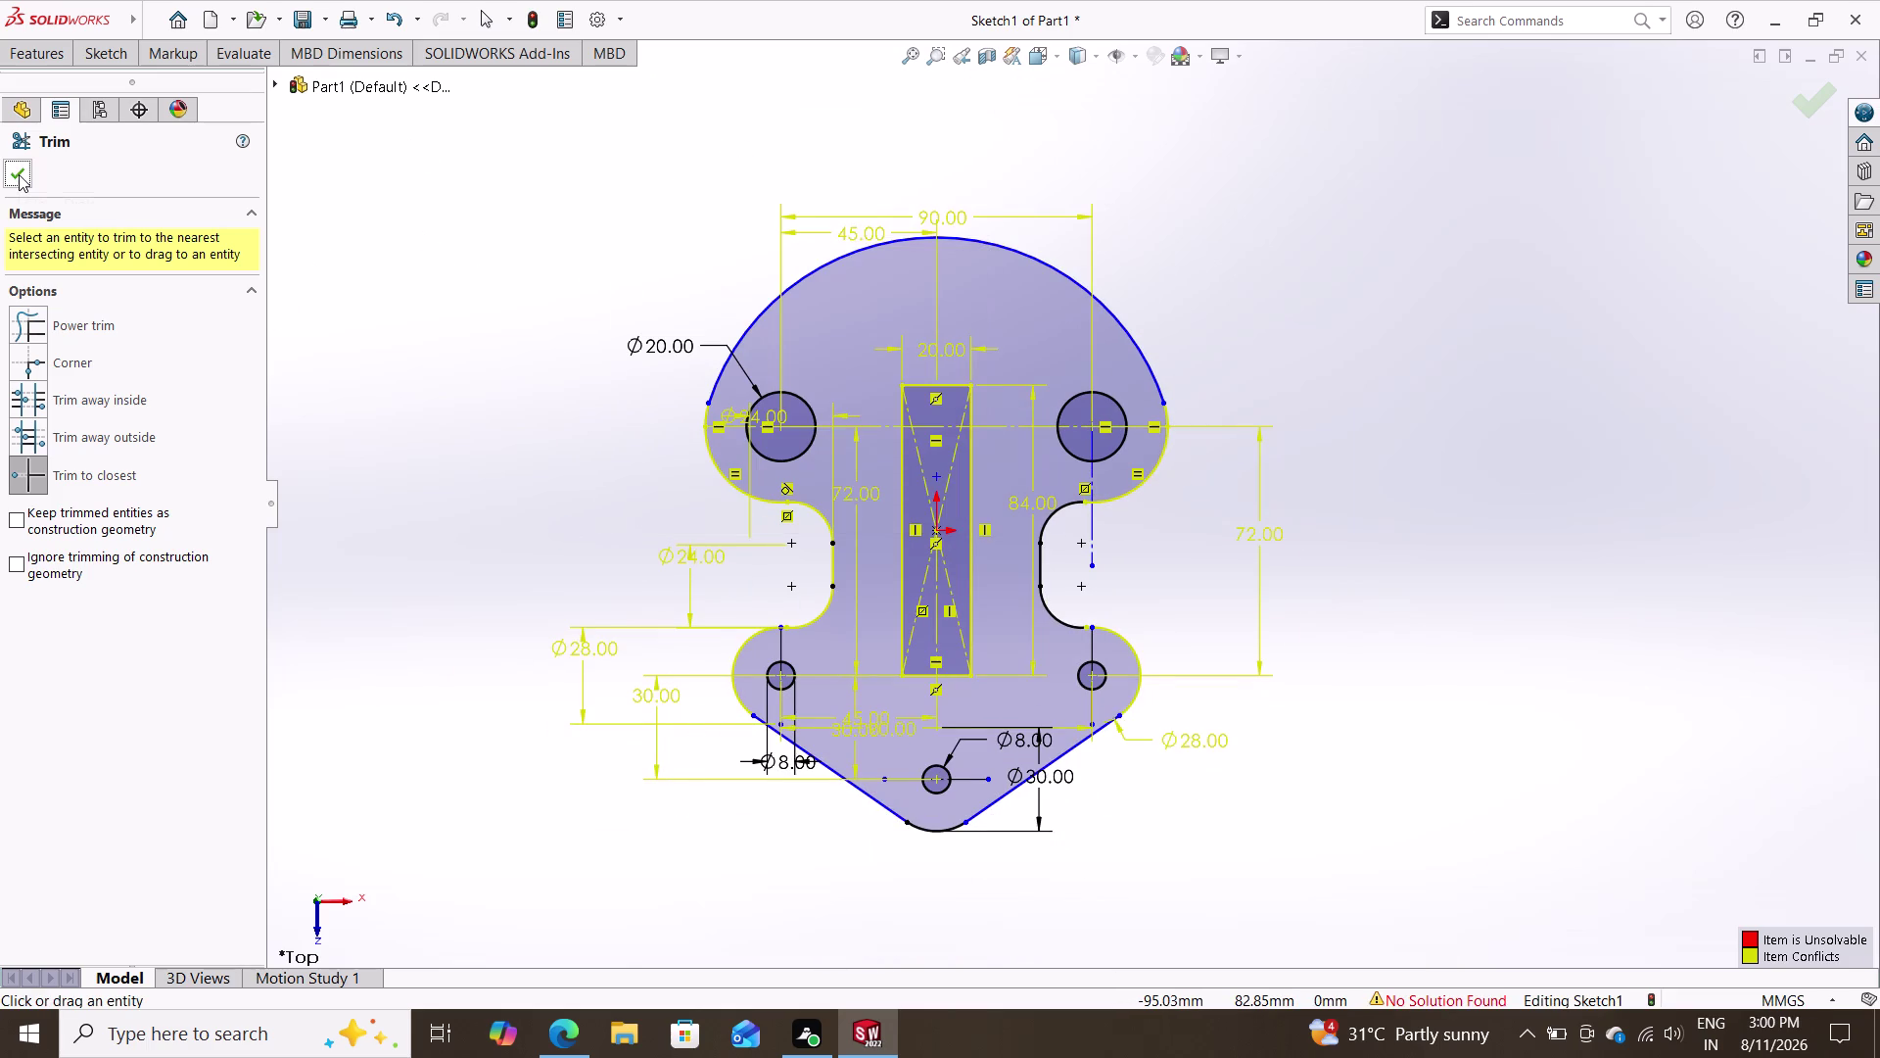
click(19, 175)
key(Escape)
Box-select the sketch entities and review their shortcut options.
drag(627, 200, 590, 717)
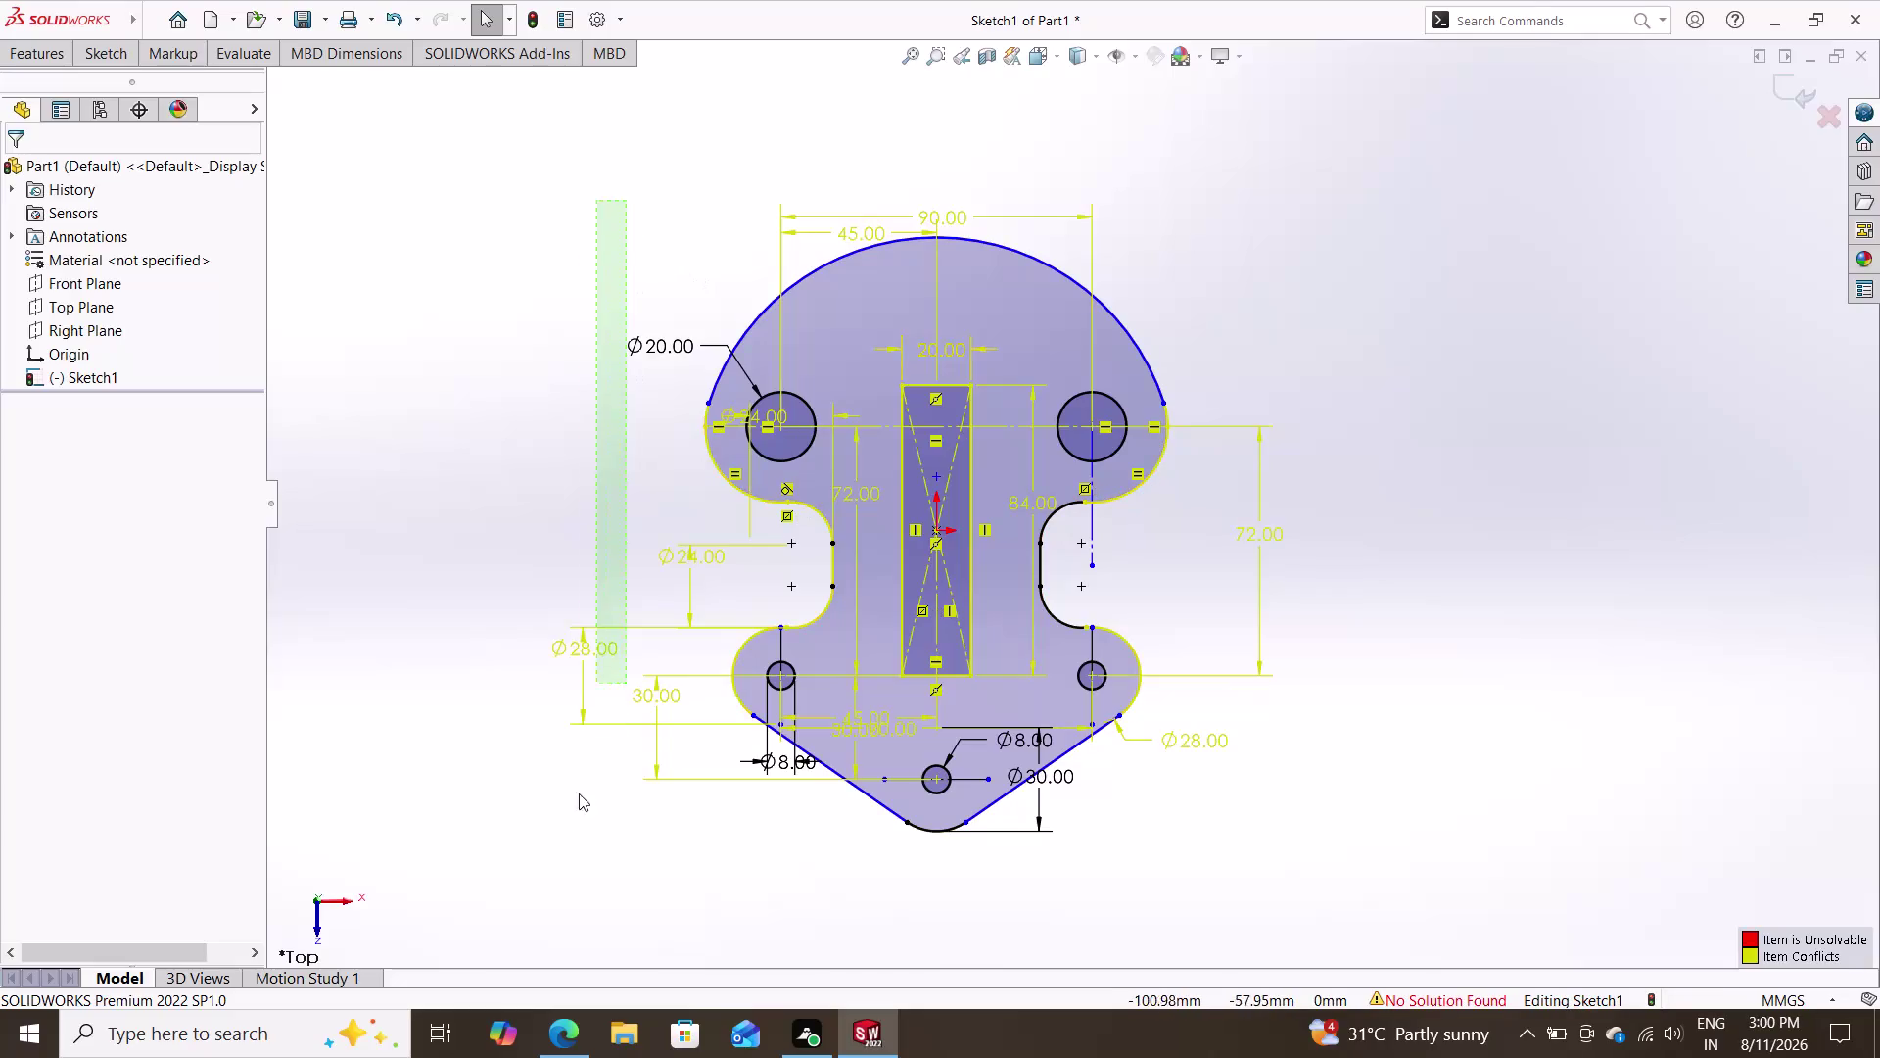
drag(590, 717, 1272, 924)
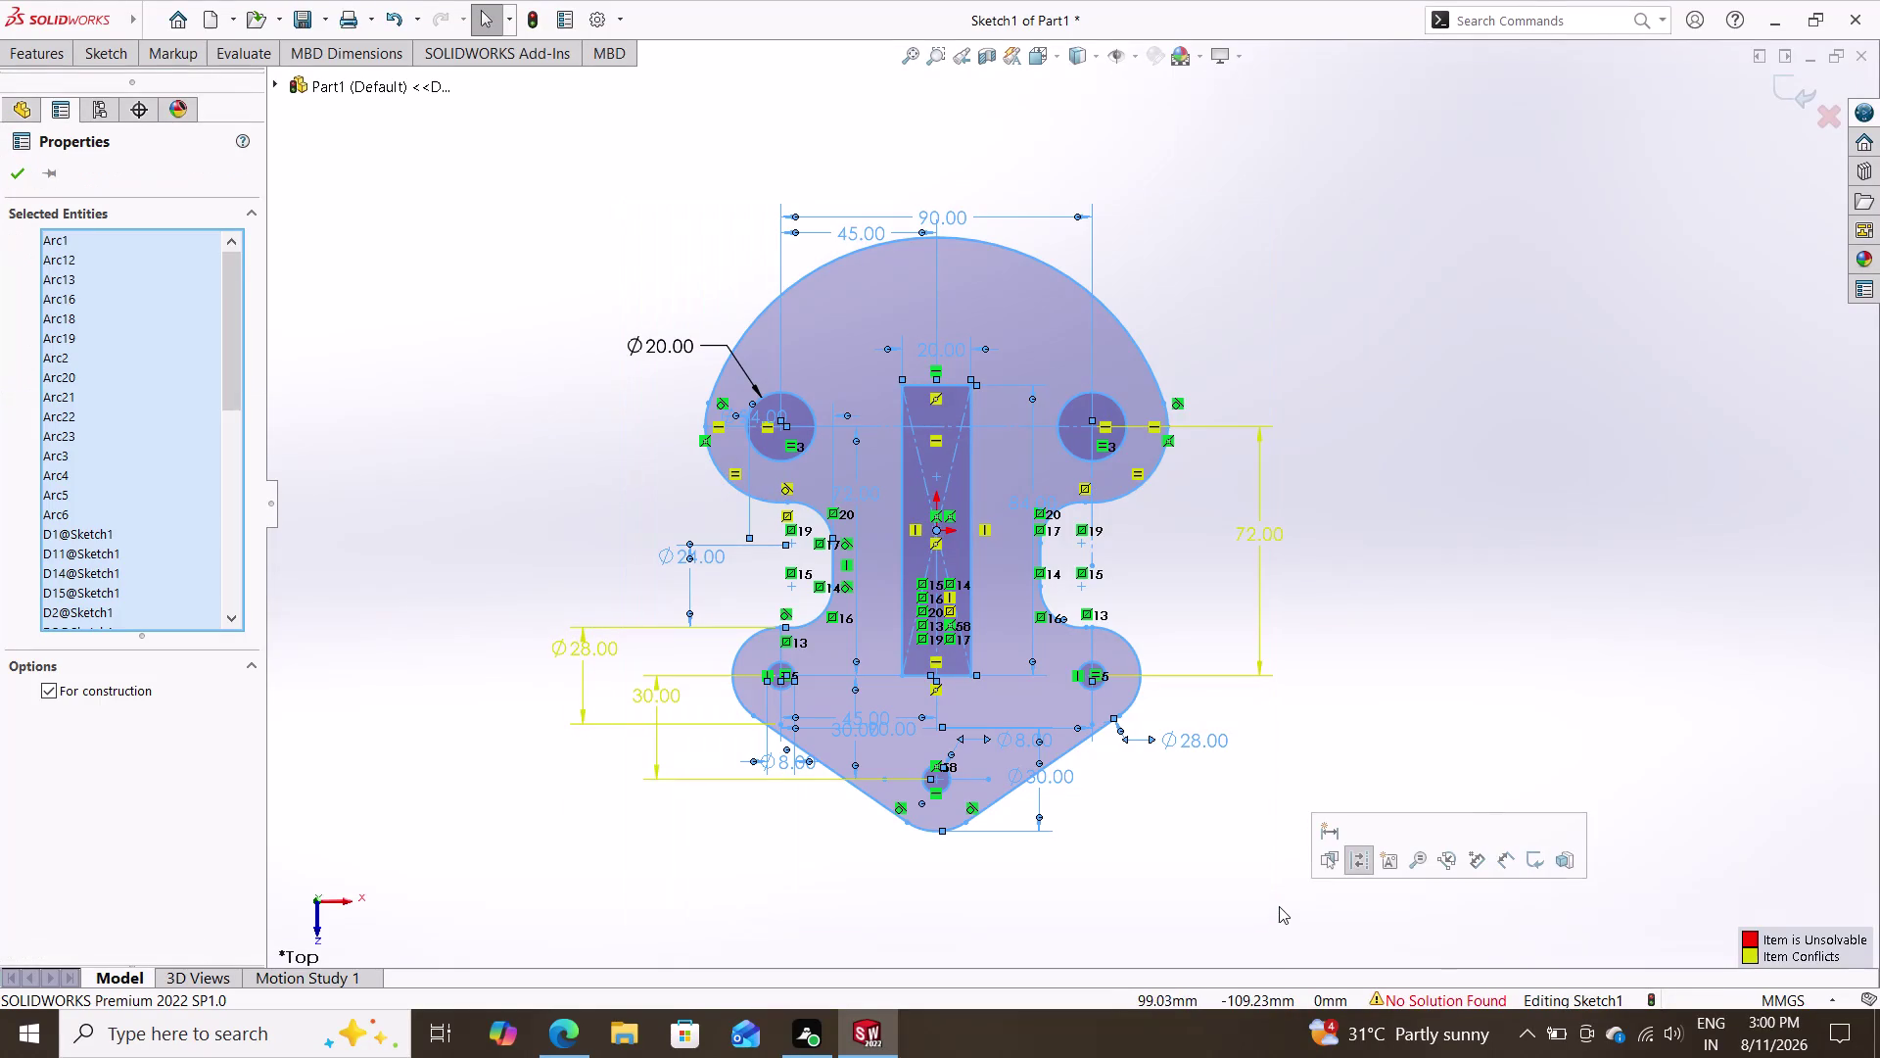
right_click(800, 765)
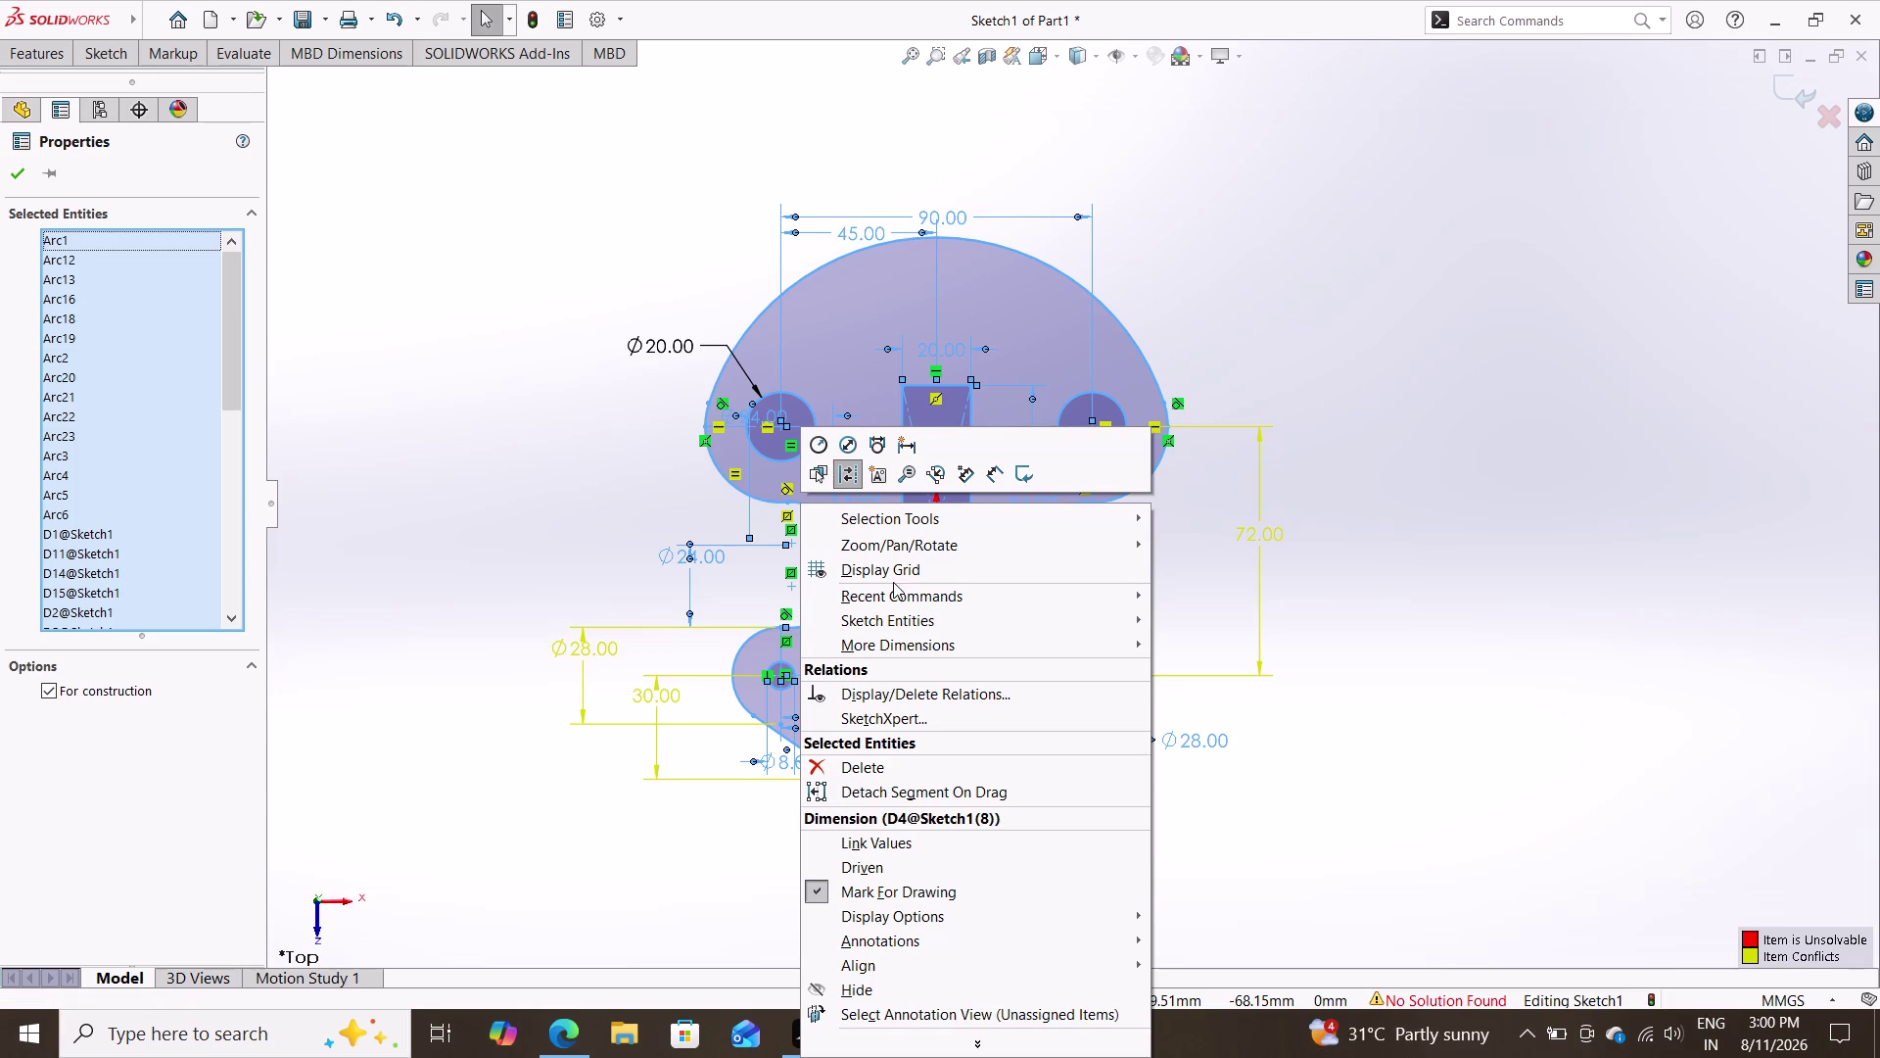
click(467, 785)
drag(512, 151, 536, 555)
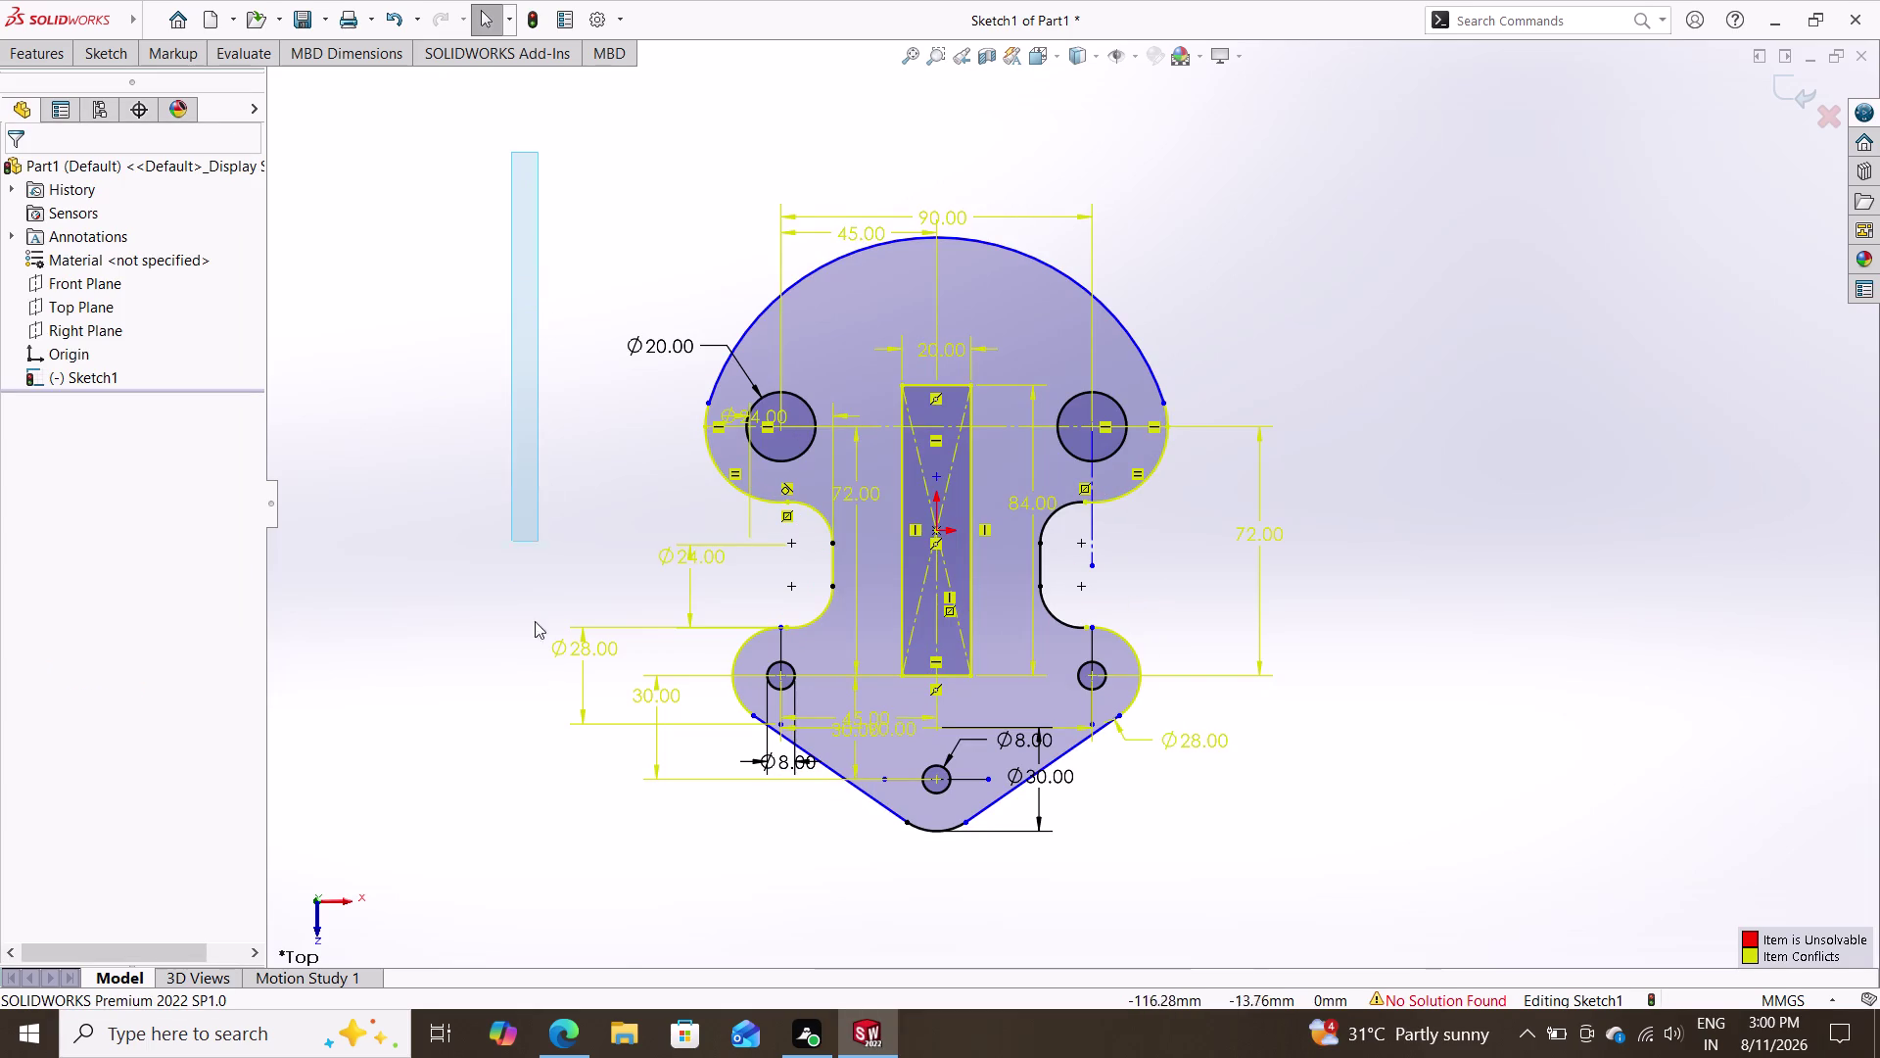
drag(537, 555, 1278, 930)
drag(1294, 920, 1415, 857)
click(1416, 857)
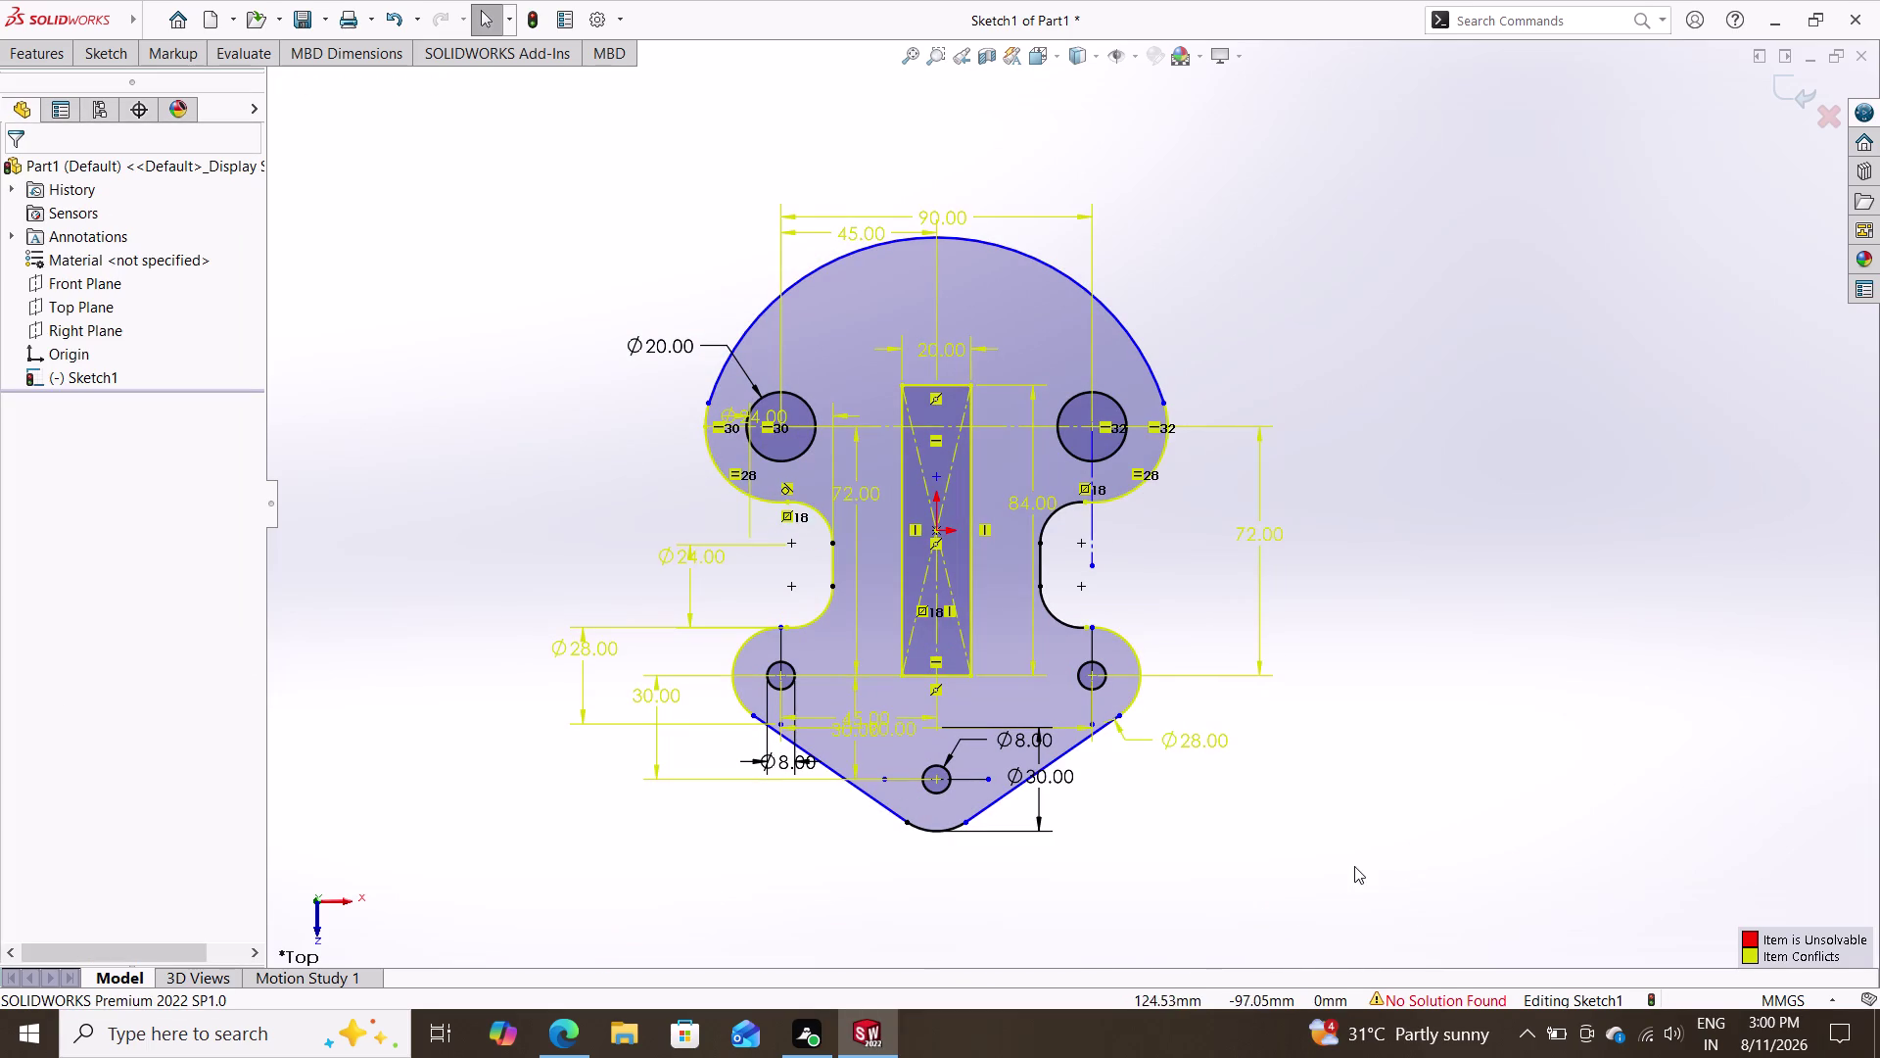
Delete all the overdefining relations listed for the whole sketch, then undo once.
drag(1339, 866, 474, 179)
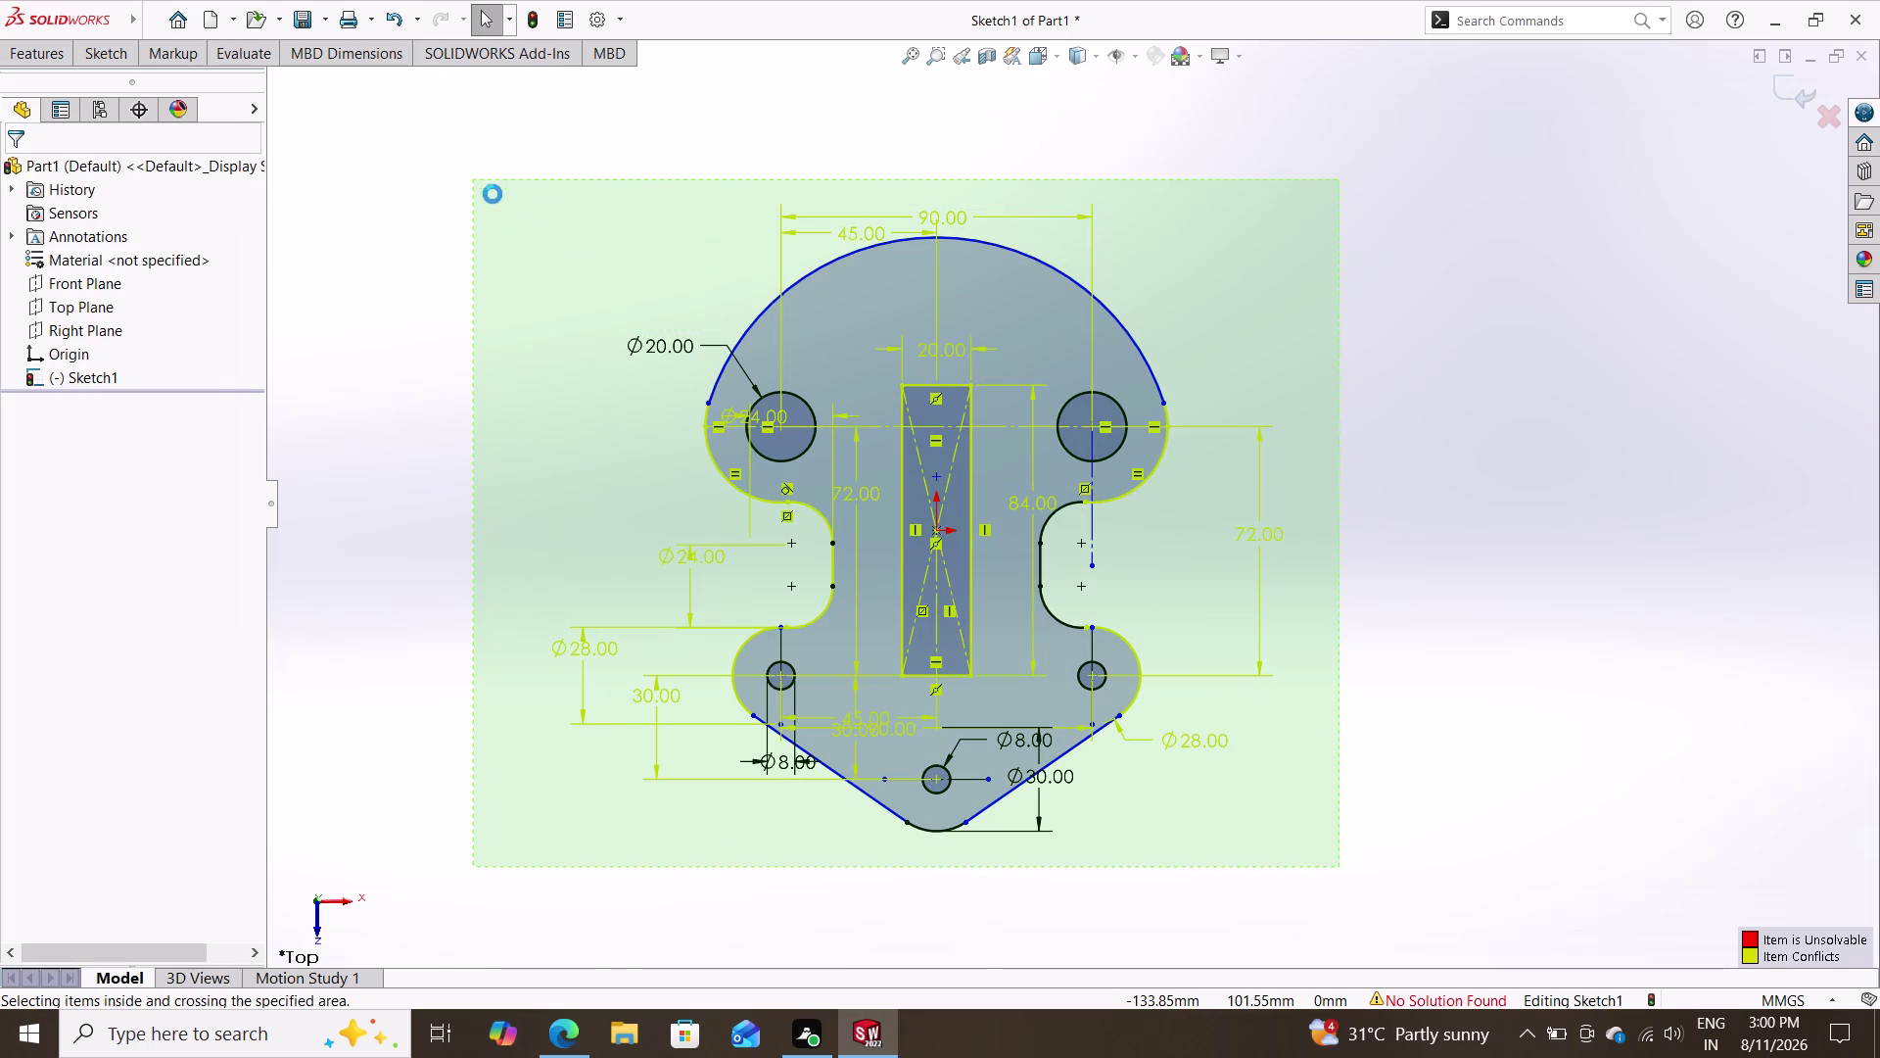
right_click(520, 238)
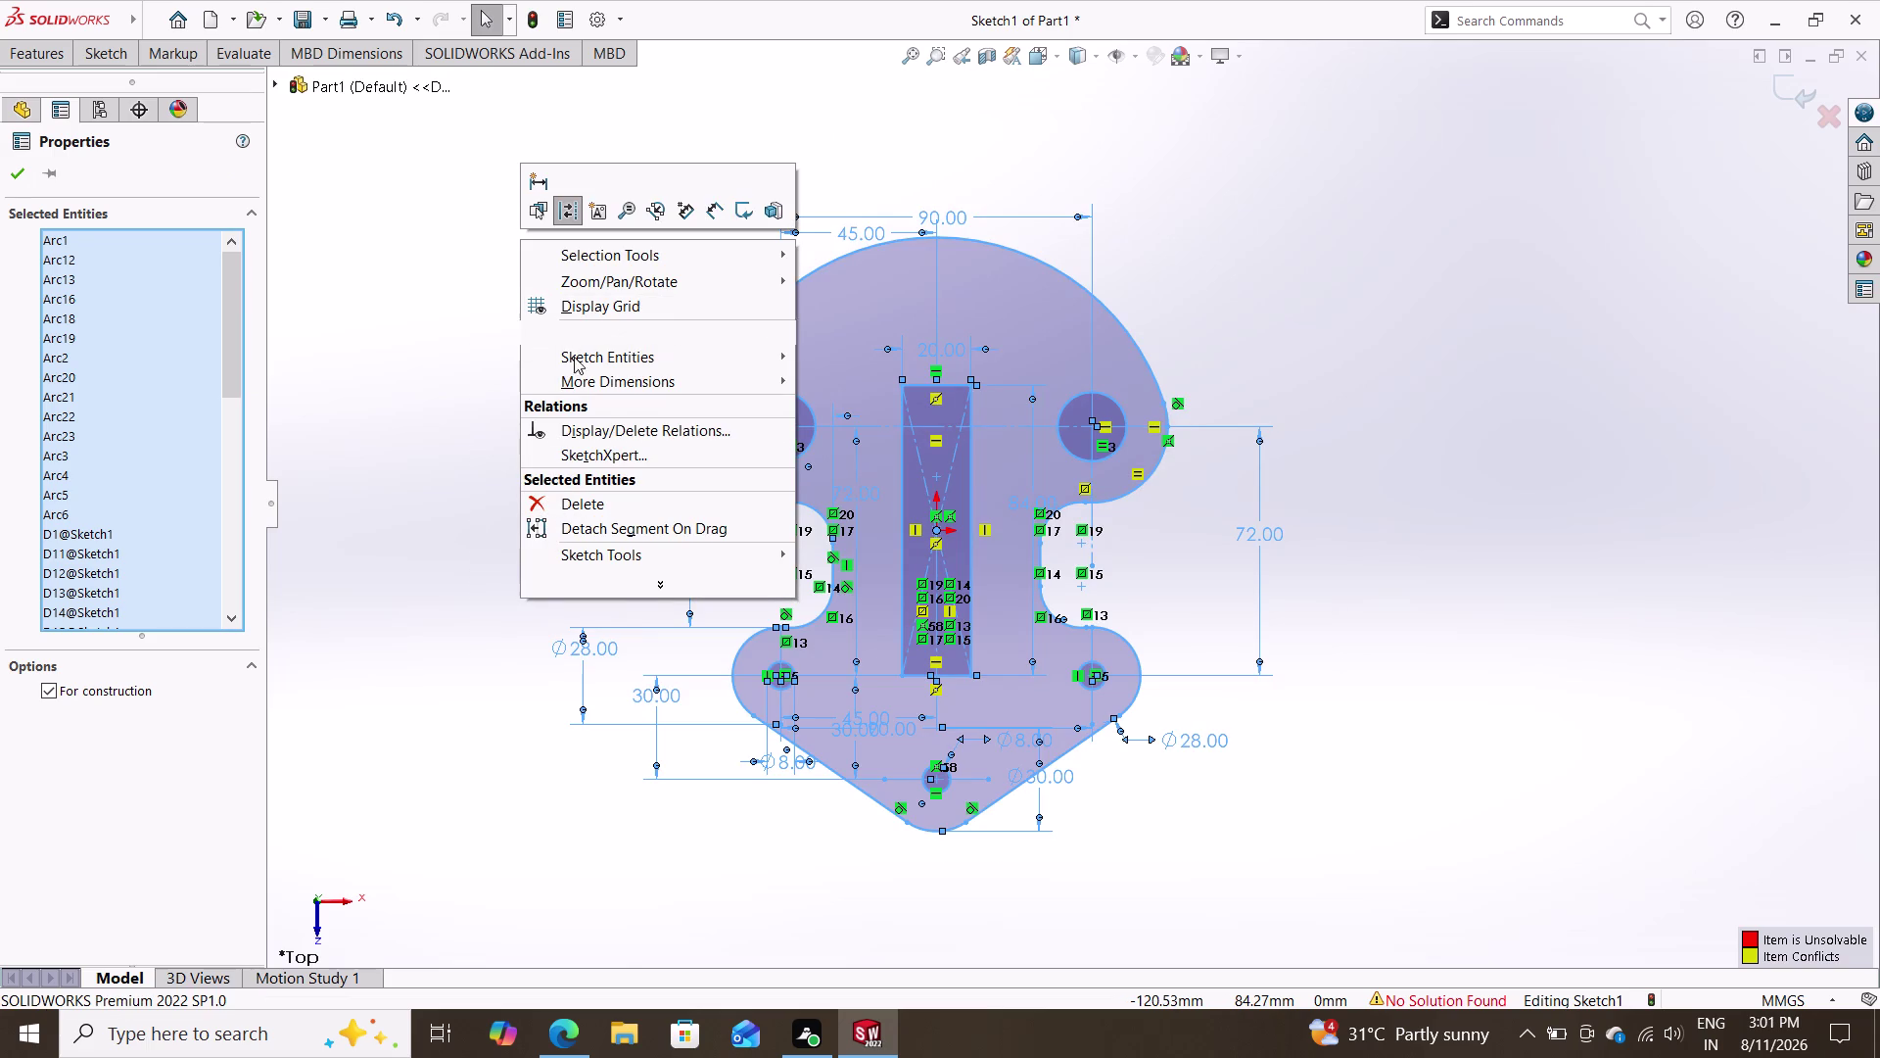
click(581, 436)
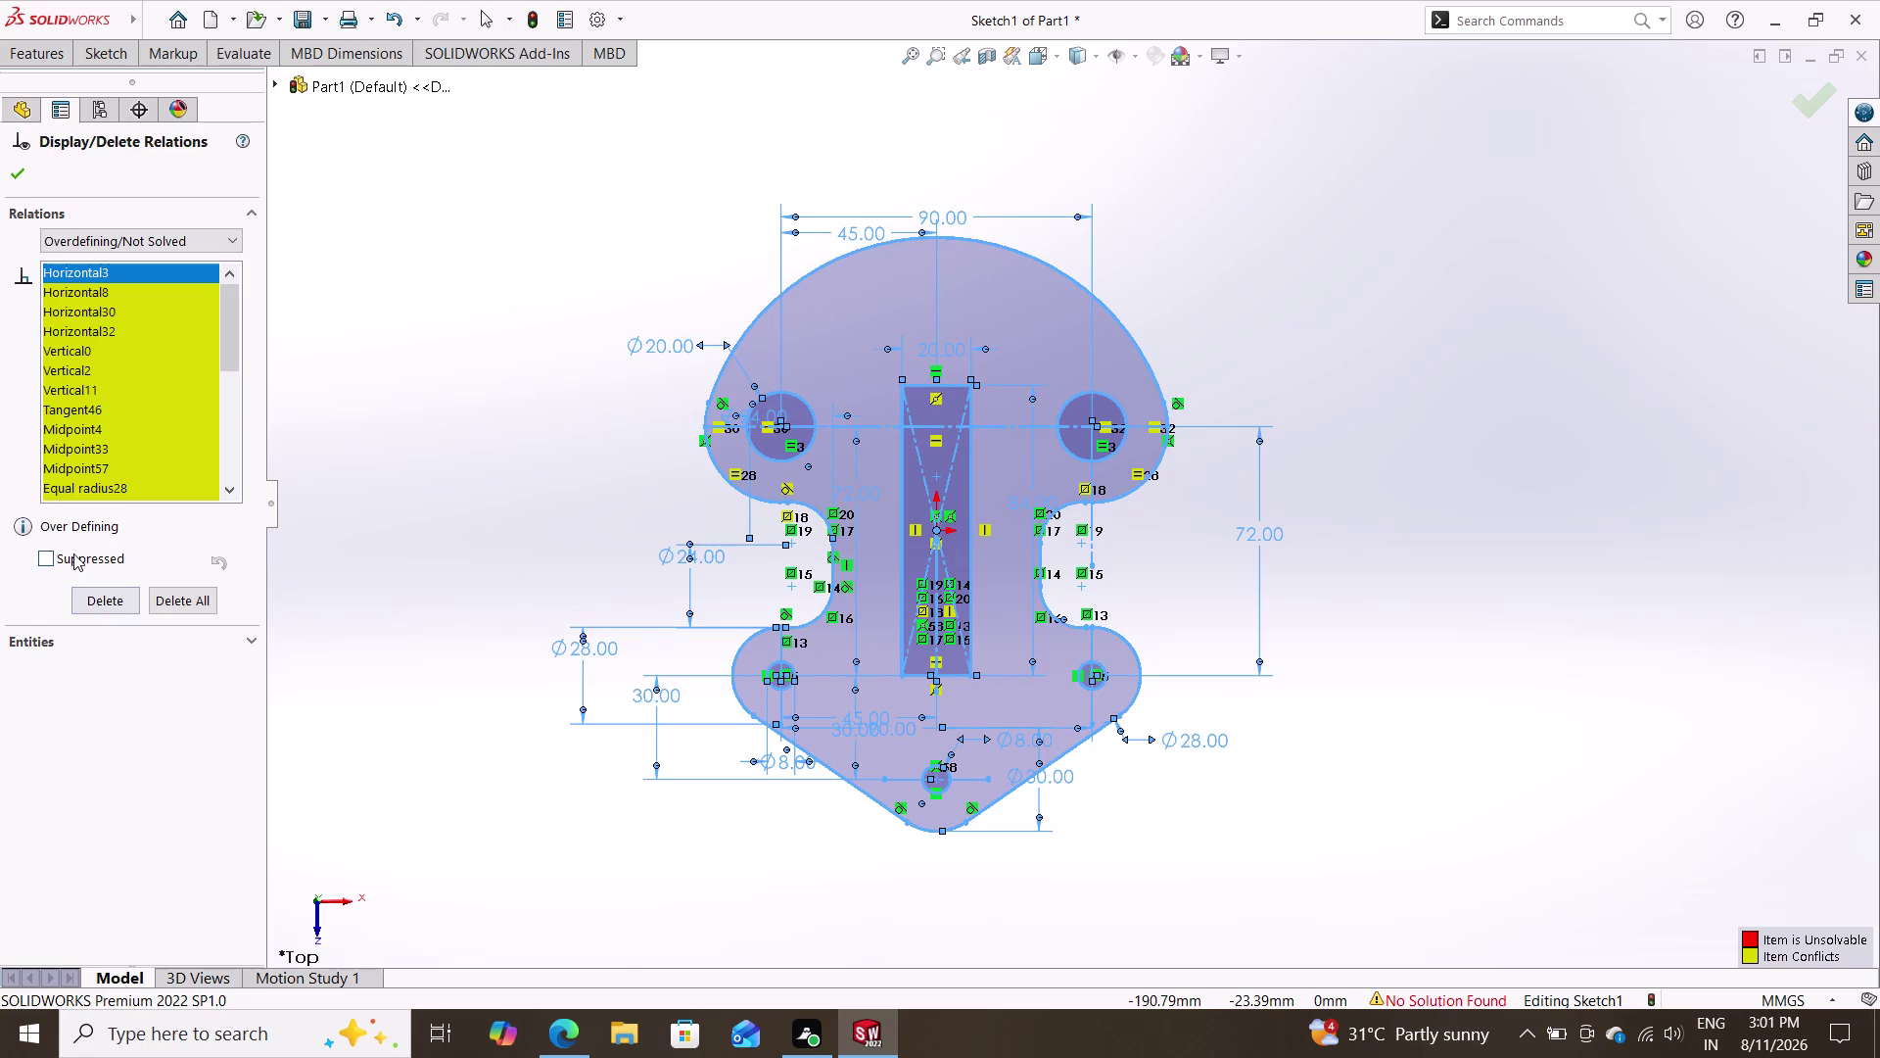
click(39, 563)
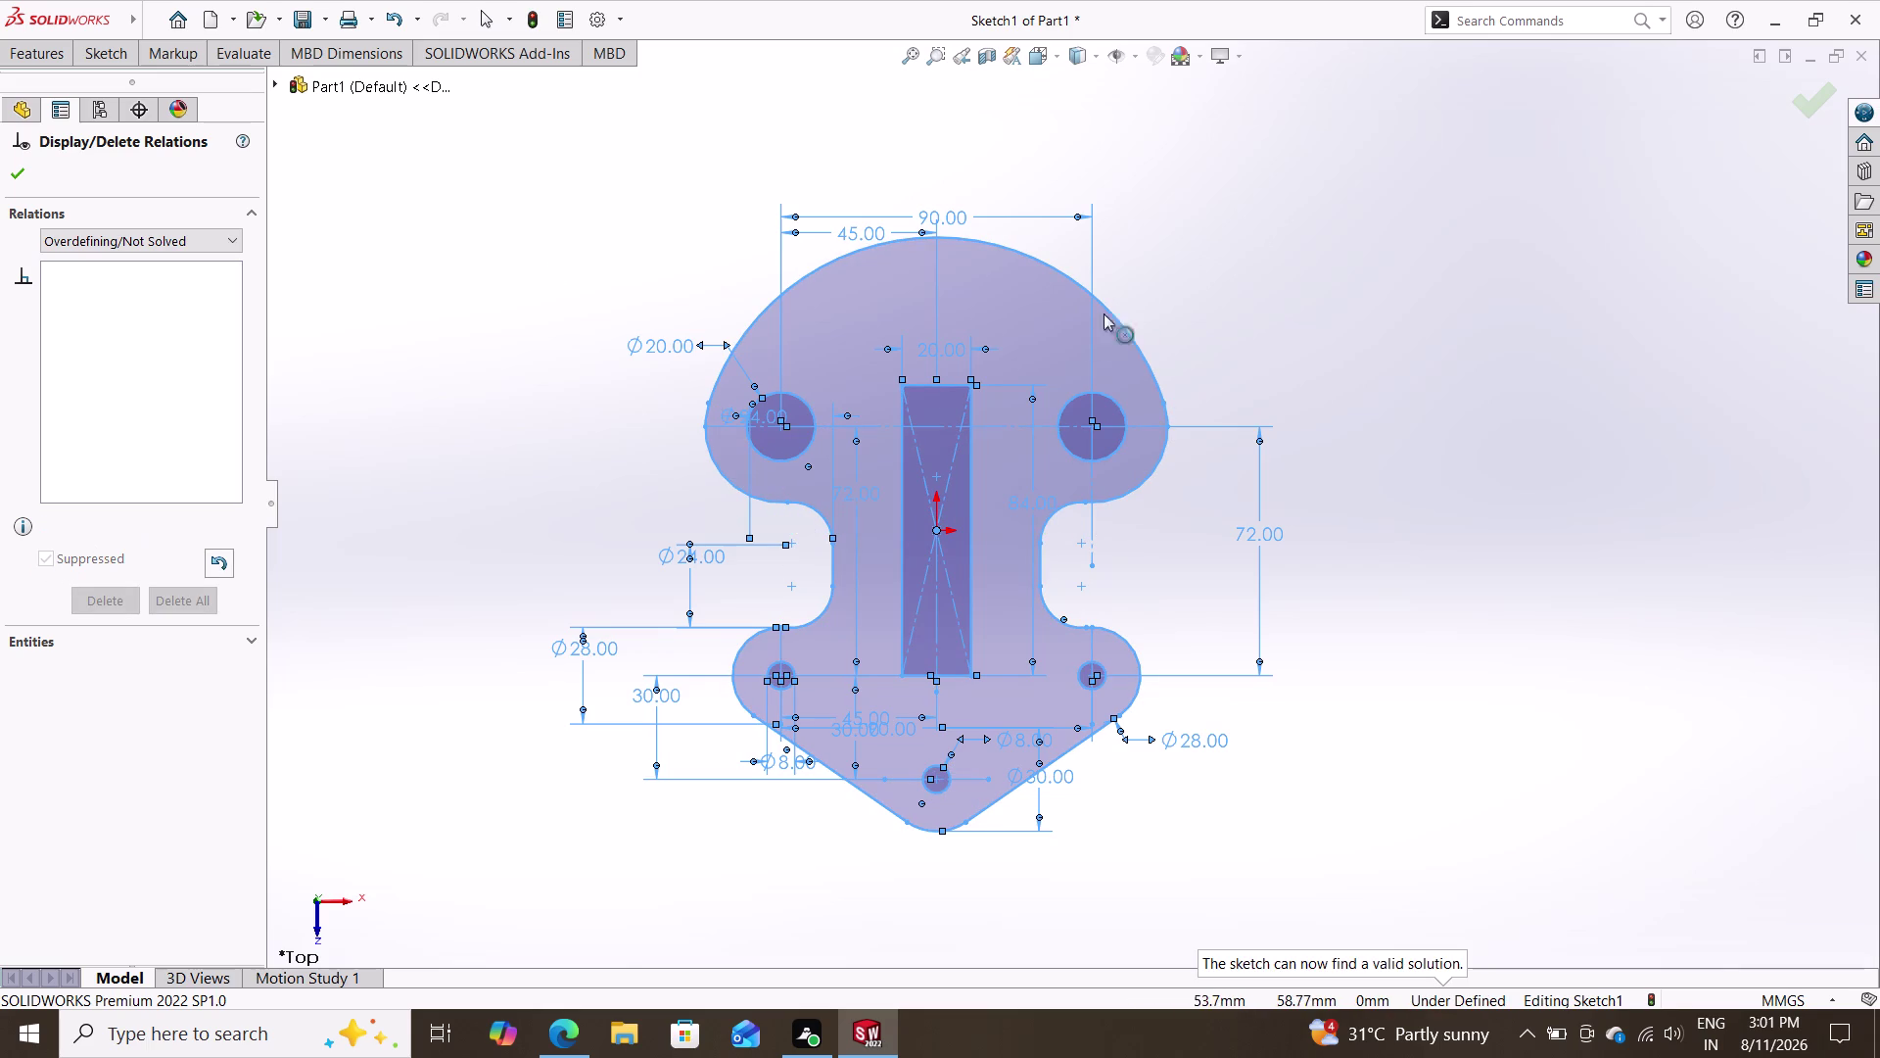
click(0, 178)
click(10, 176)
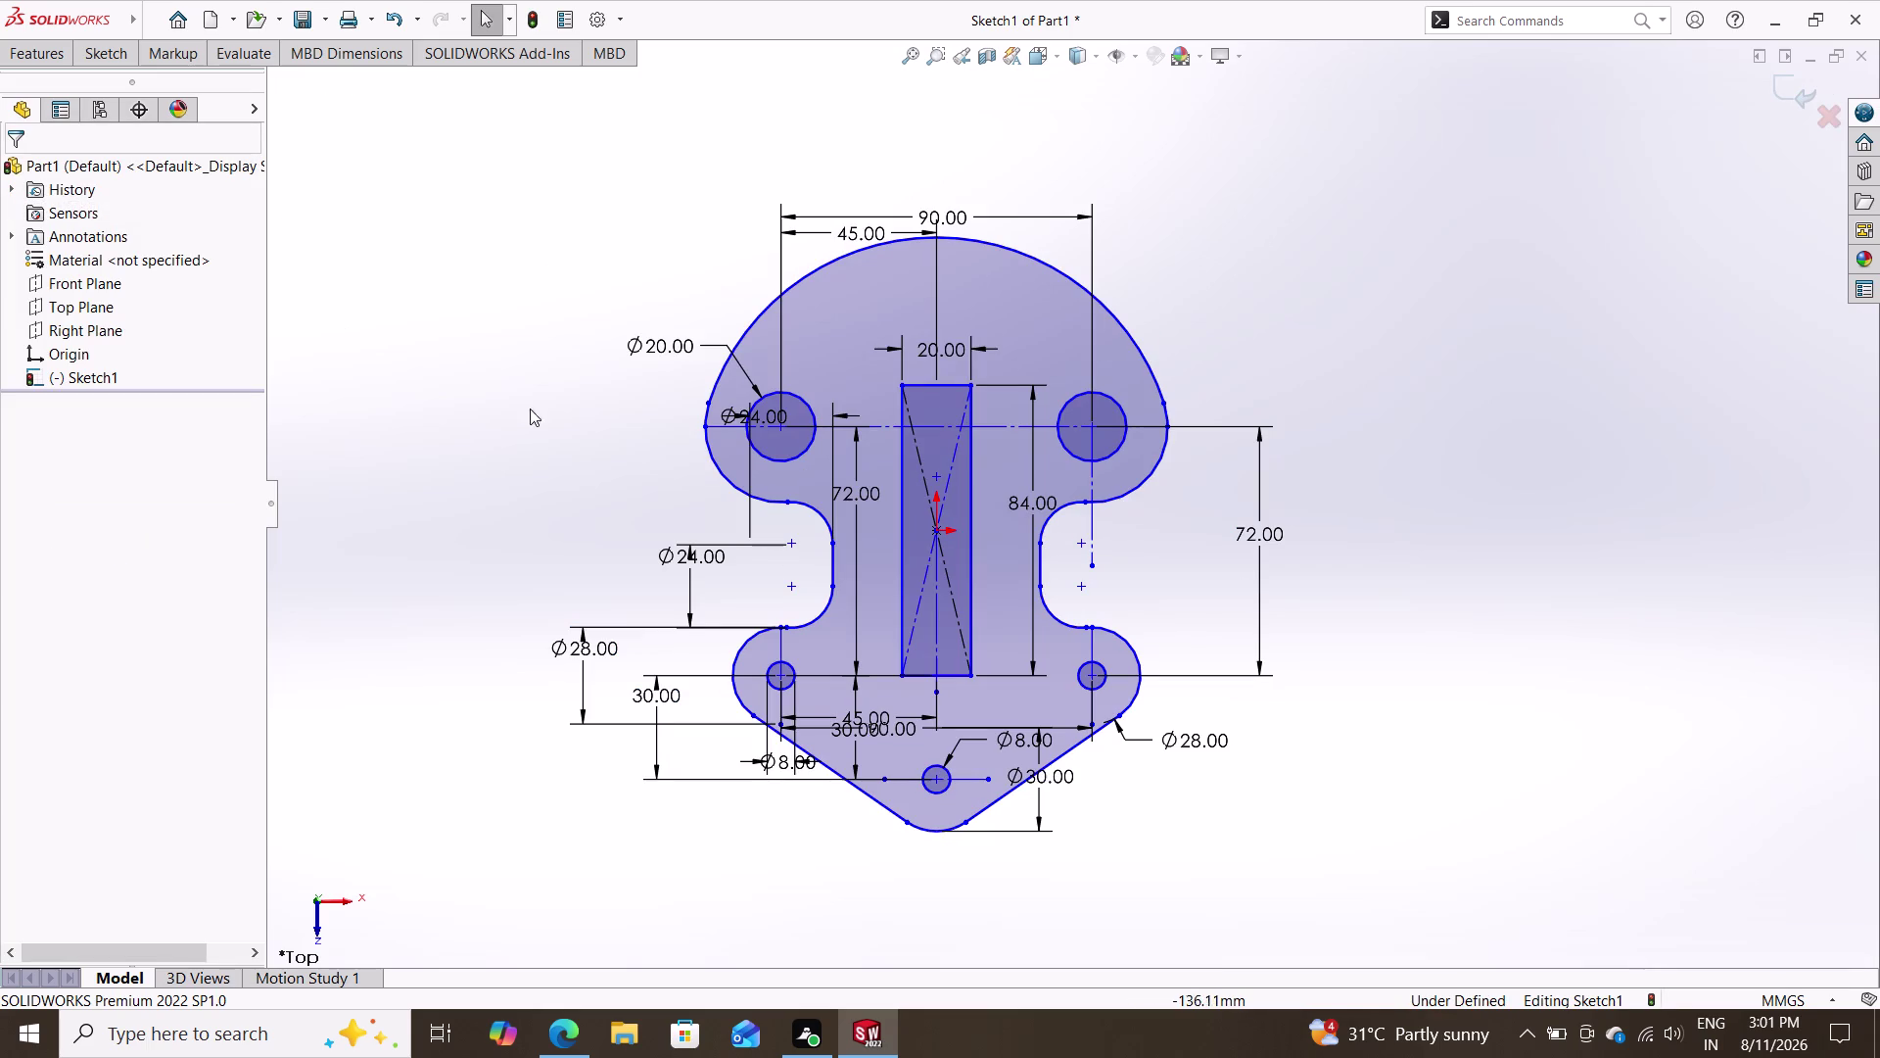
key(ctrl+z)
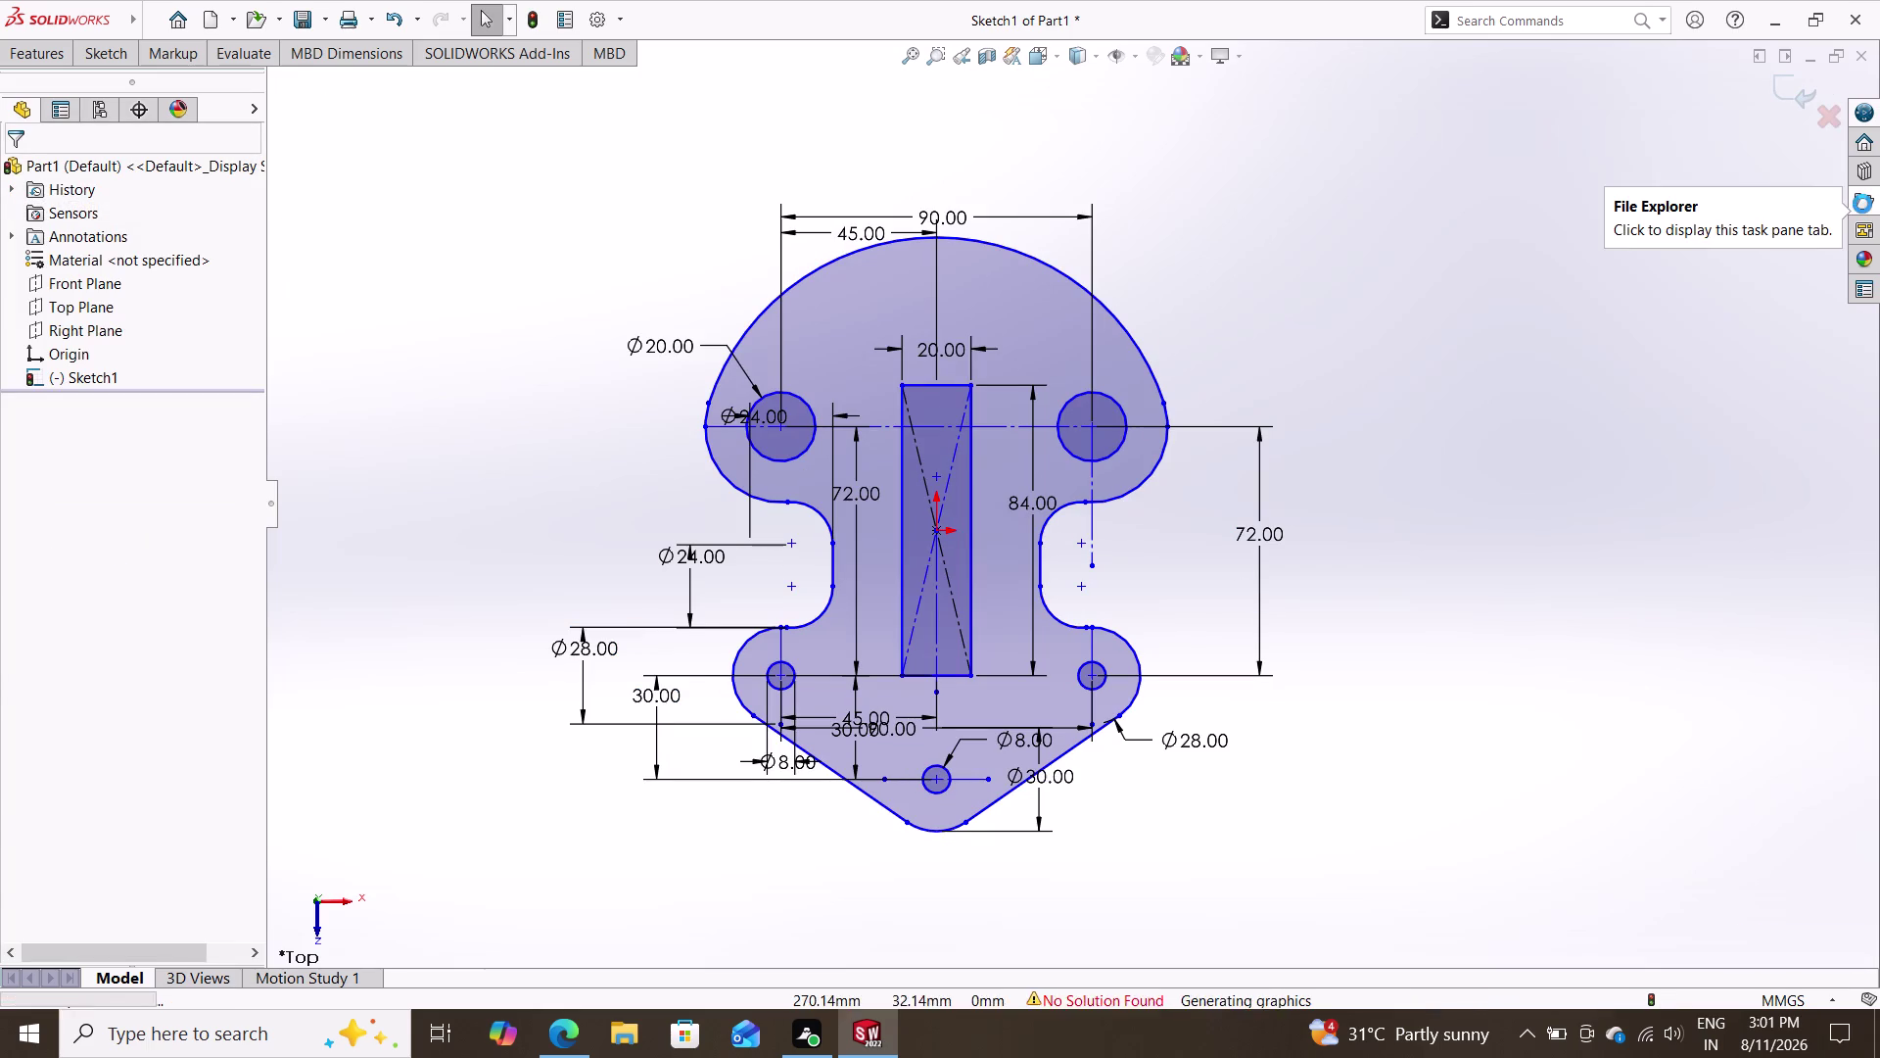
Undo, then trim the extra arc piece at the right neck beside the upper-right hole.
key(ctrl+z)
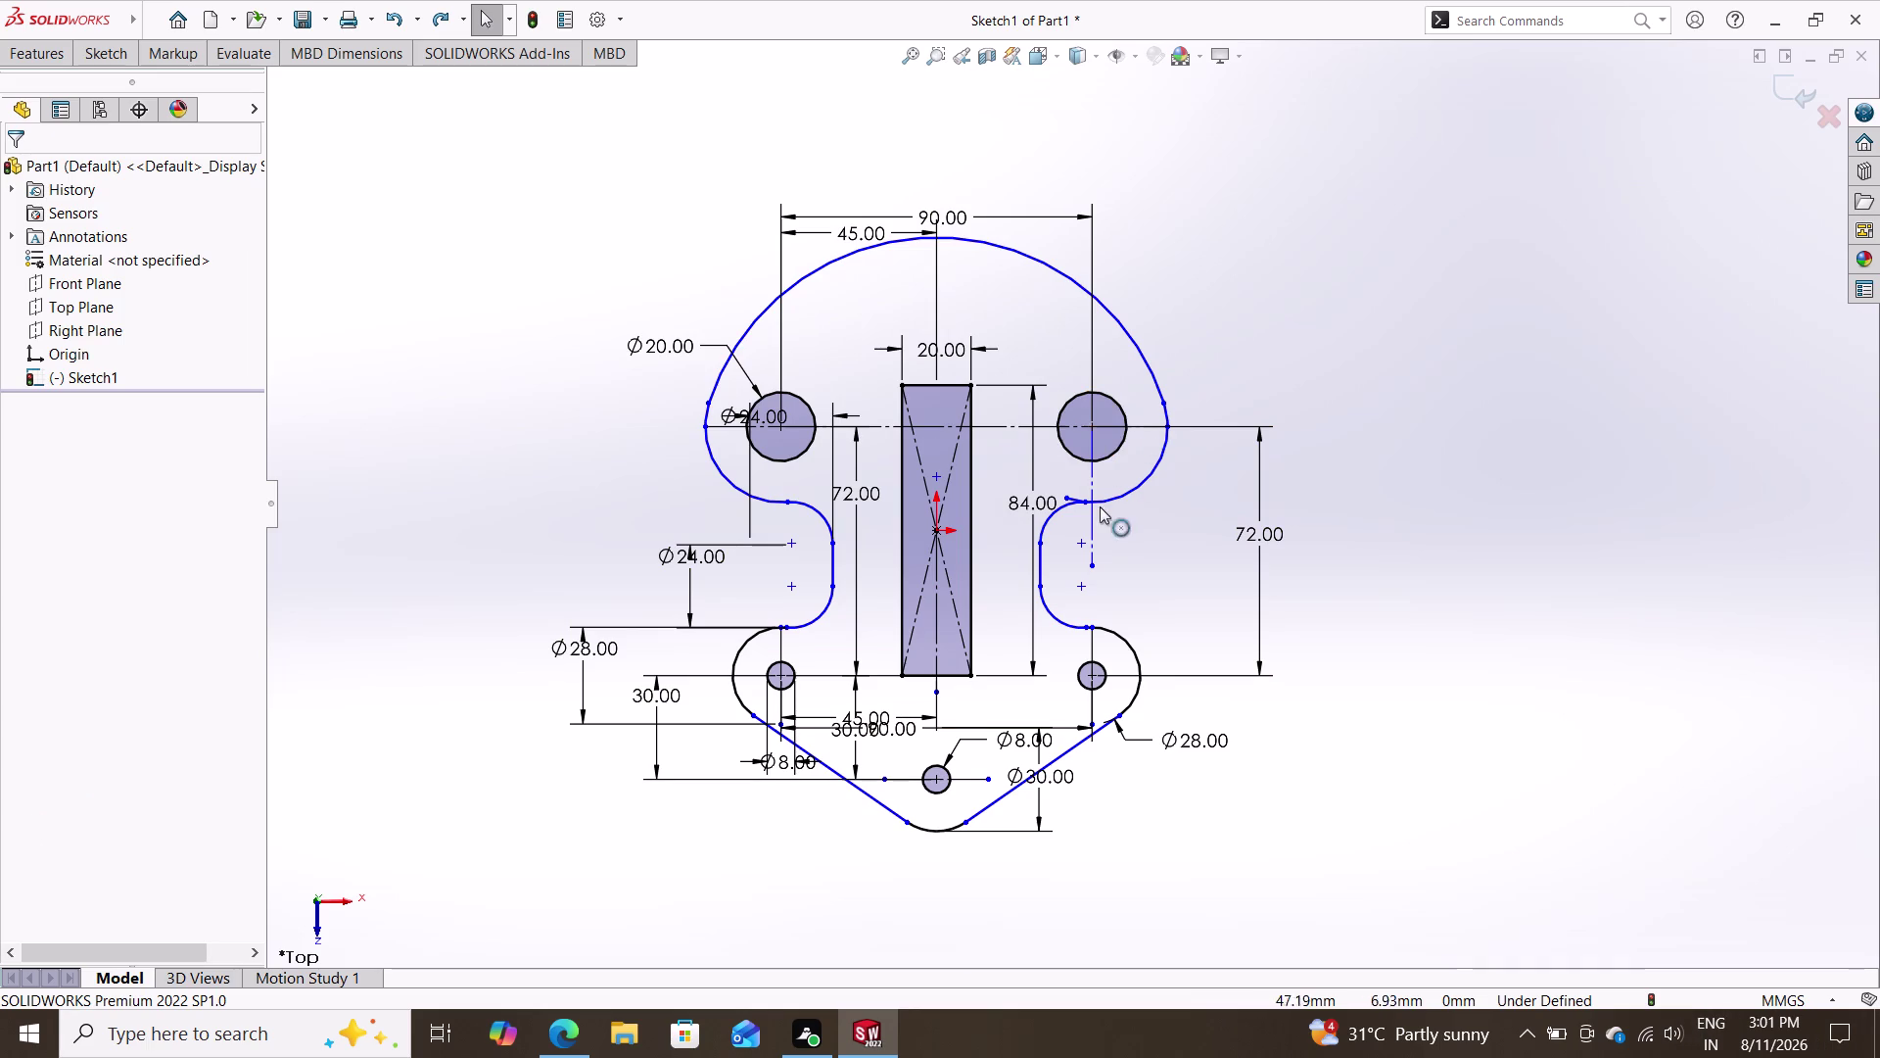
scroll(up, 3)
scroll(down, 3)
scroll(down, 3)
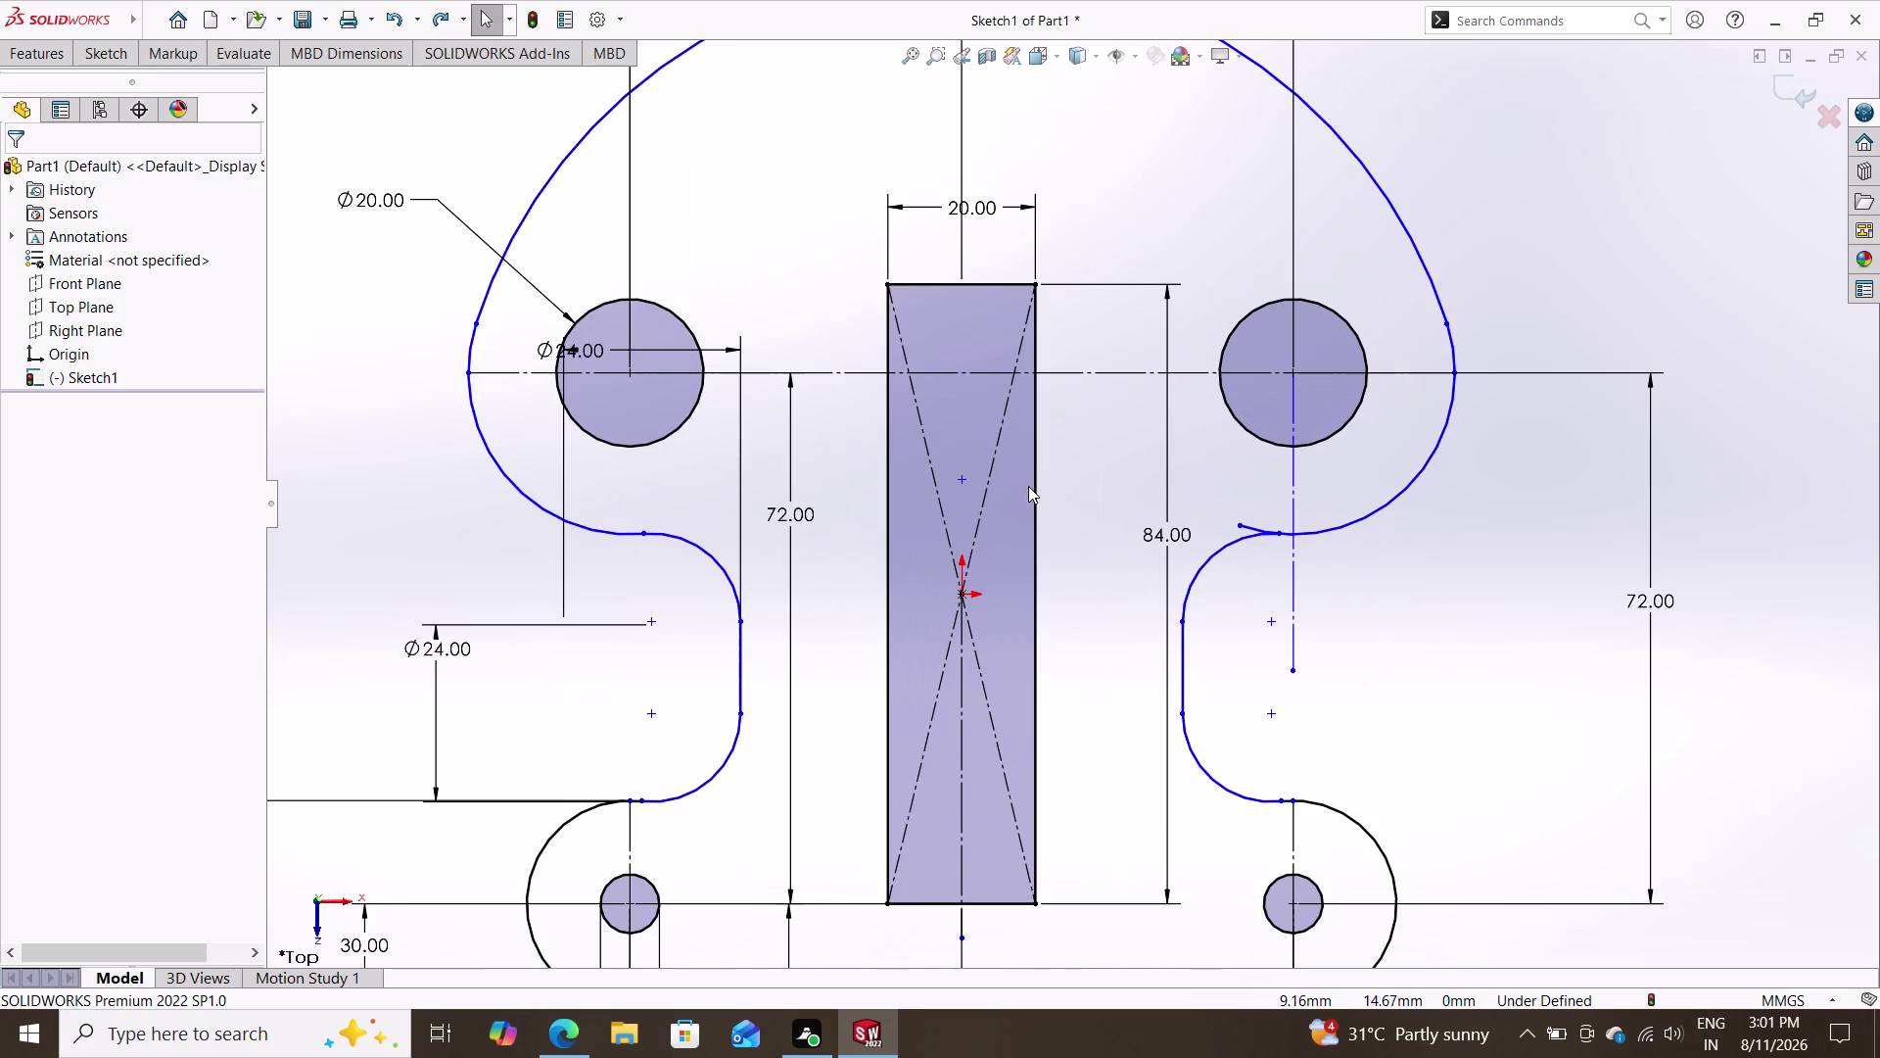
click(110, 60)
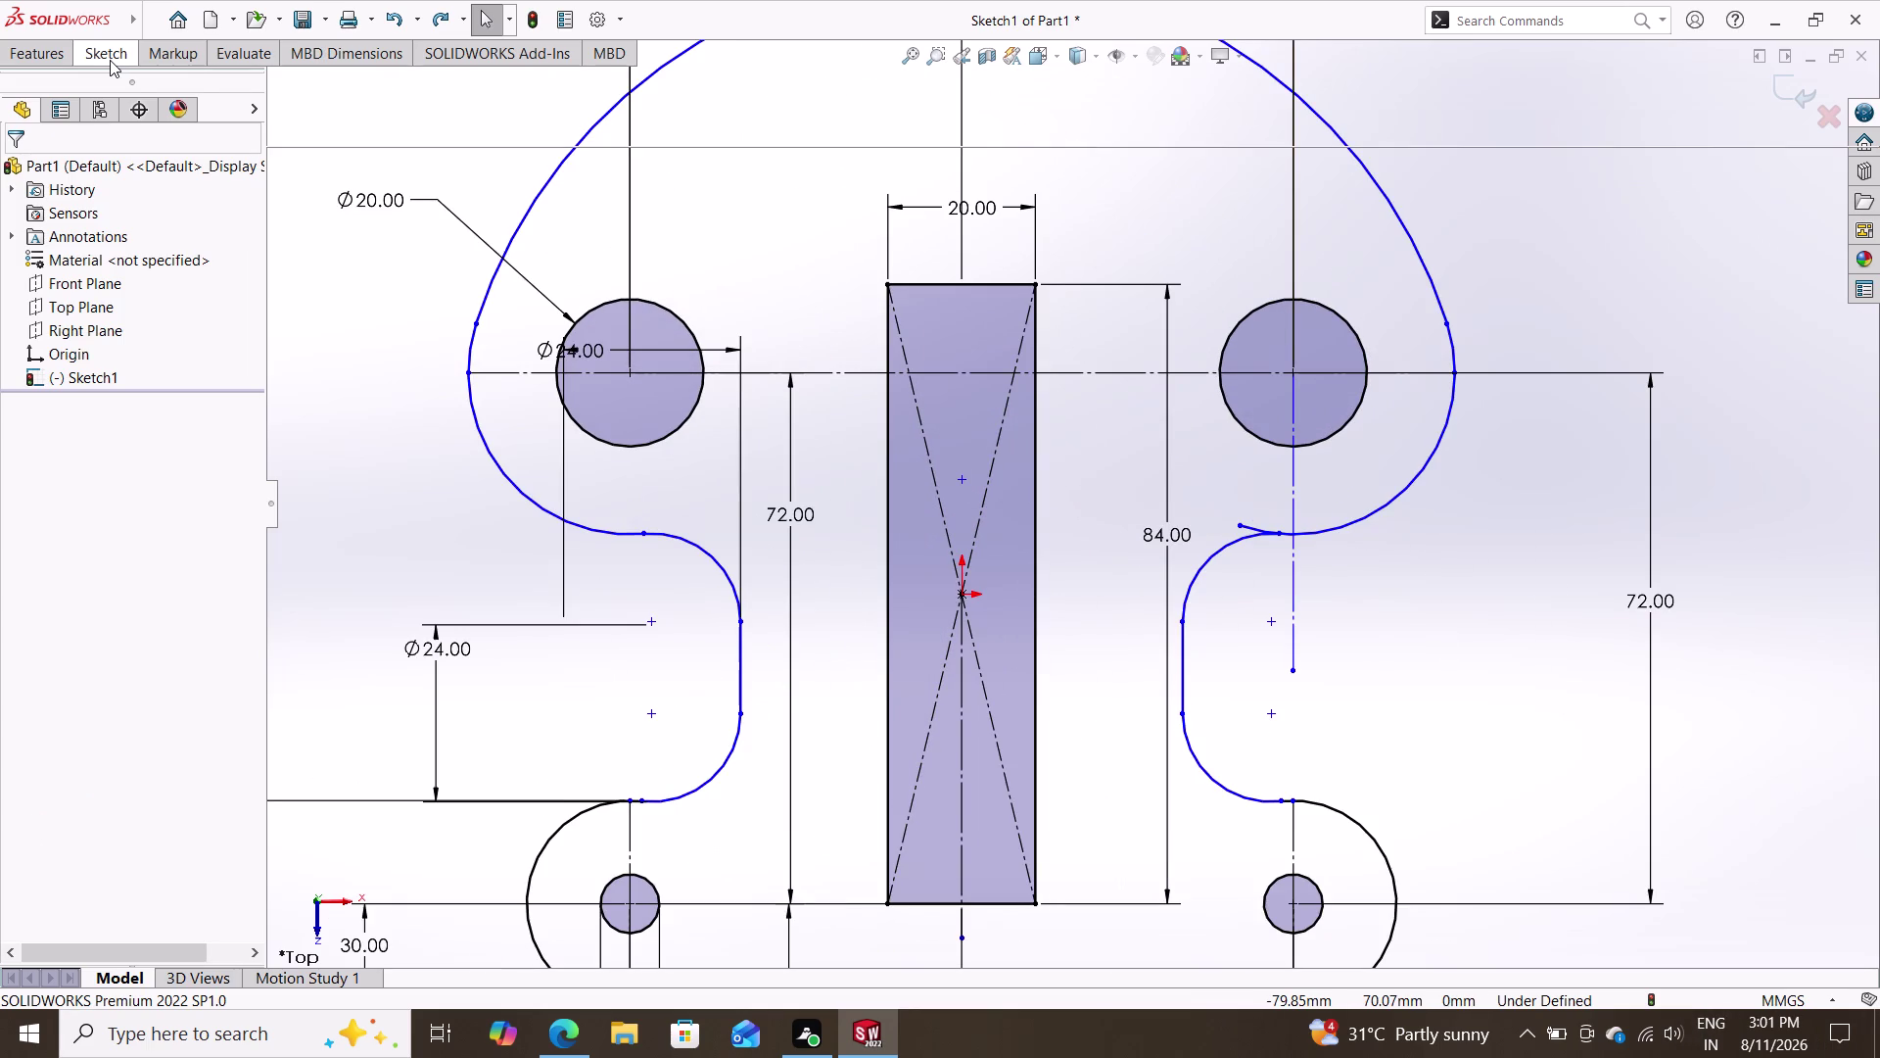
click(374, 97)
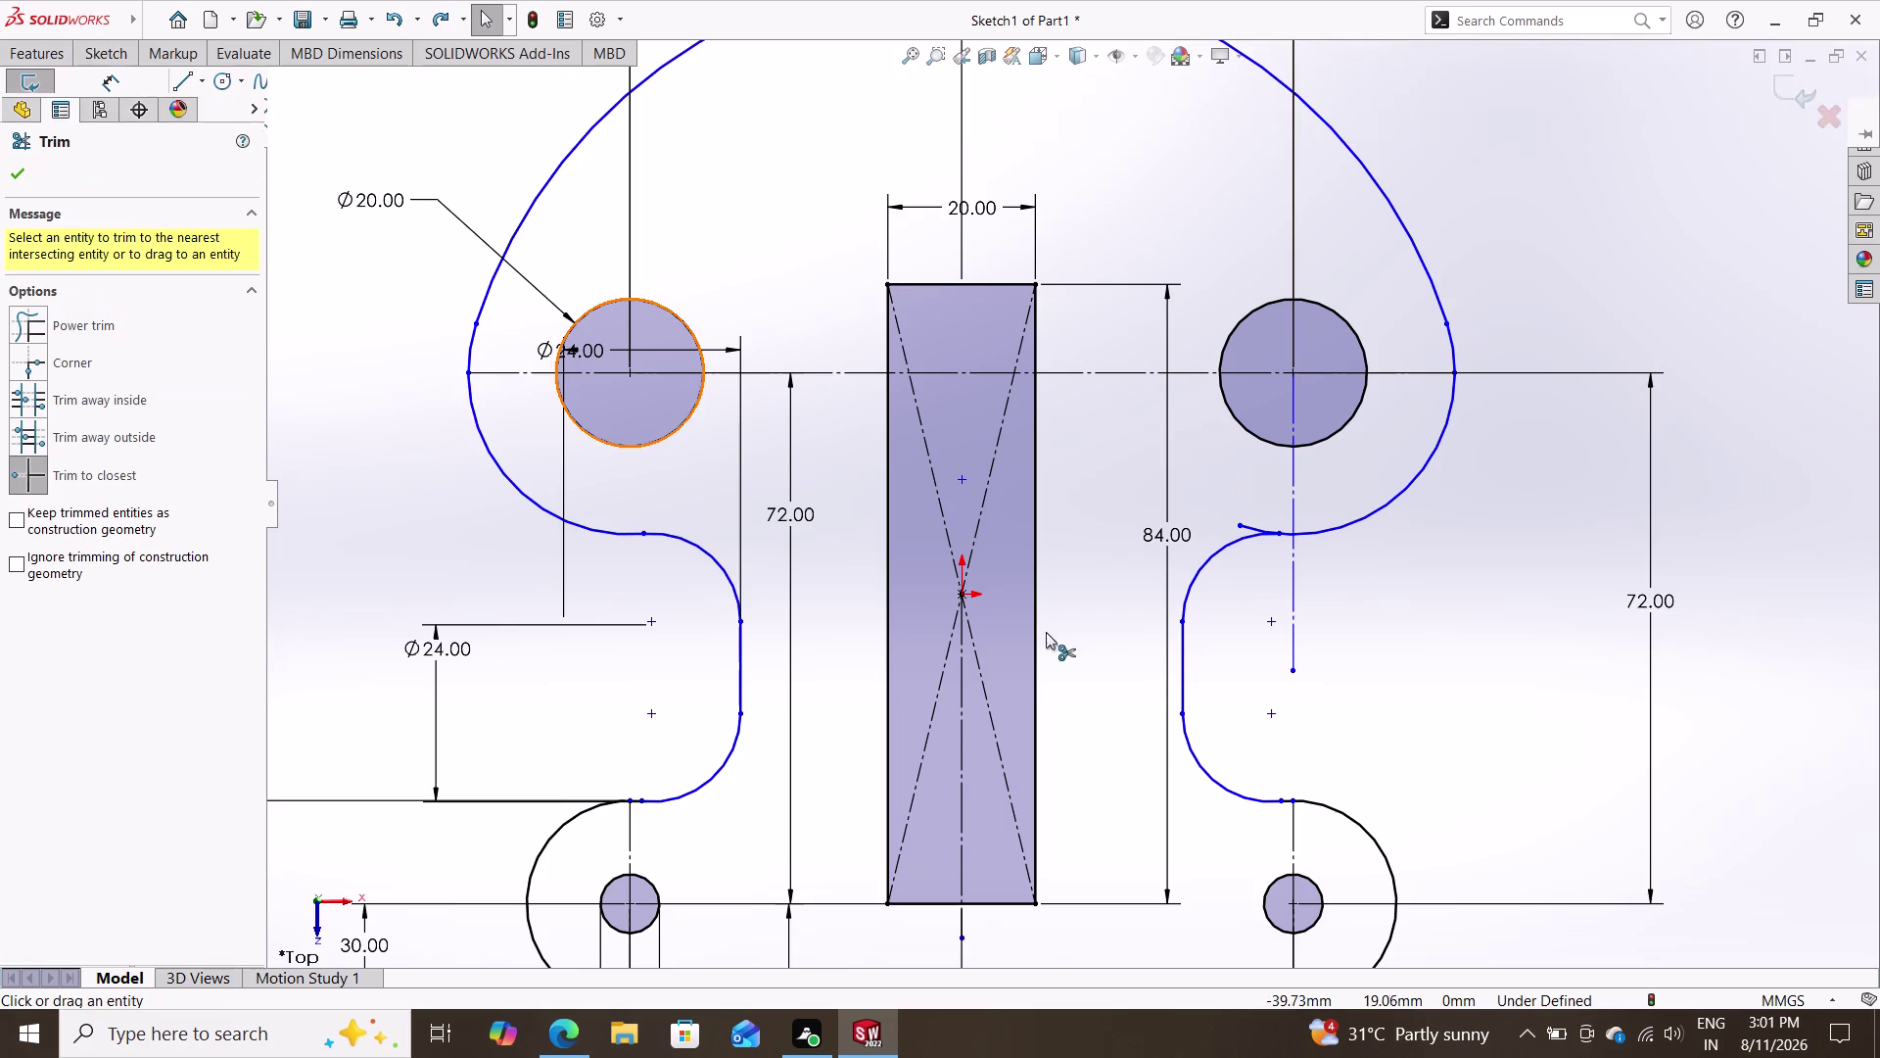
click(1250, 522)
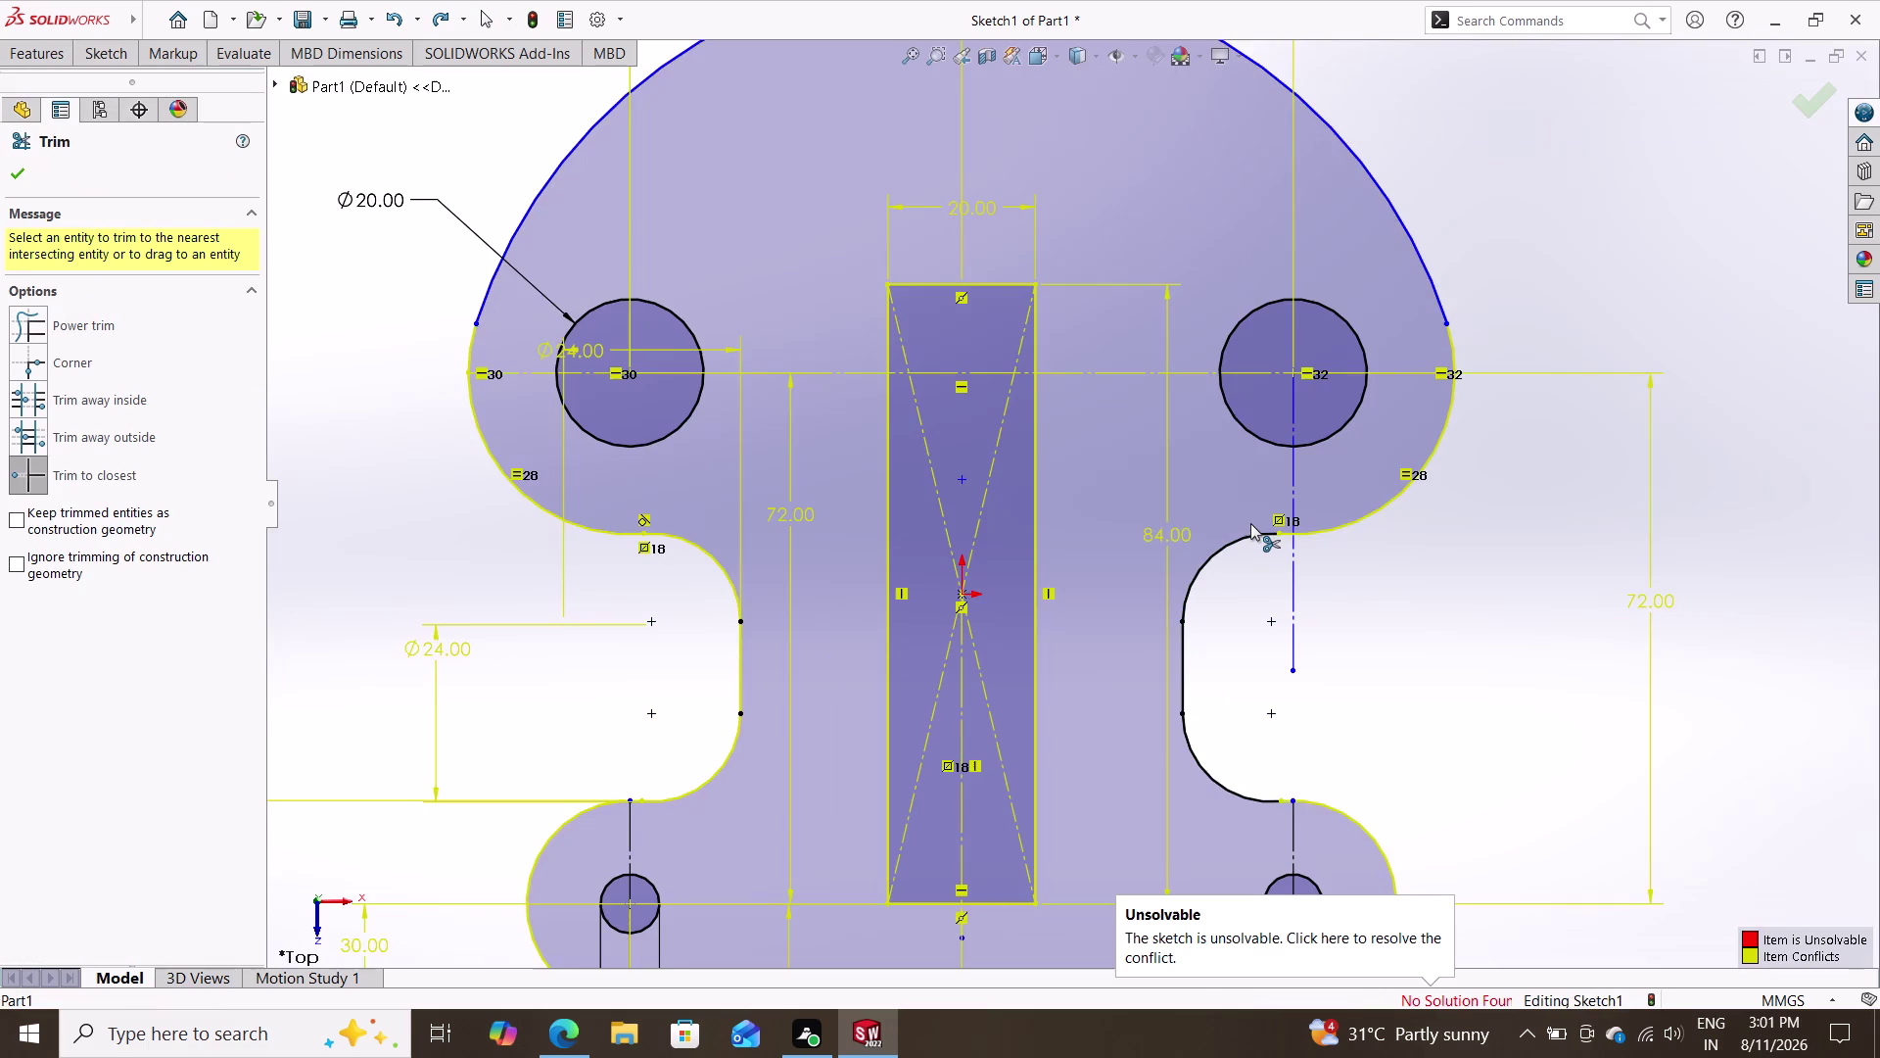
key(Escape)
scroll(down, 3)
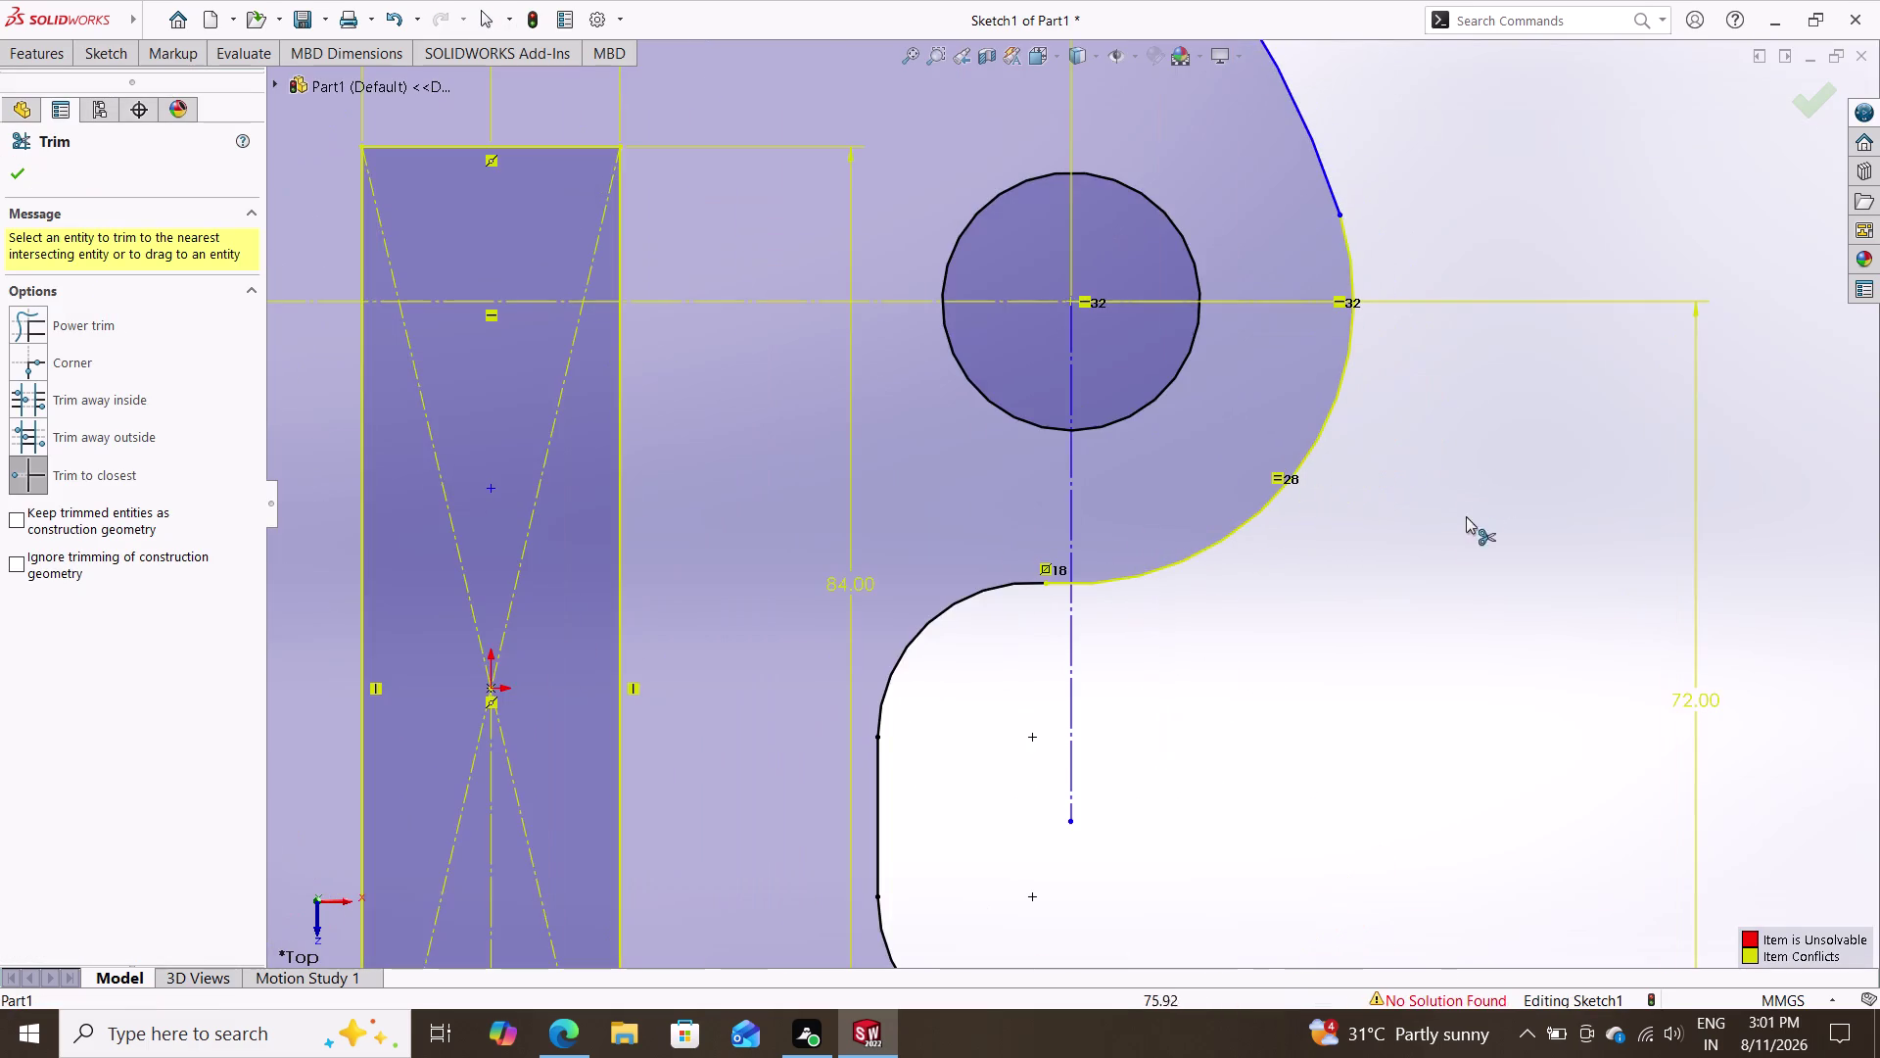
scroll(up, 3)
scroll(up, 3)
Exit the trim tool and box-select every entity in the plate profile.
drag(1351, 178, 1328, 175)
drag(1202, 171, 1003, 172)
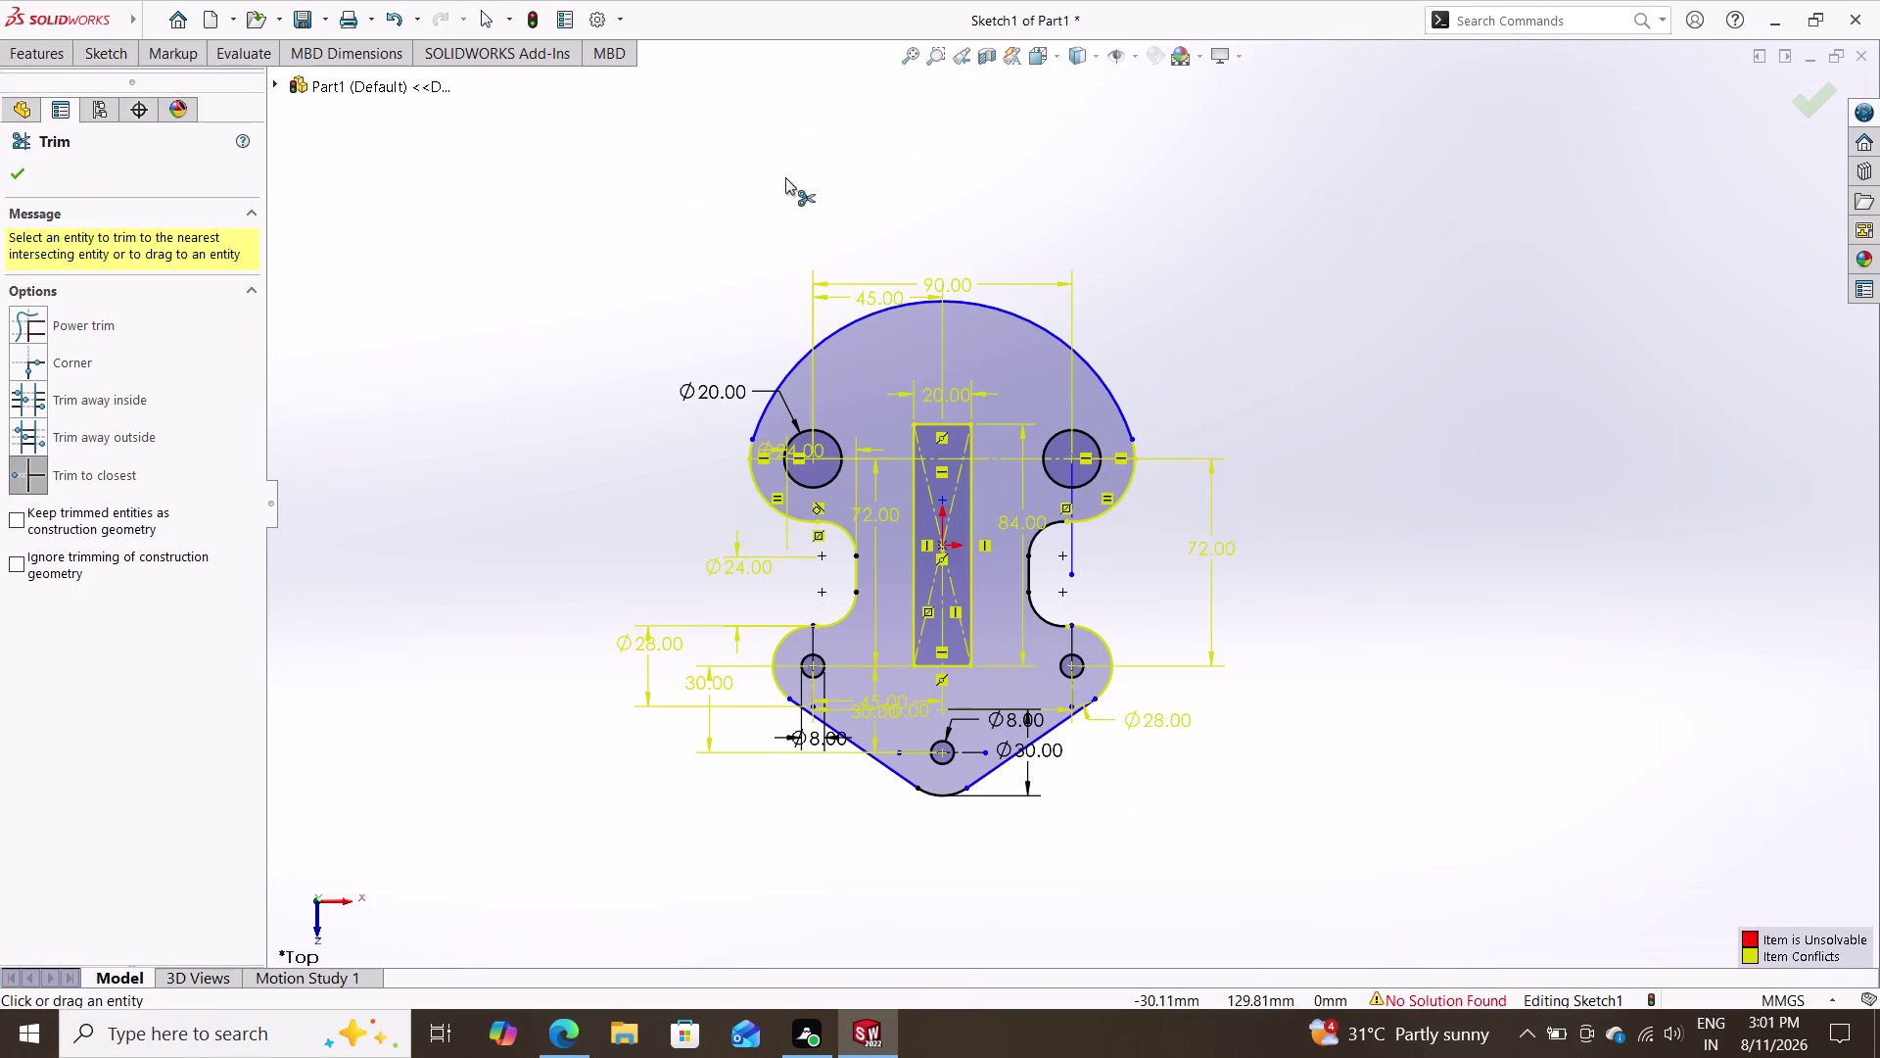
click(753, 180)
drag(738, 182, 730, 239)
click(730, 239)
key(Escape)
drag(1302, 220, 1037, 252)
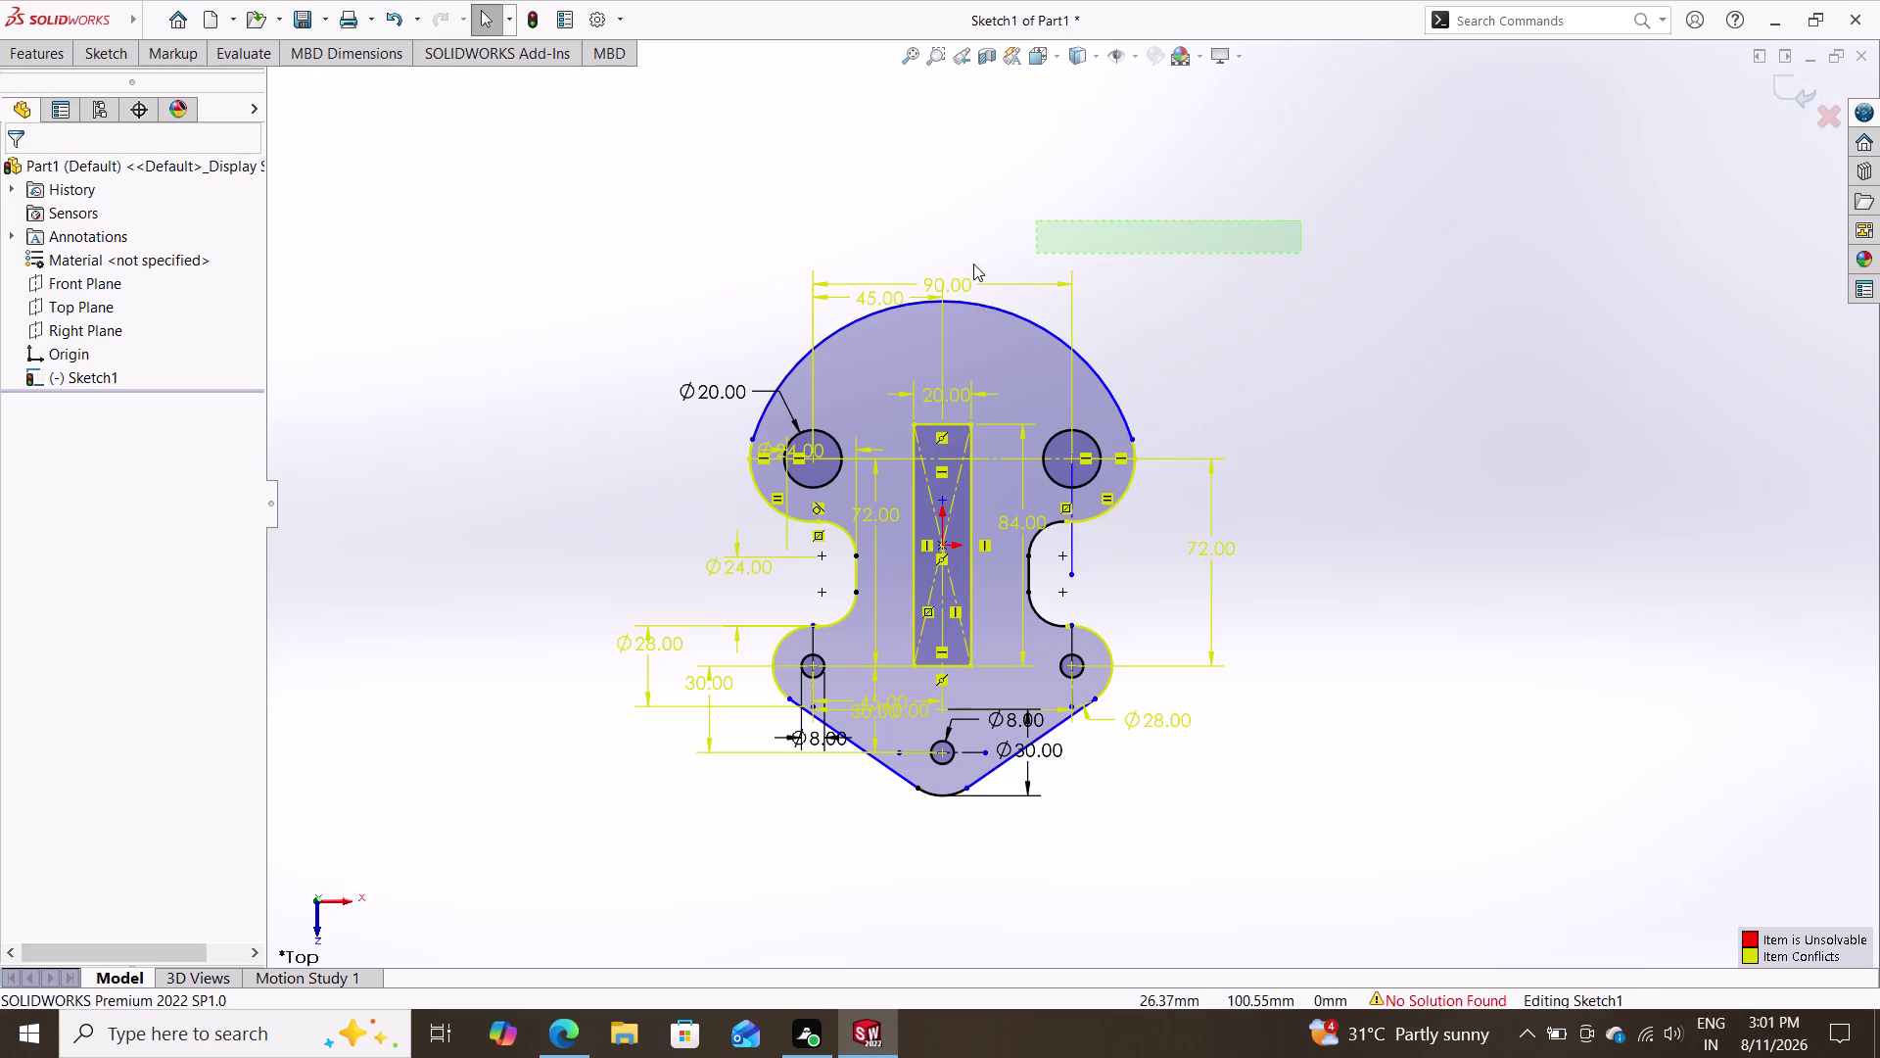
drag(1037, 253, 576, 862)
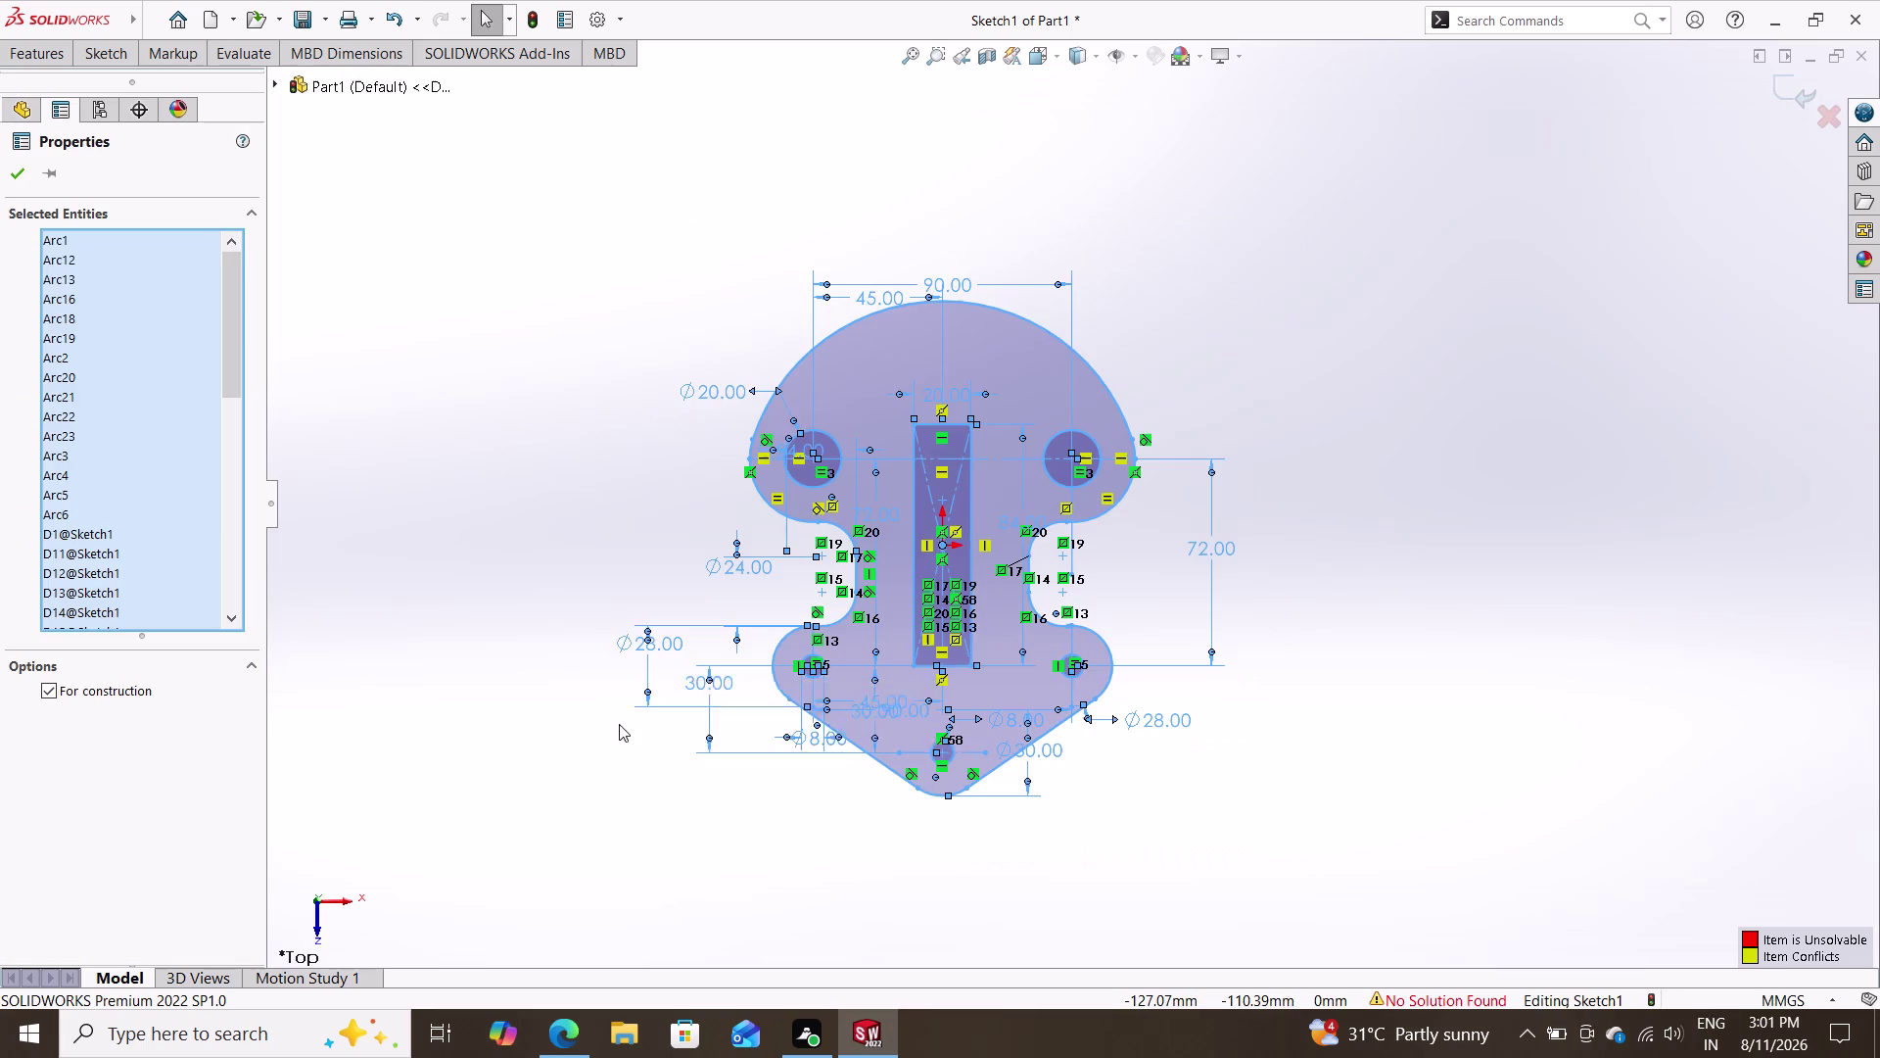
Delete all overdefining relations in Display/Delete Relations and confirm.
right_drag(595, 502, 580, 491)
right_drag(583, 458, 574, 448)
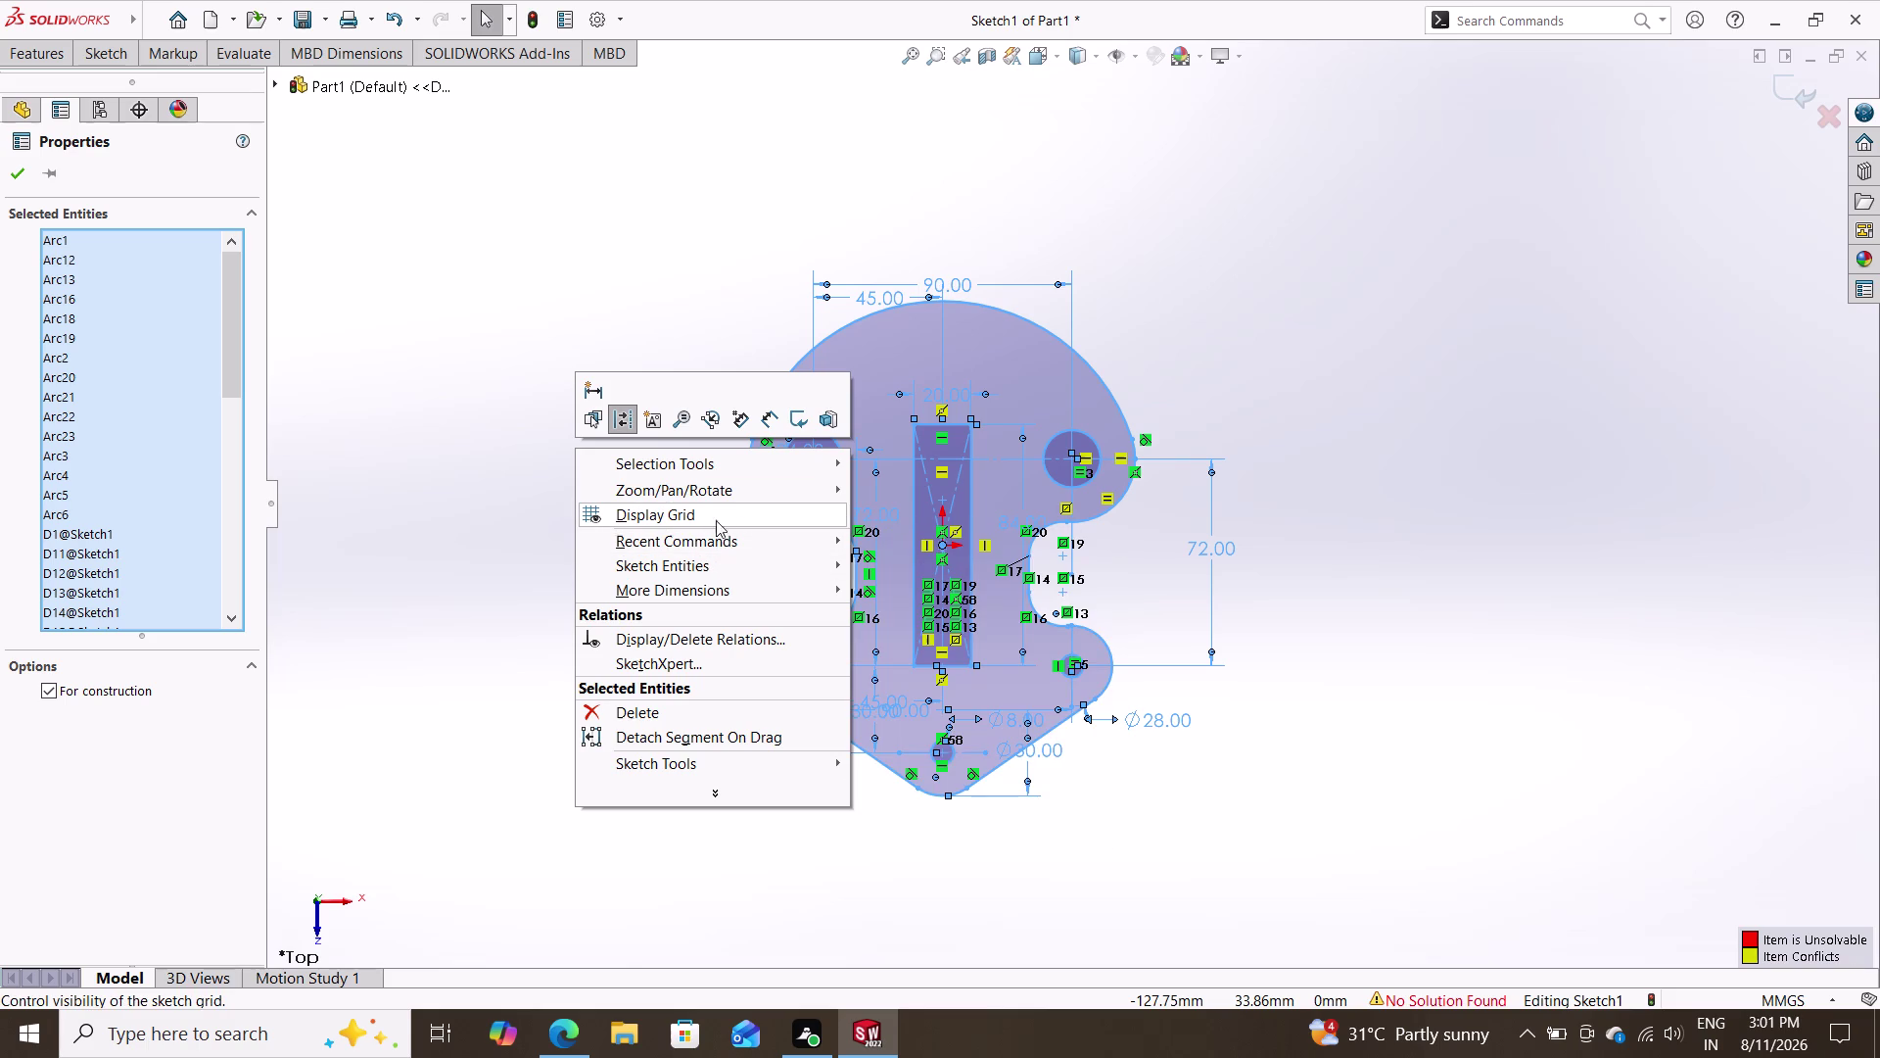
click(689, 636)
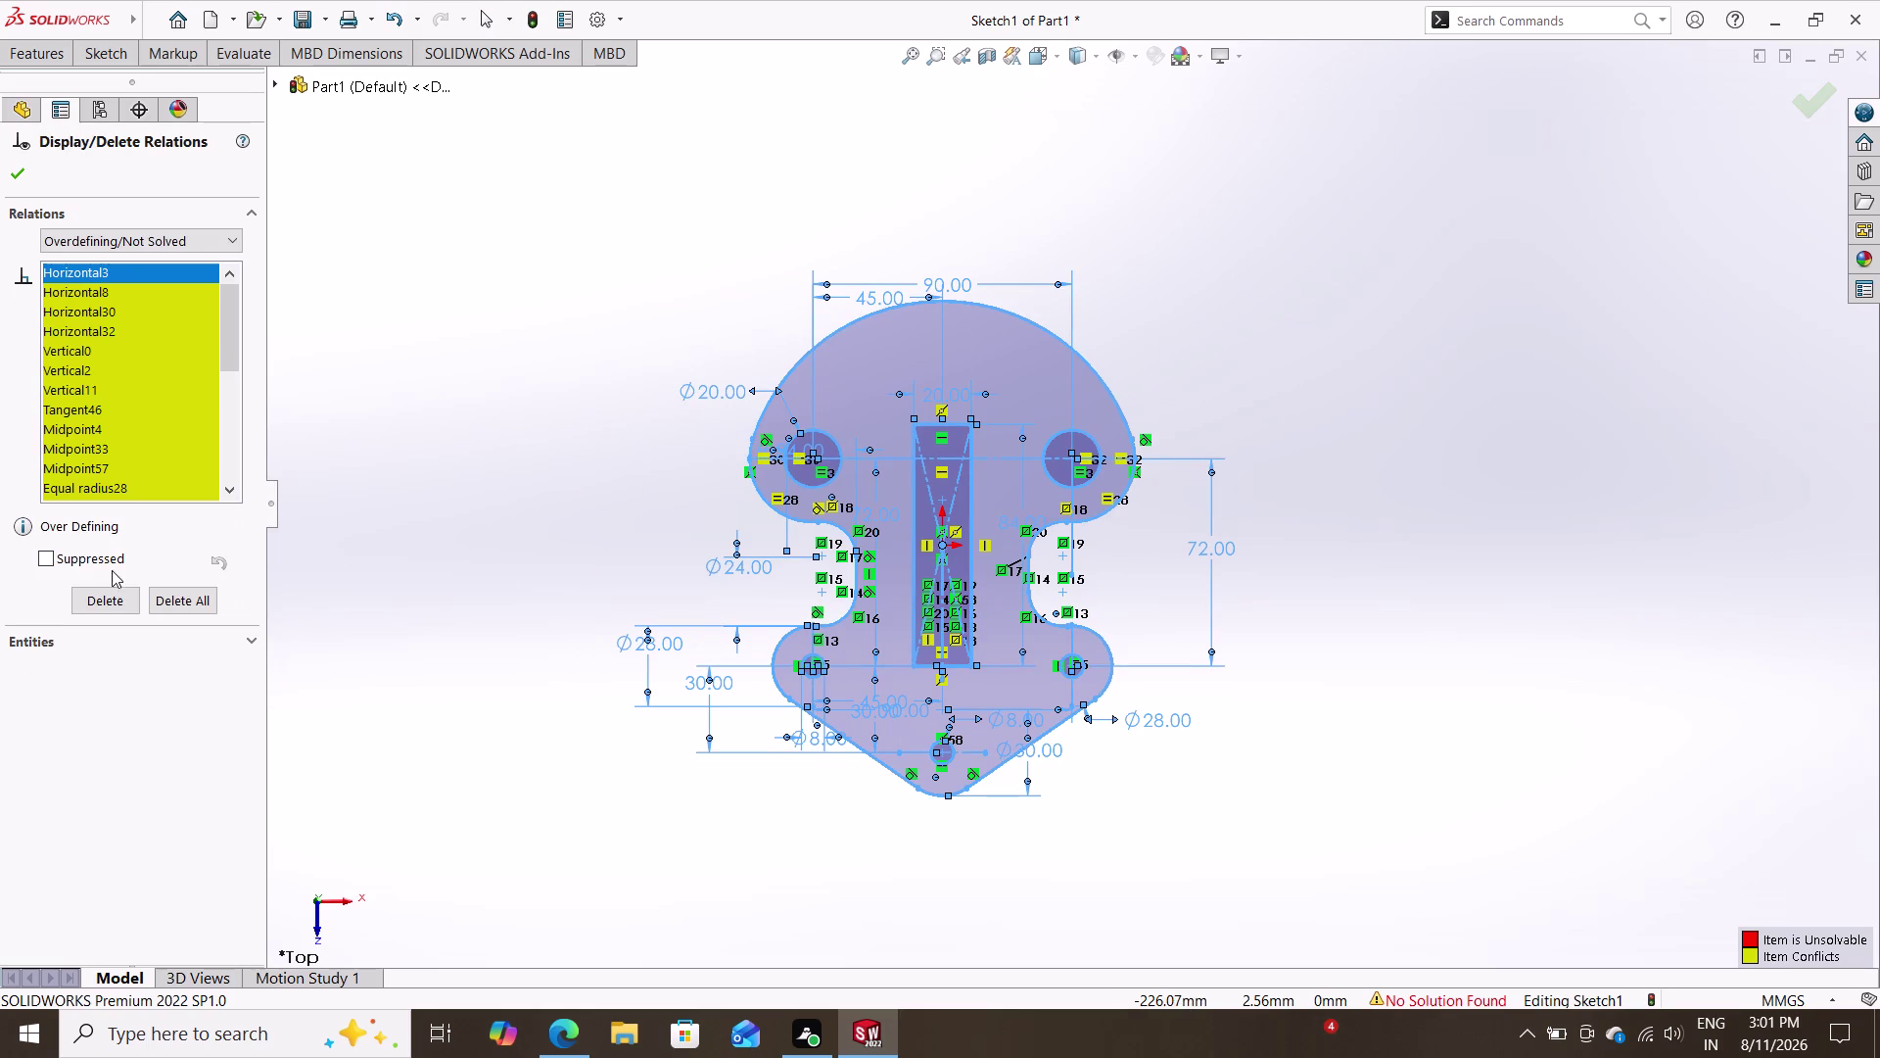
click(73, 558)
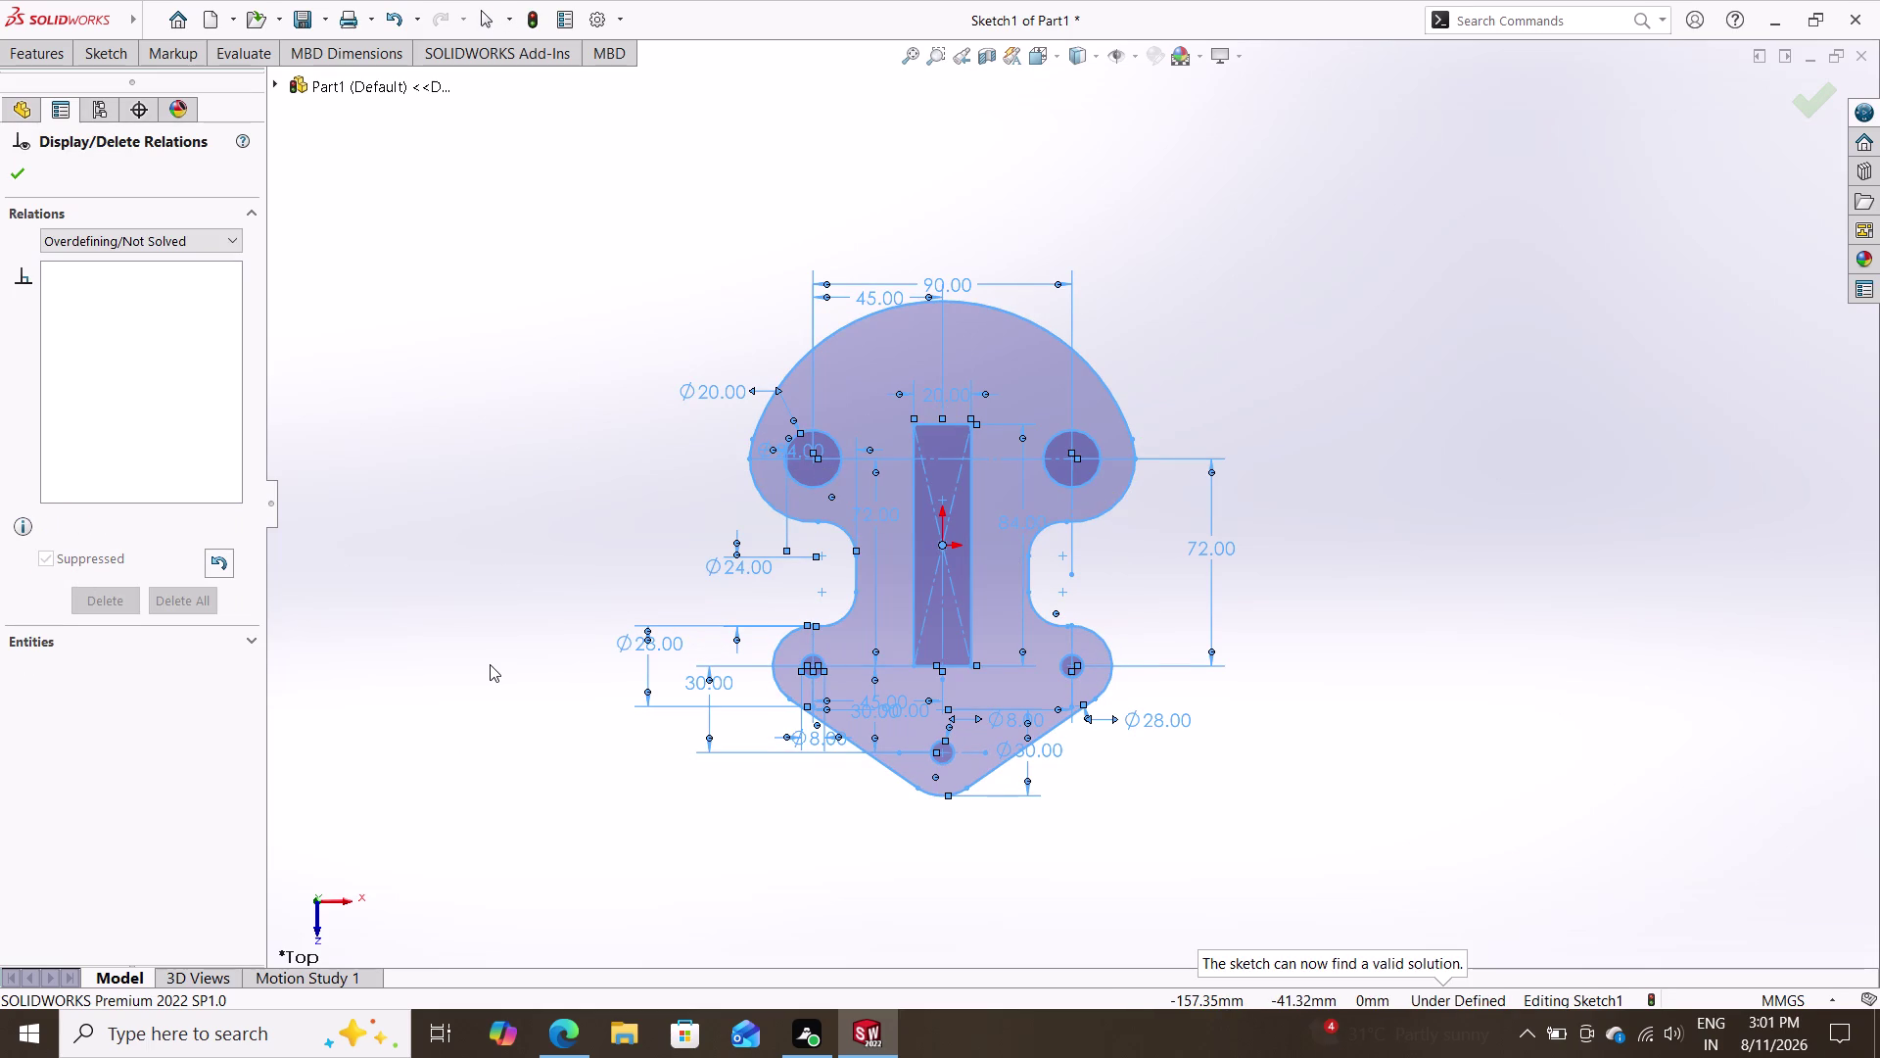
click(17, 176)
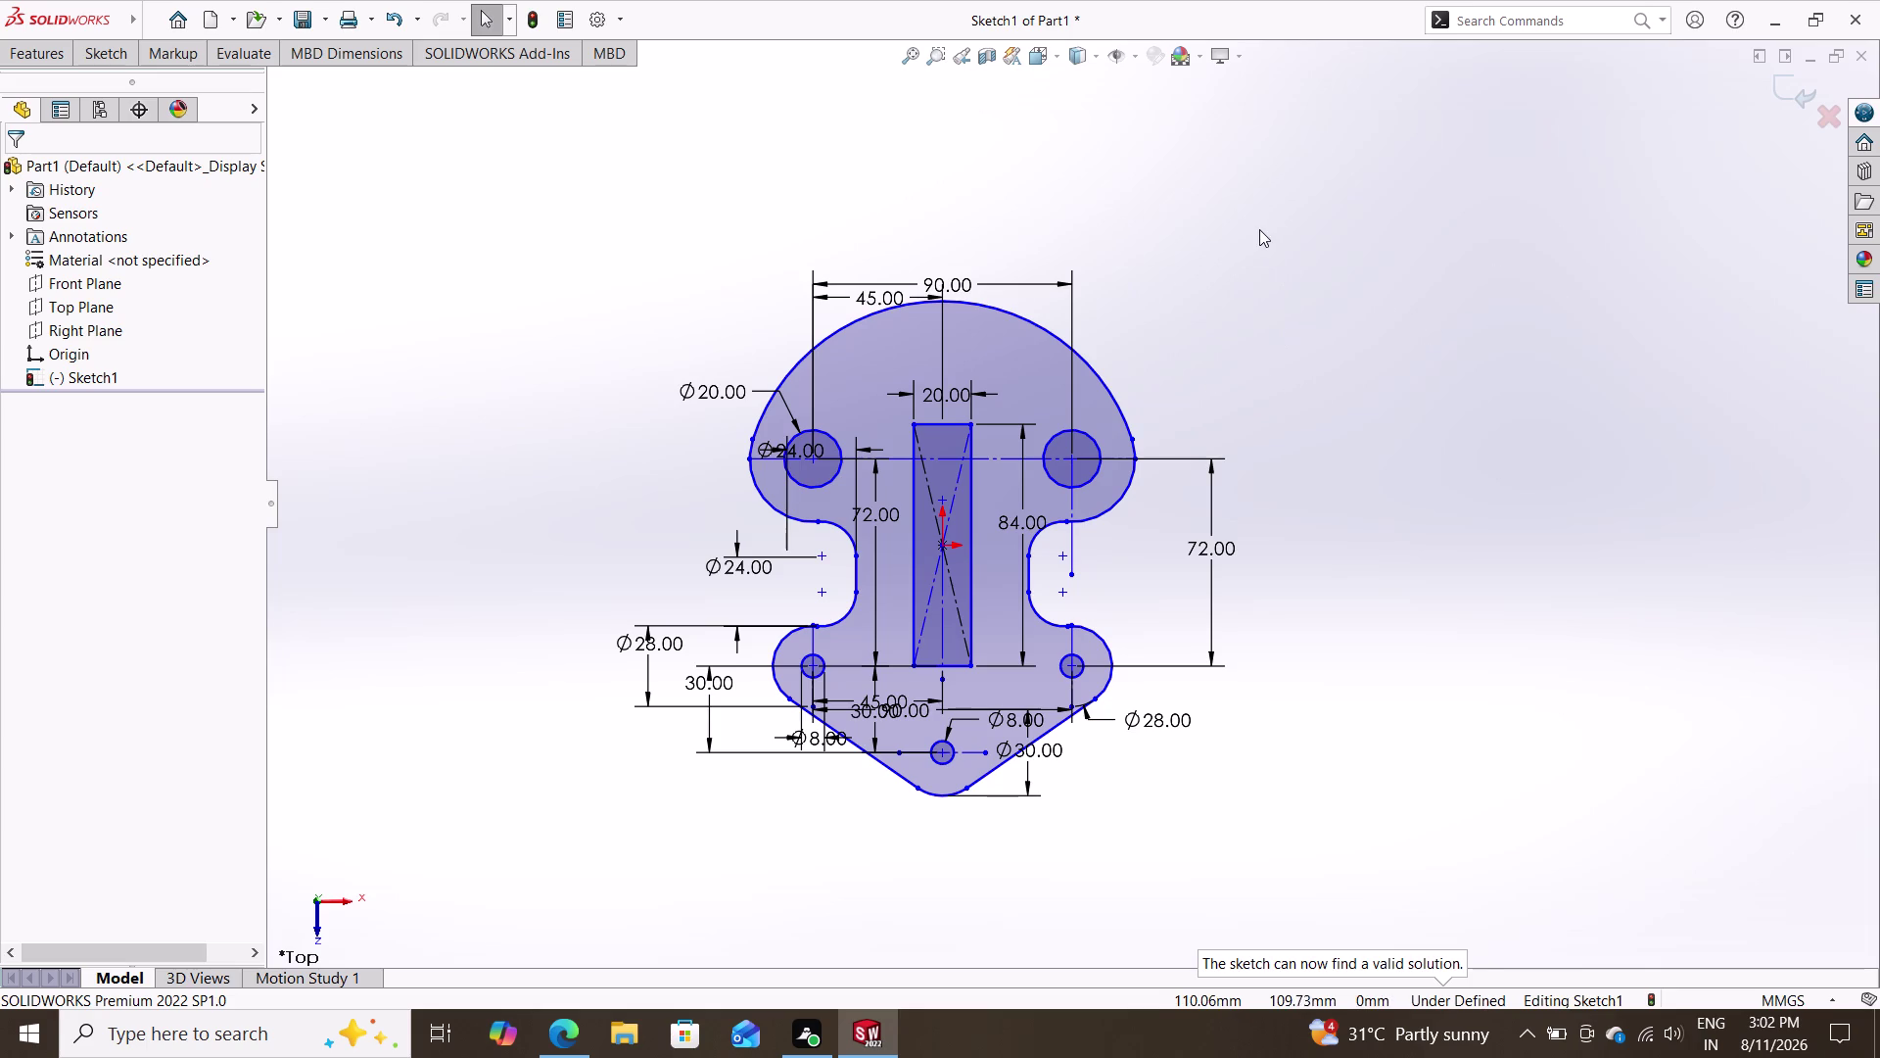
drag(1271, 192, 812, 316)
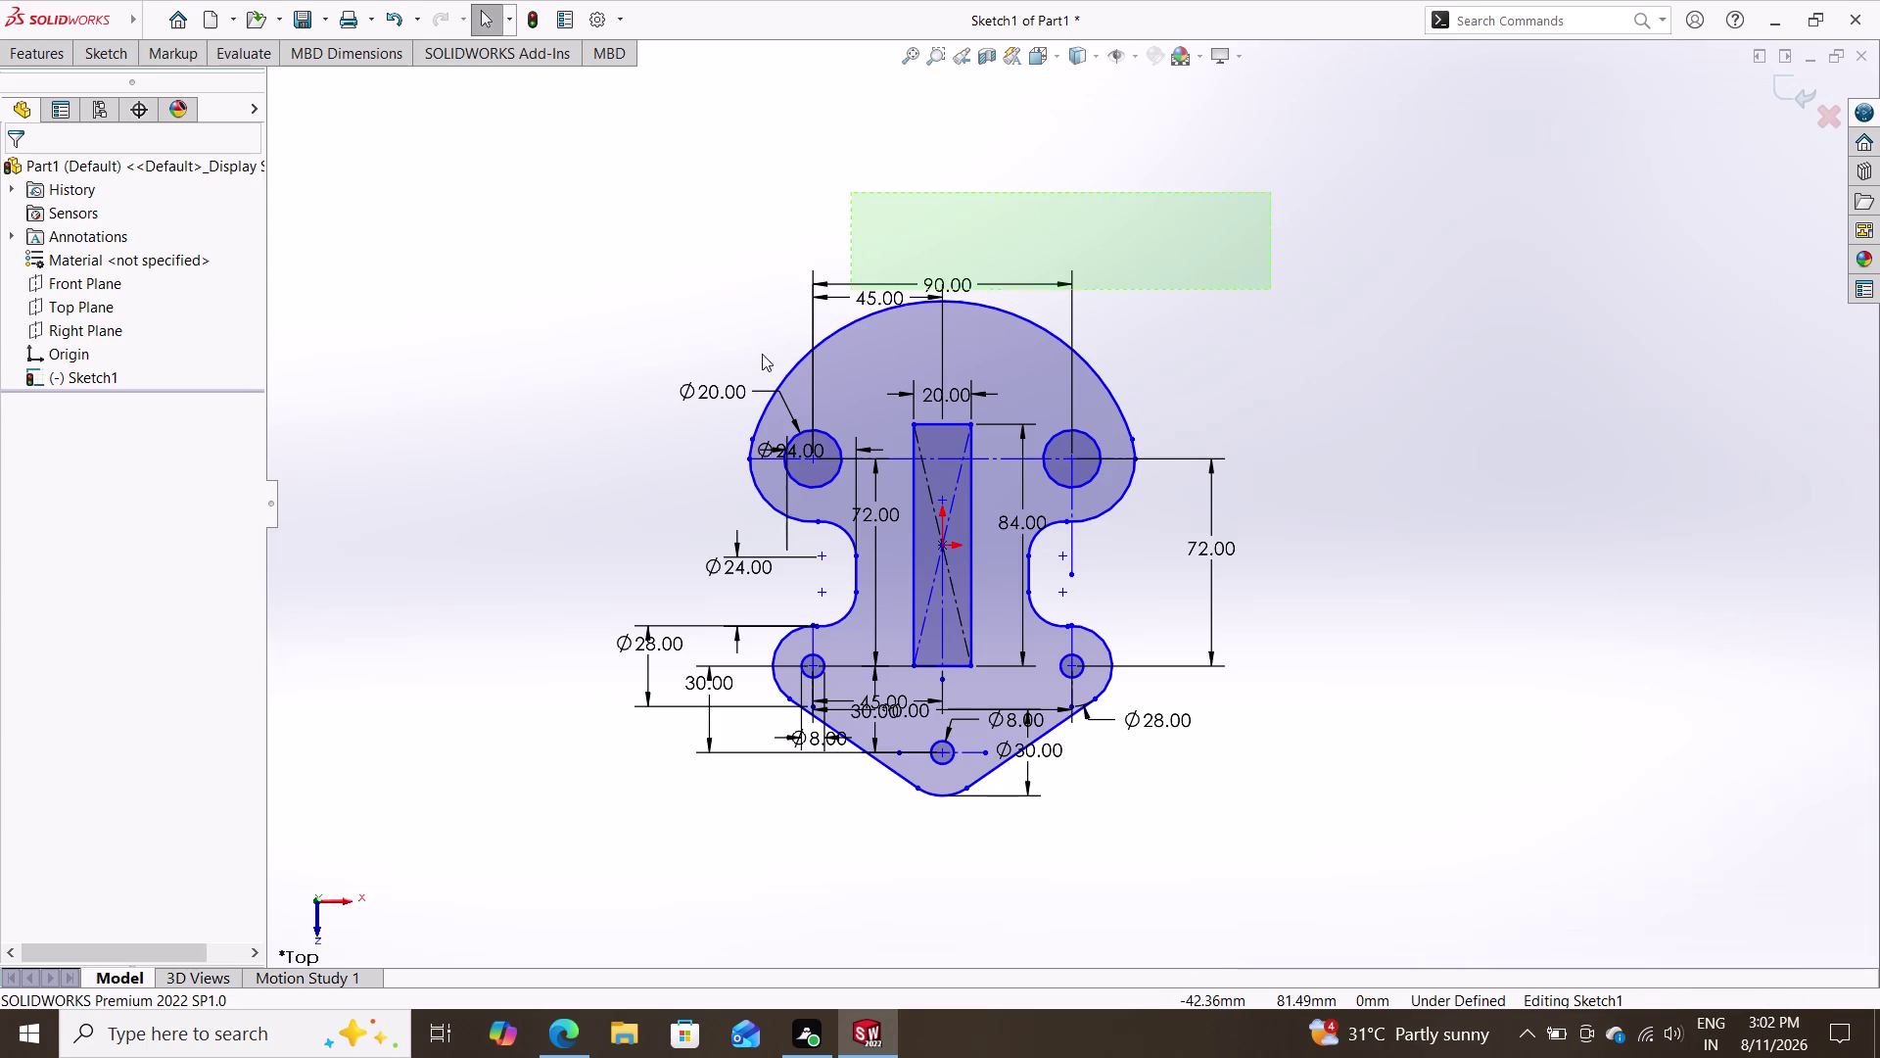
Select all sketch entities and apply Fully Define Sketch to all entities.
drag(812, 316, 599, 850)
drag(599, 848, 595, 827)
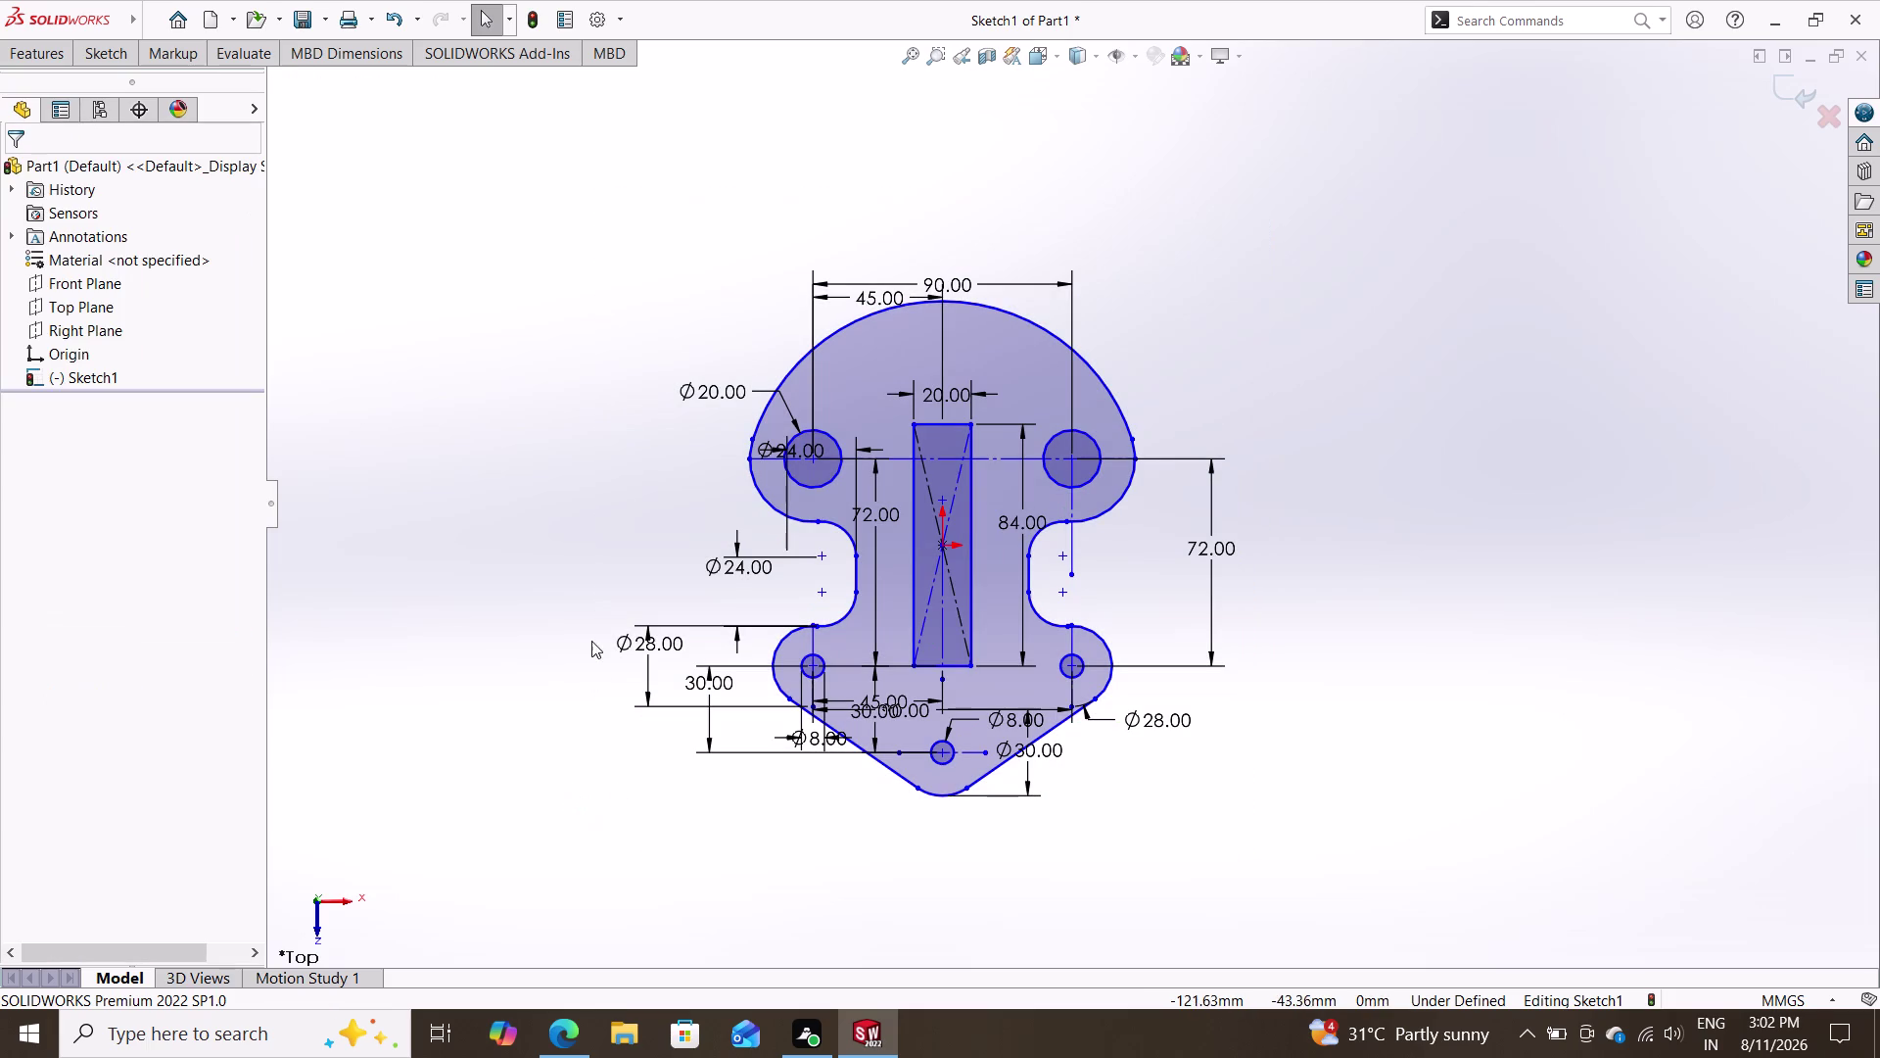
drag(564, 850, 1353, 523)
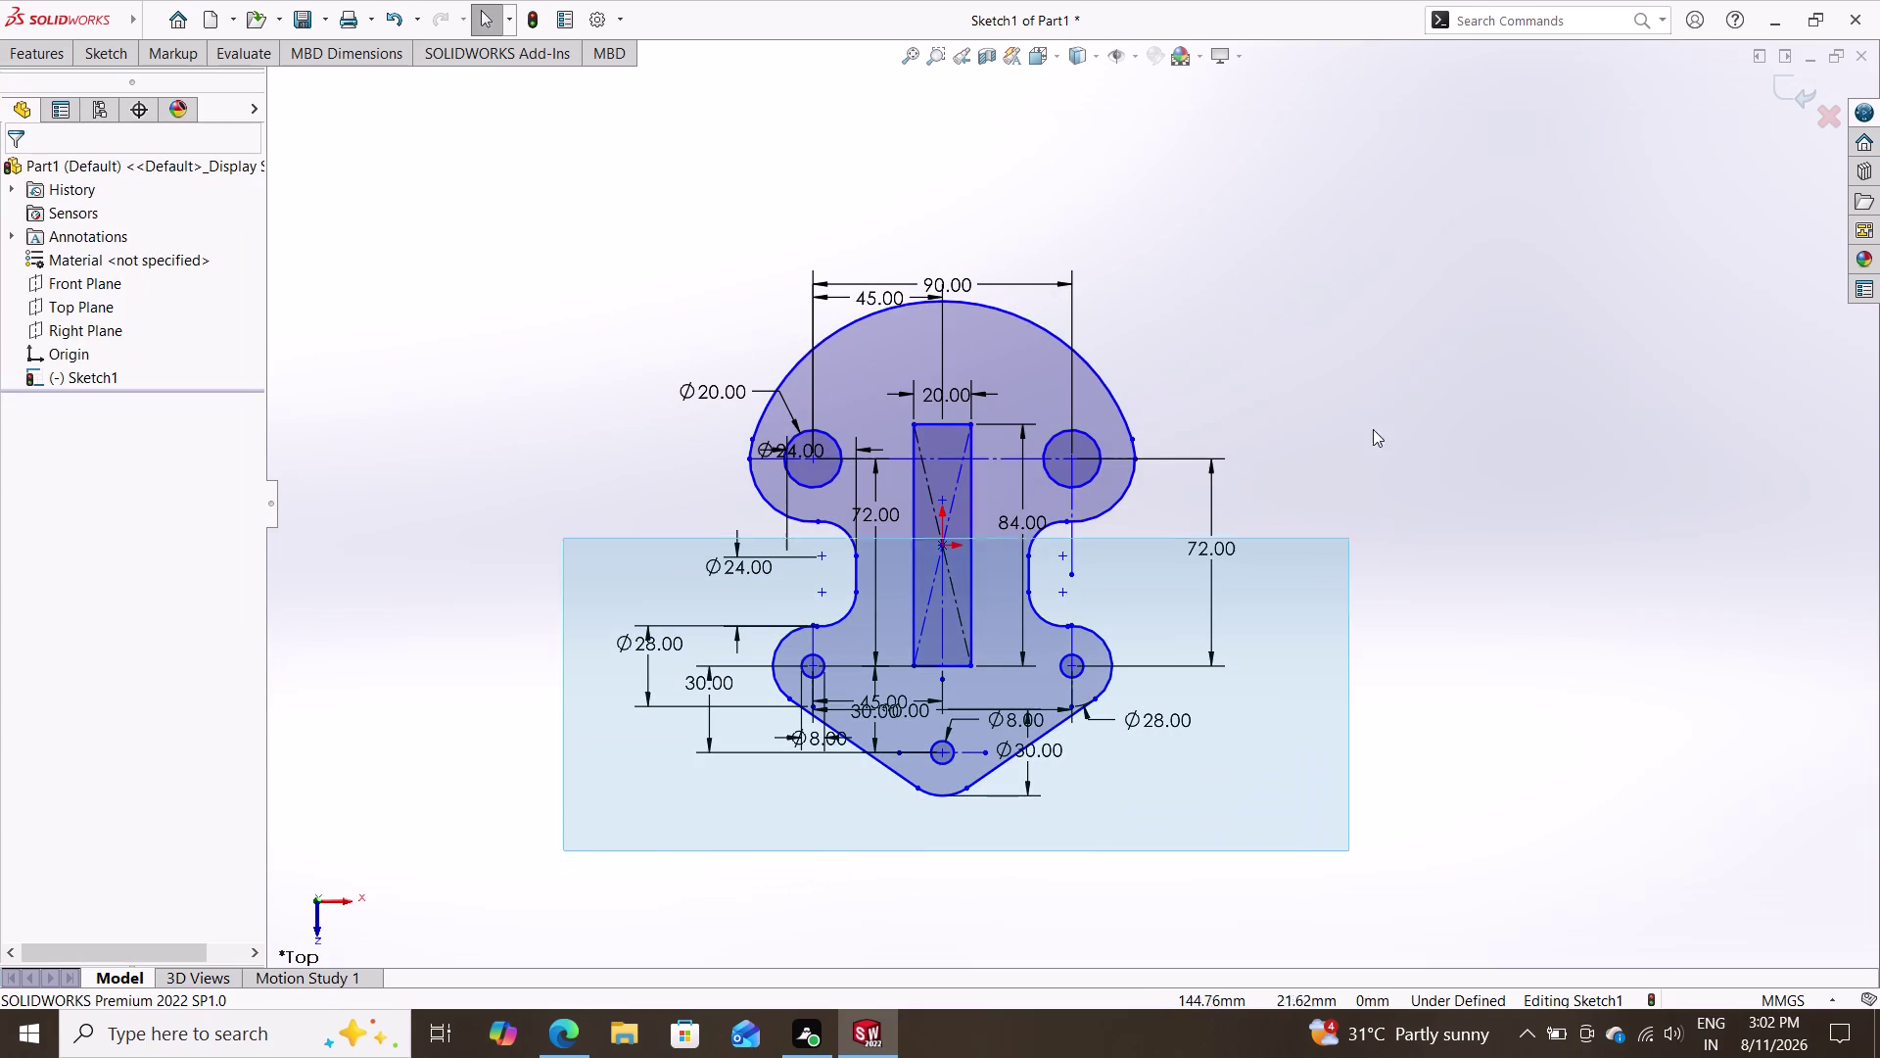
drag(1352, 523, 1309, 233)
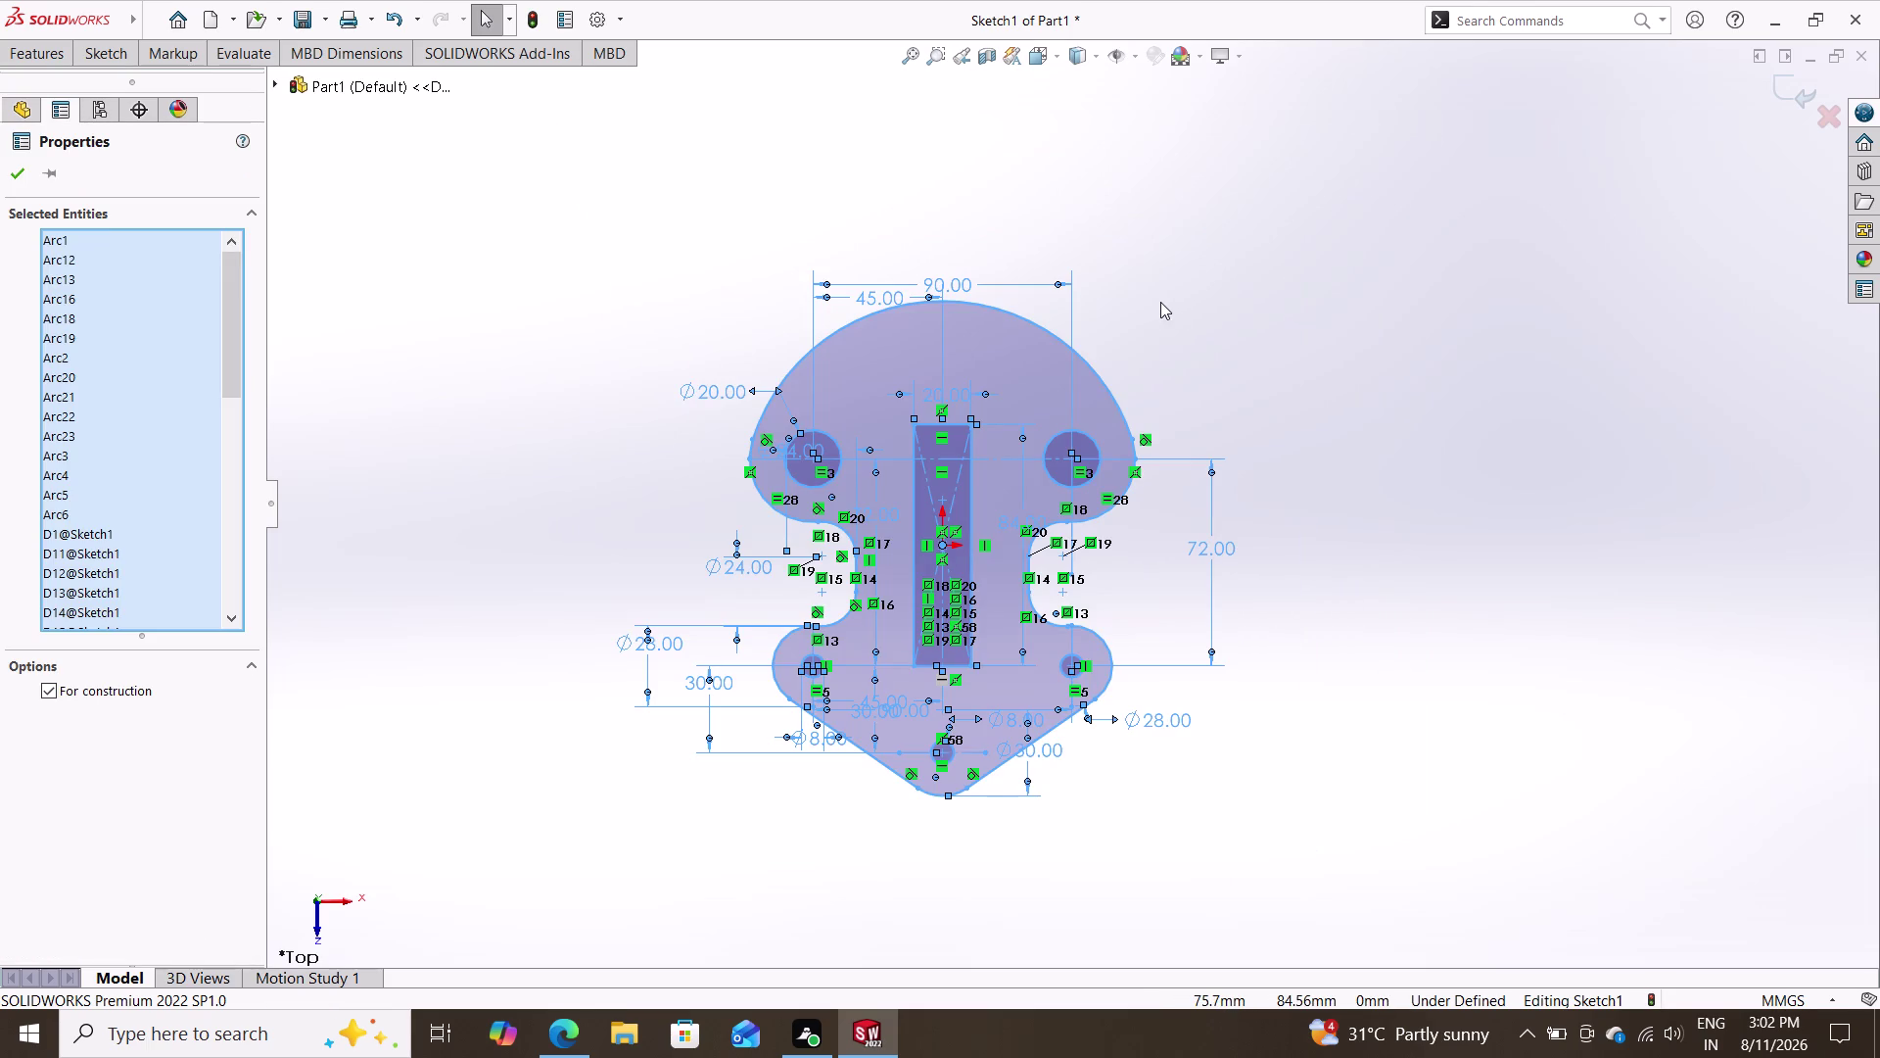
right_click(1160, 300)
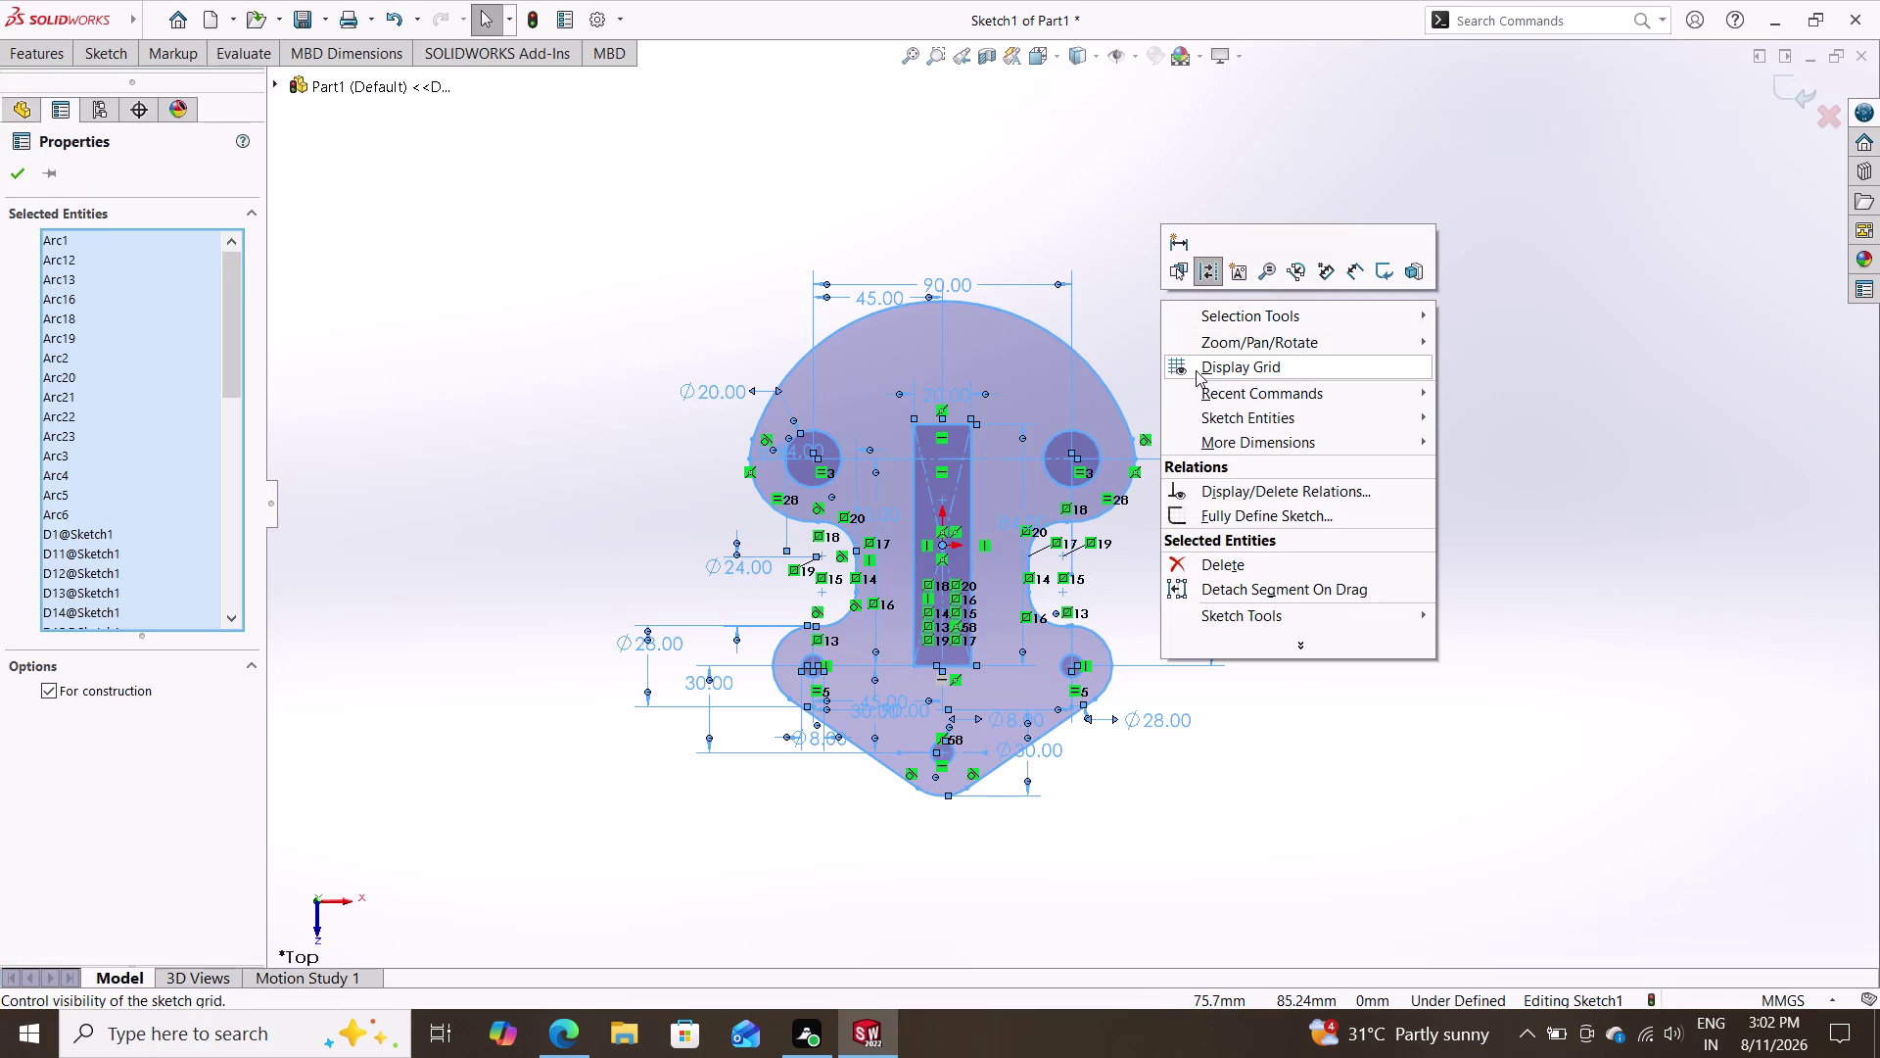
double_click(1233, 519)
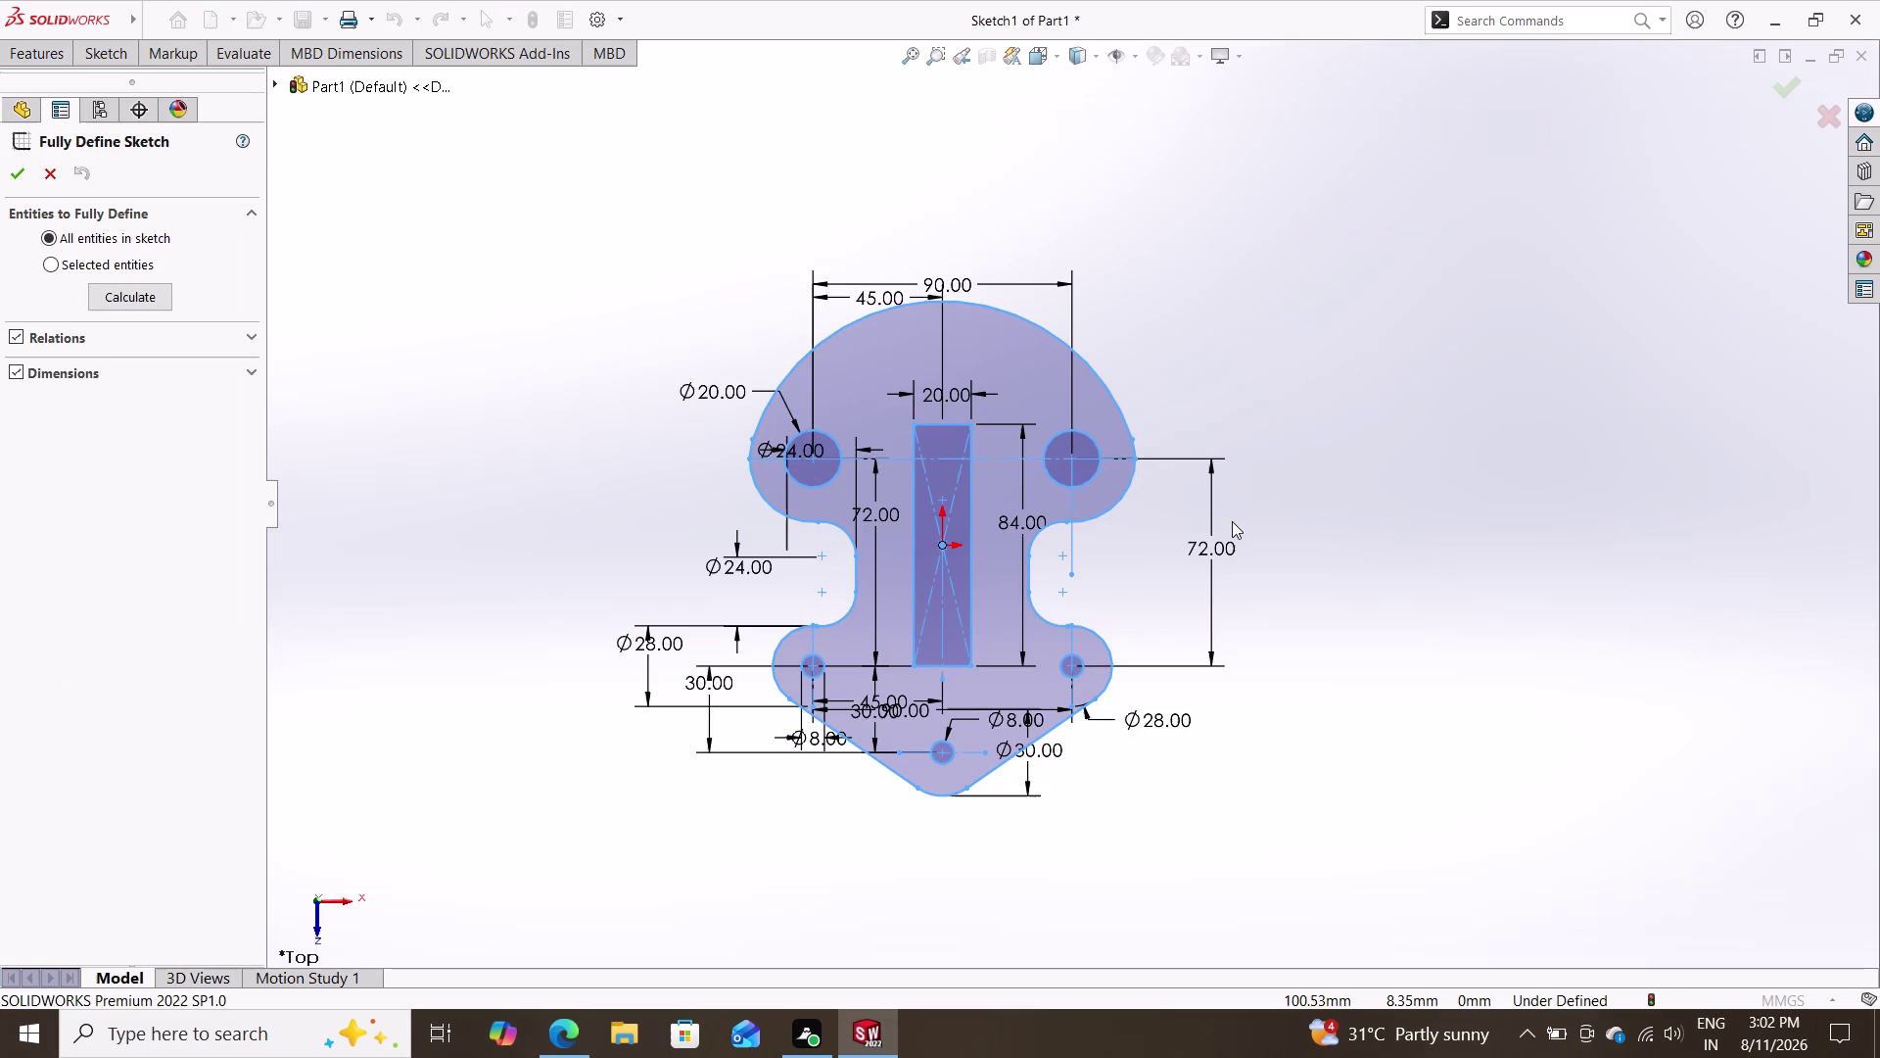
click(17, 175)
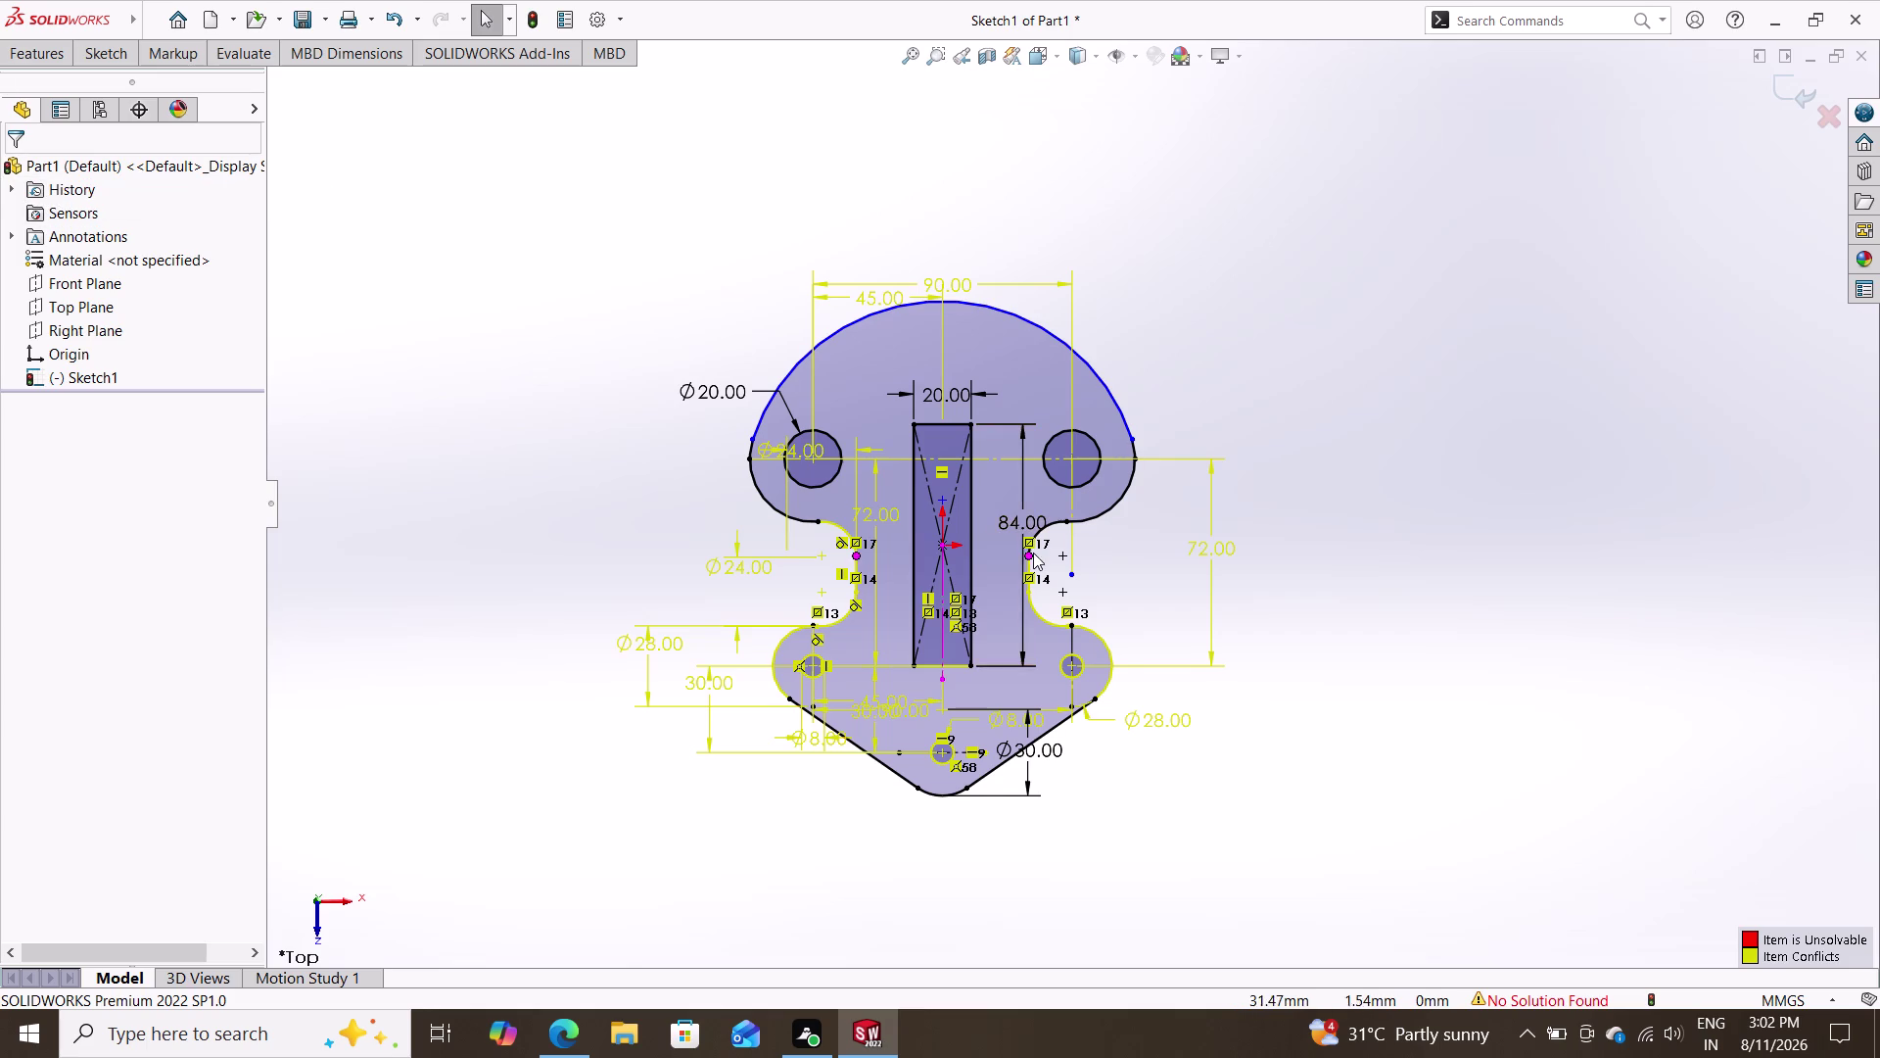
Inspect the conflicting neck-arc relations up close, then open the Hide/Show Items flyout.
scroll(down, 3)
scroll(down, 3)
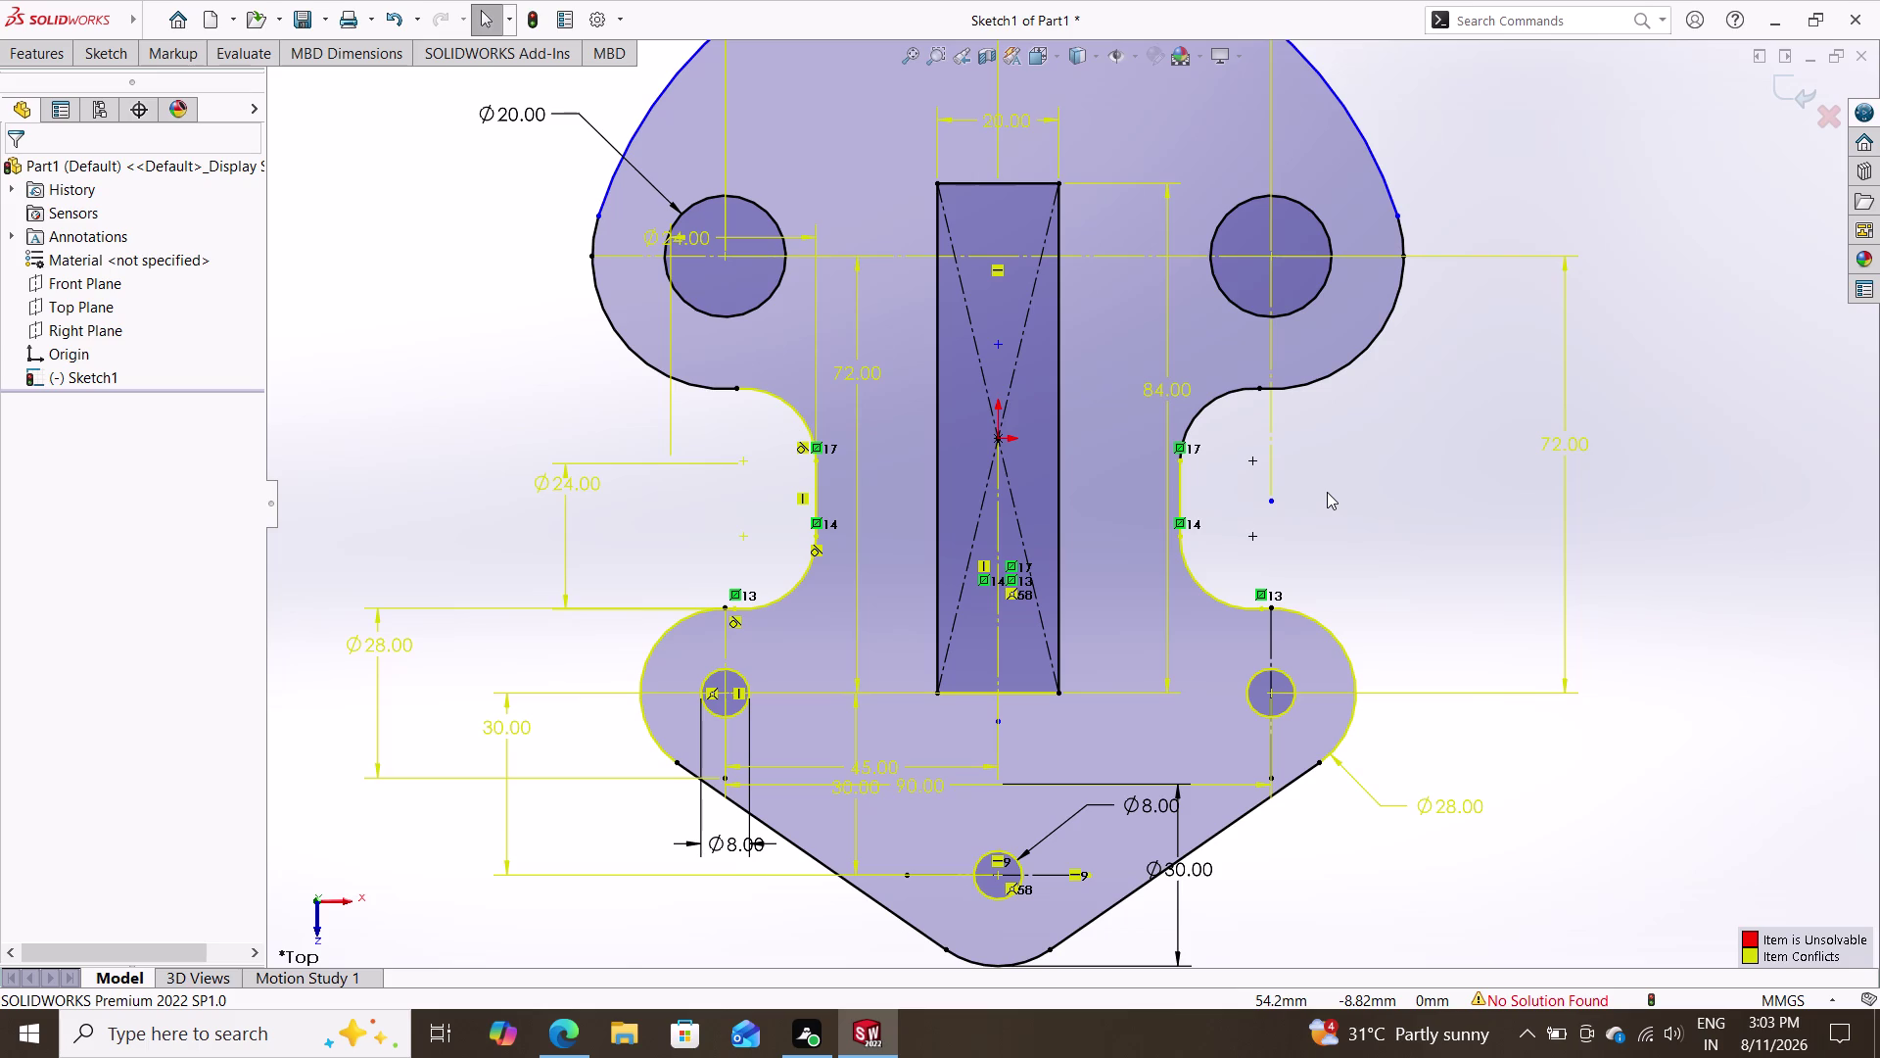
scroll(down, 3)
scroll(up, 3)
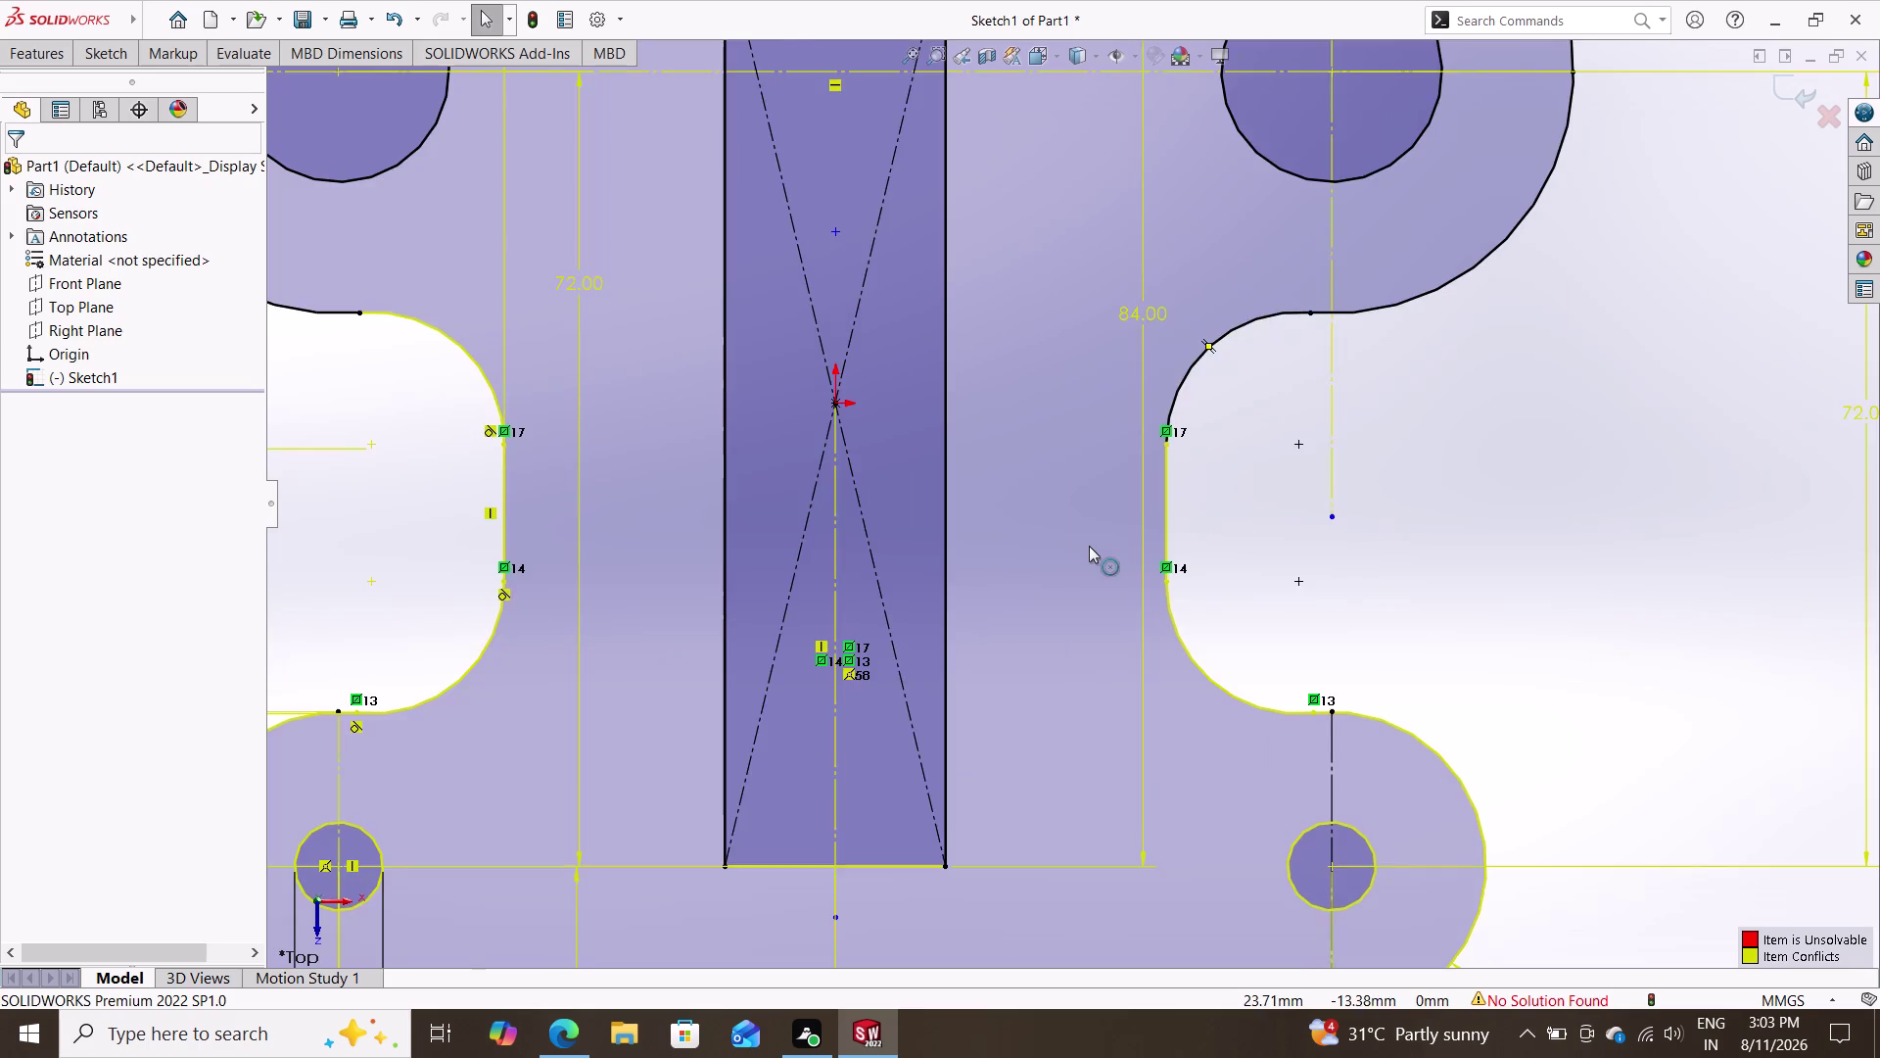
scroll(up, 3)
scroll(up, 3)
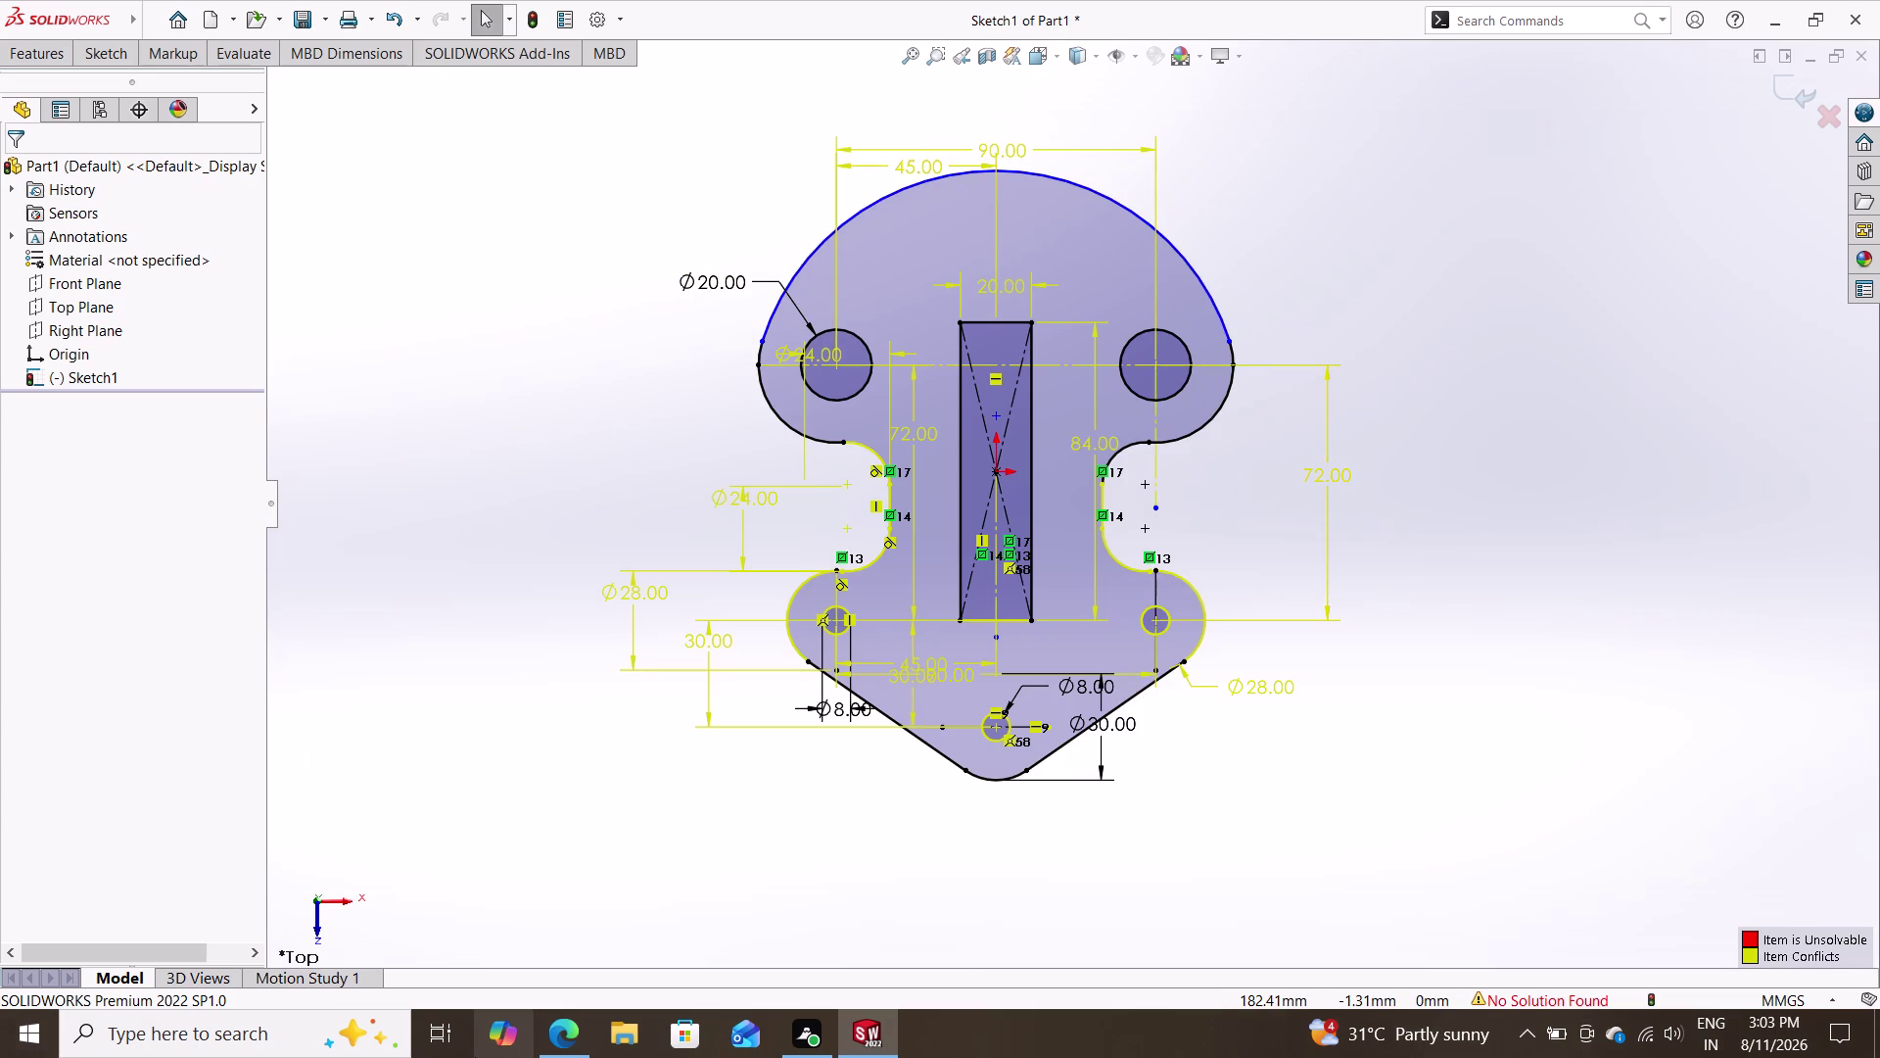
double_click(1139, 62)
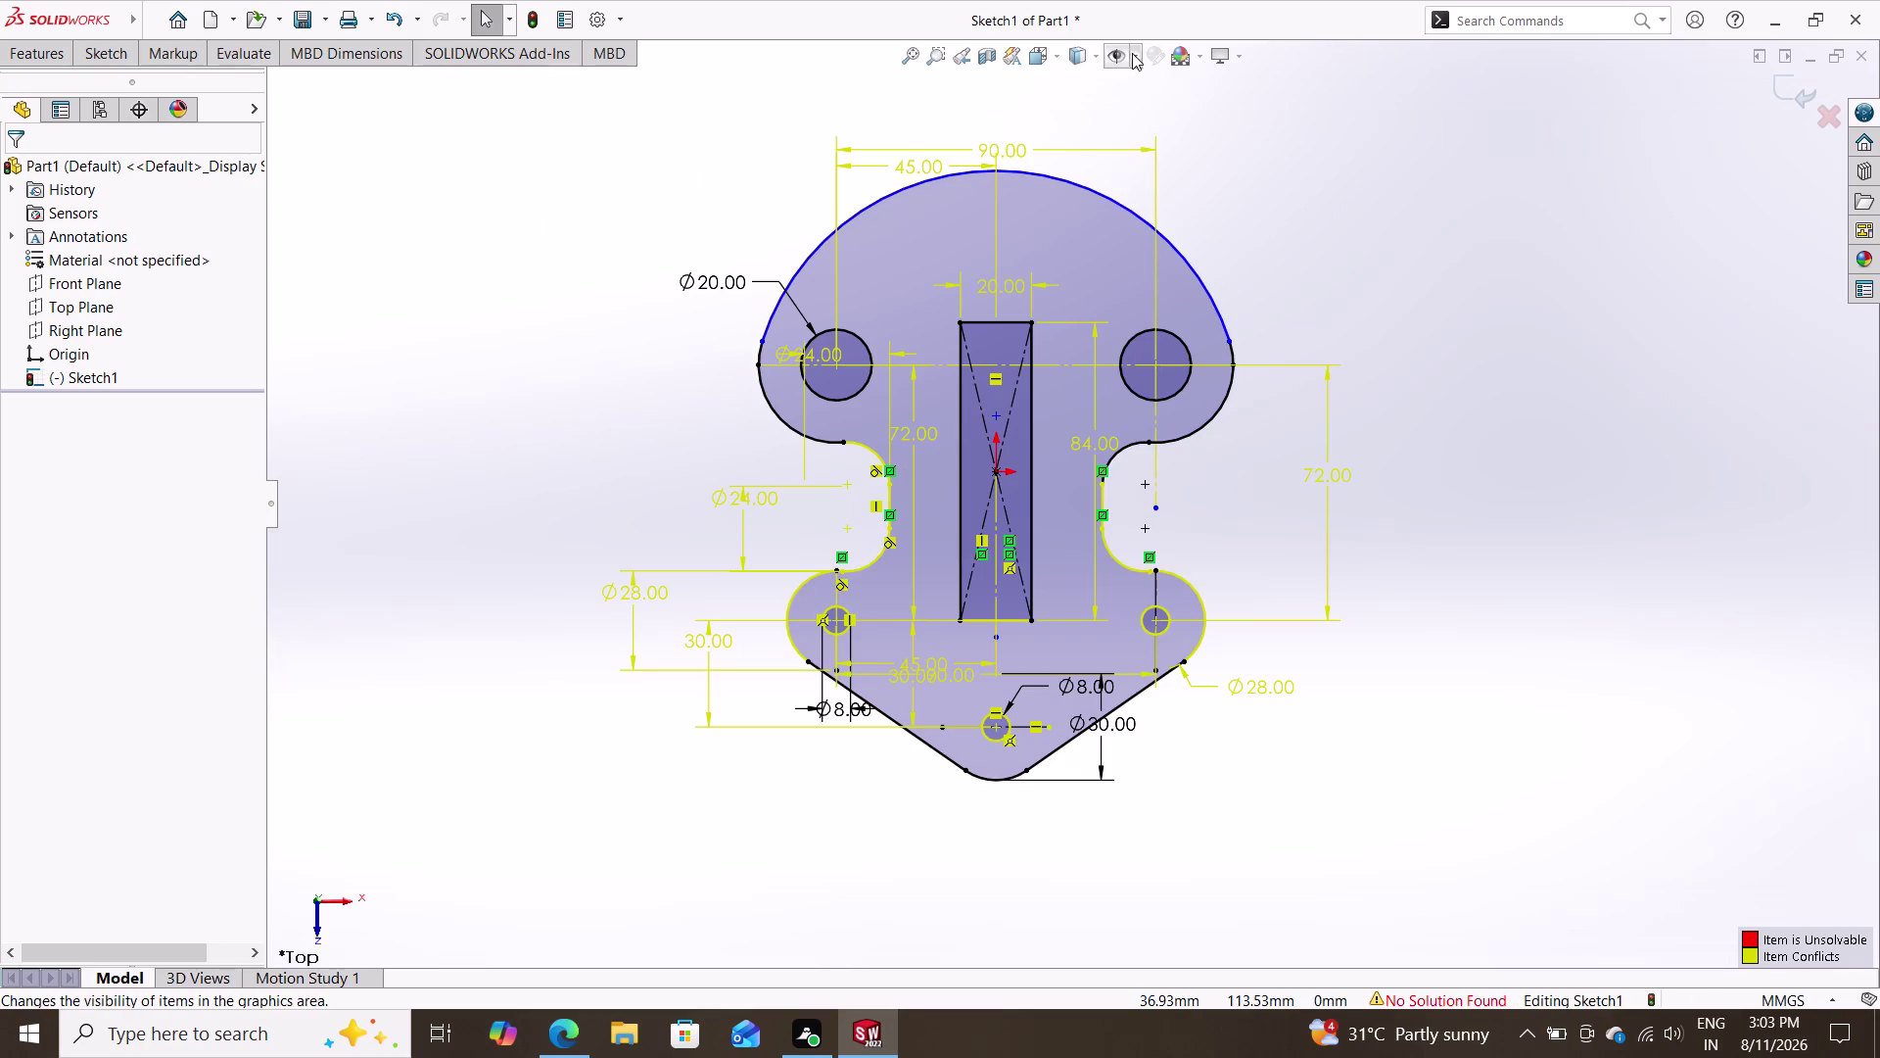
click(1132, 59)
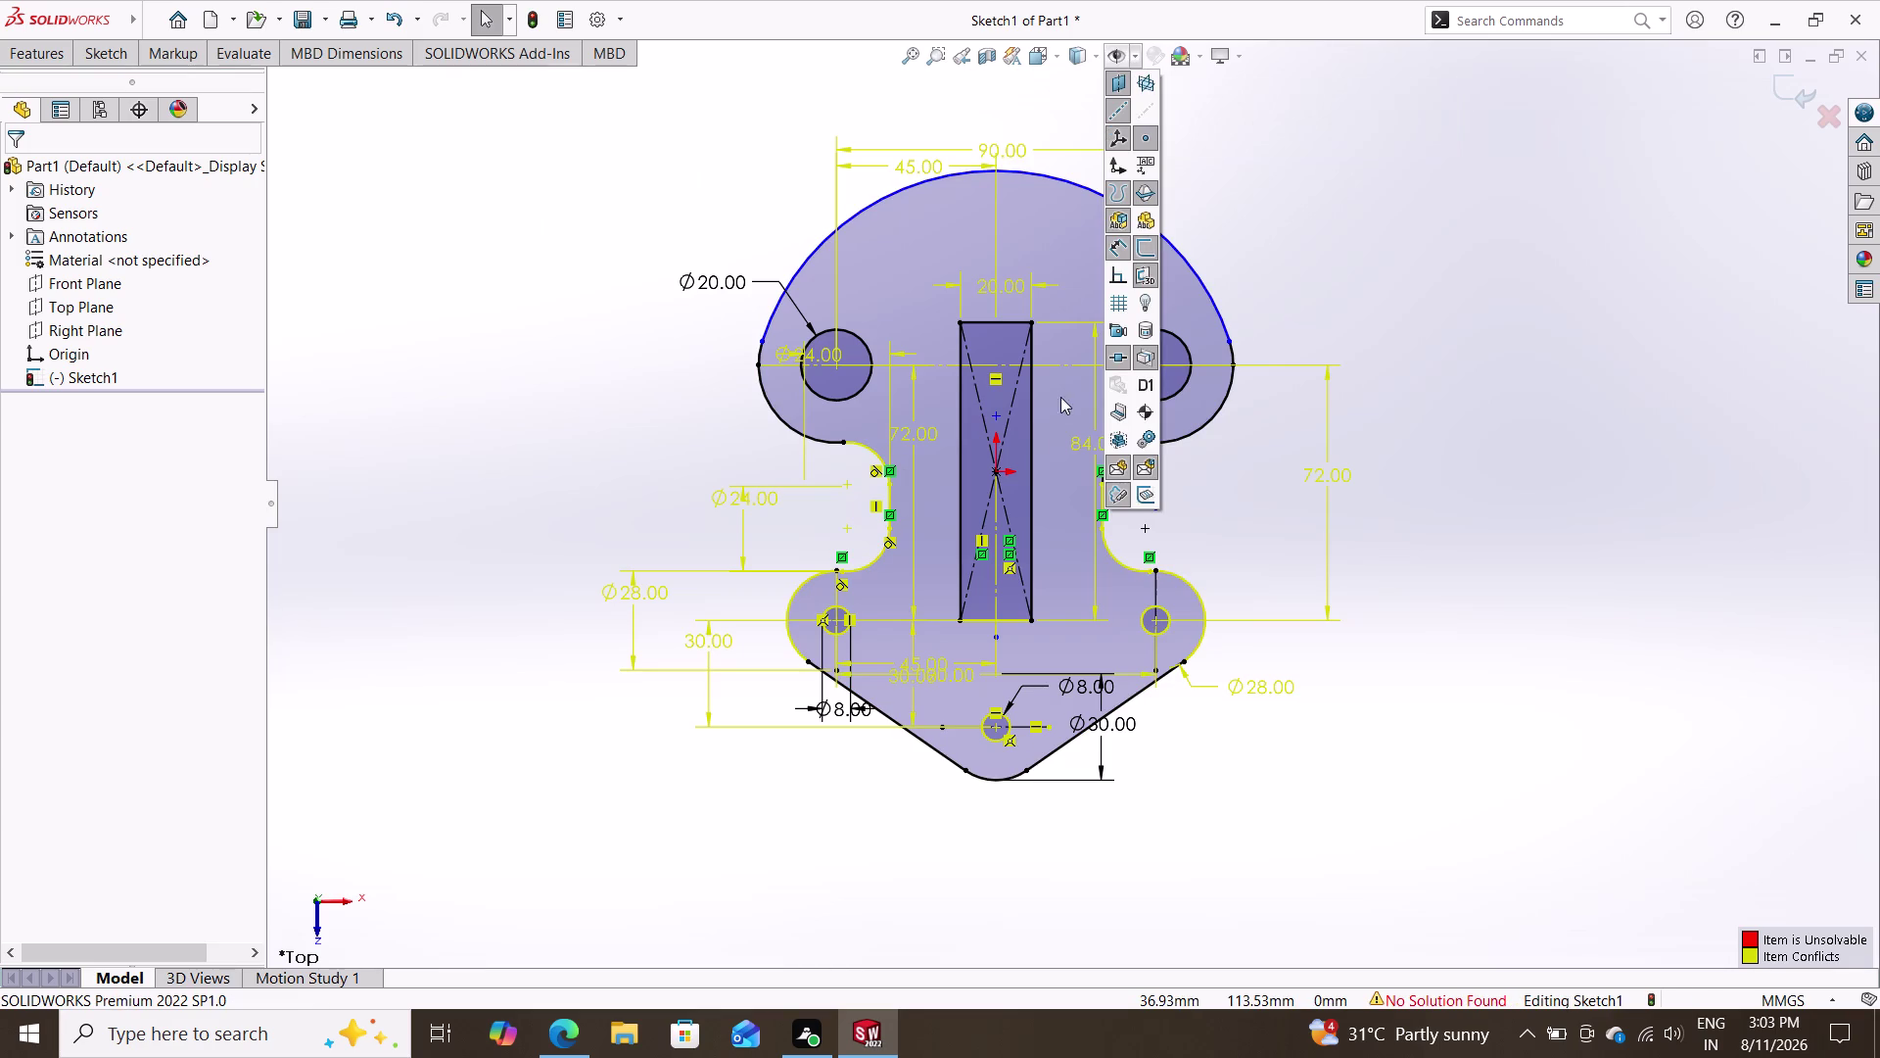
click(1122, 276)
click(1122, 277)
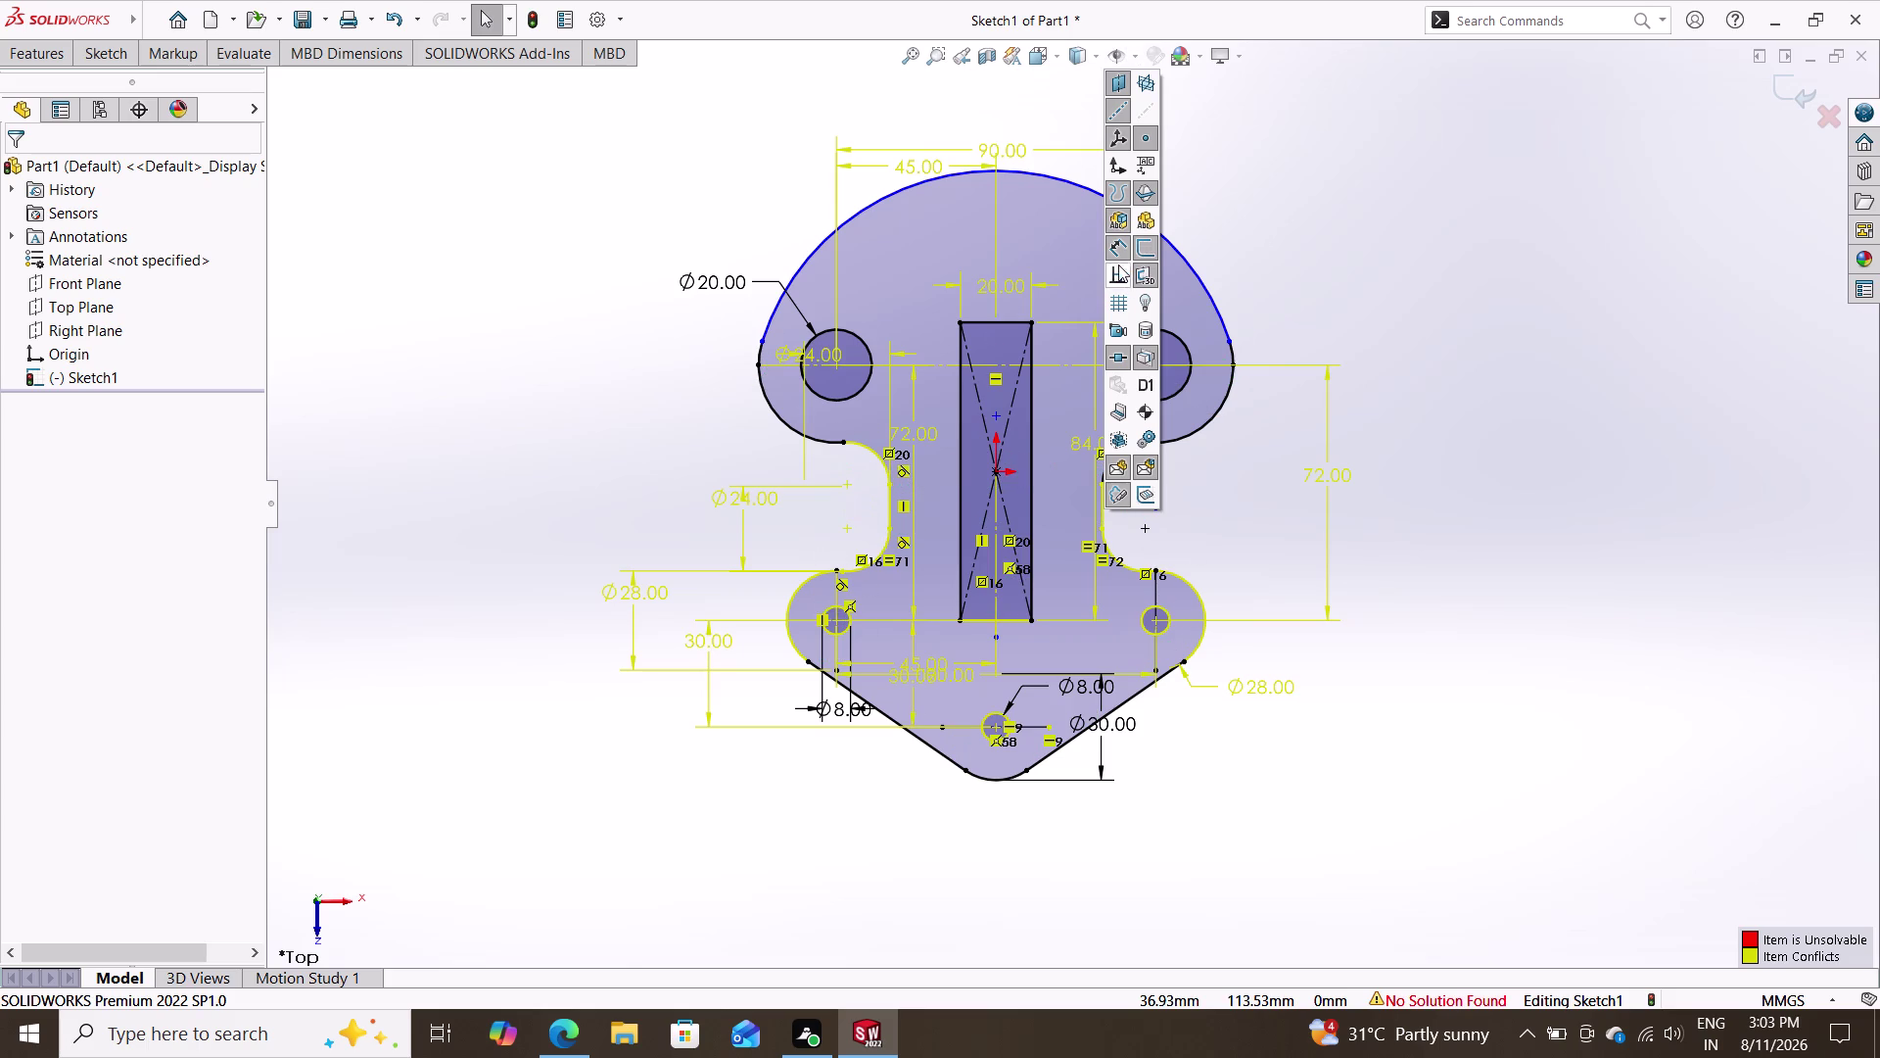
click(1115, 241)
click(1116, 240)
double_click(1222, 209)
drag(695, 115, 721, 834)
drag(747, 831, 1162, 888)
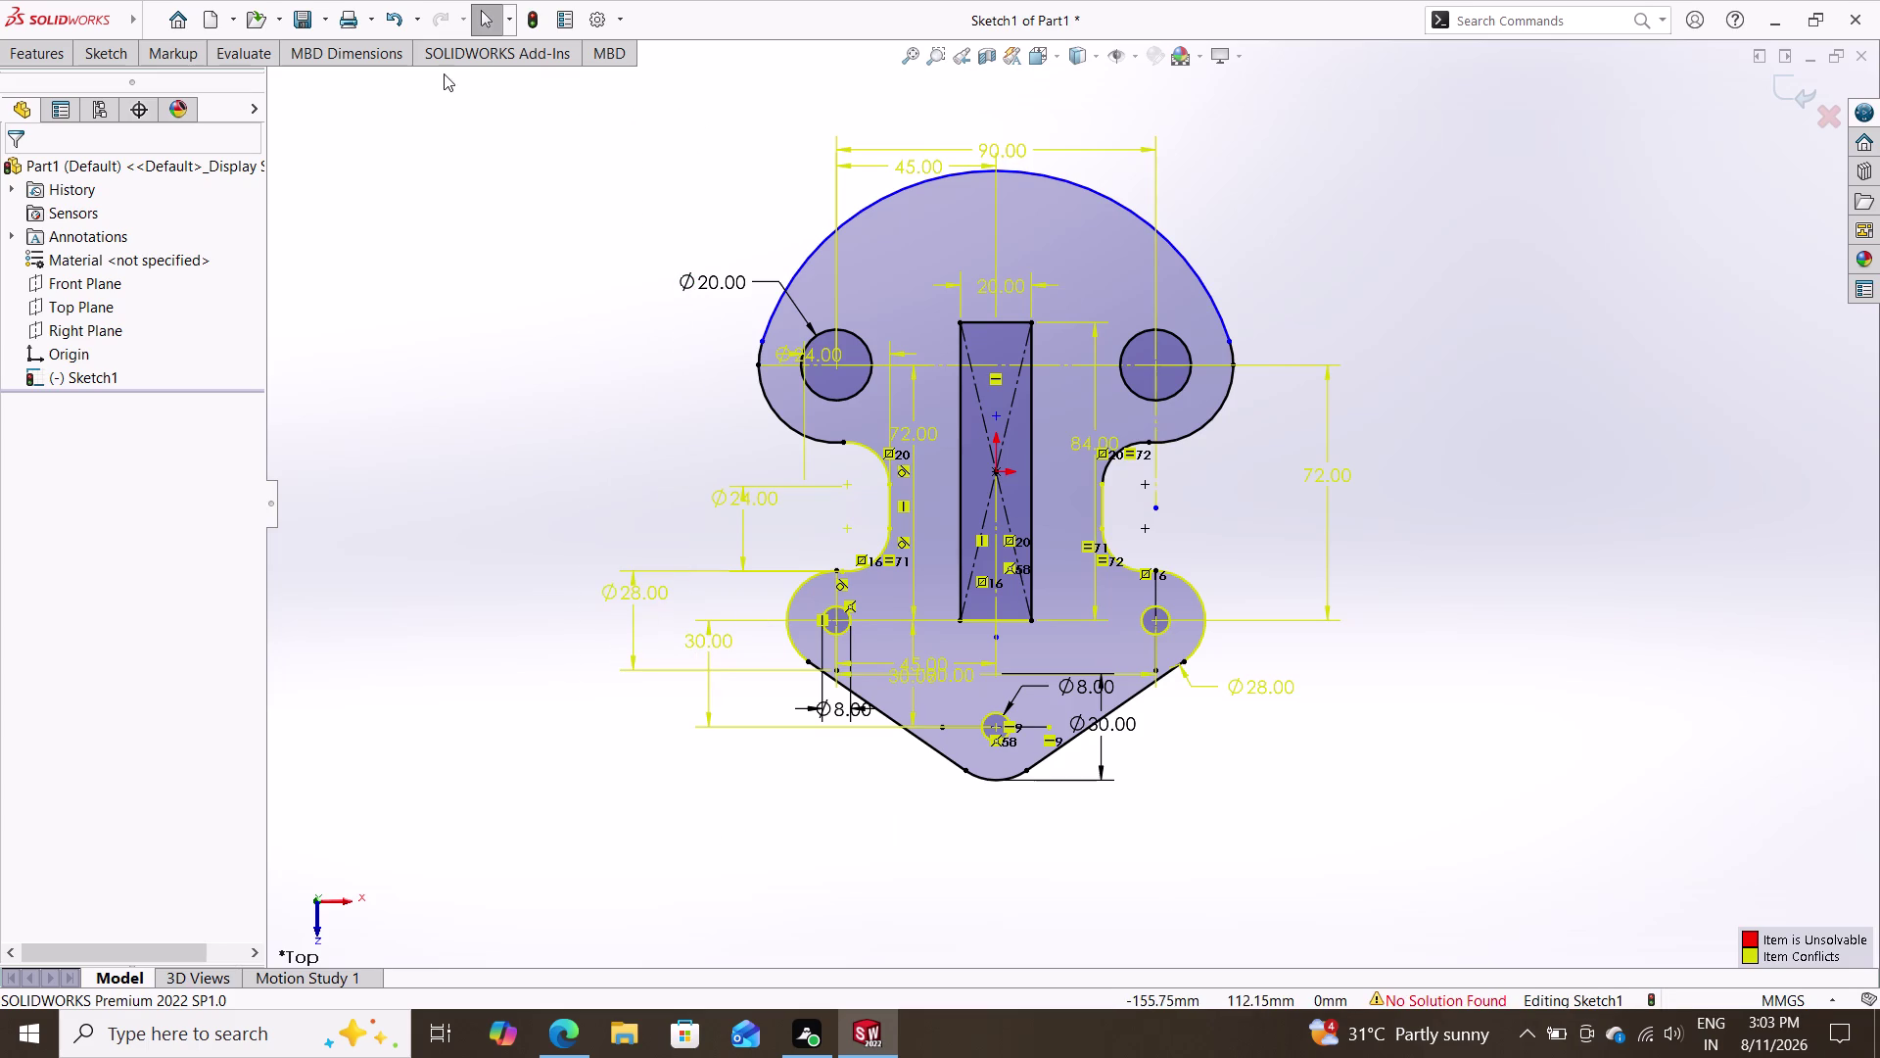
drag(463, 89, 1471, 868)
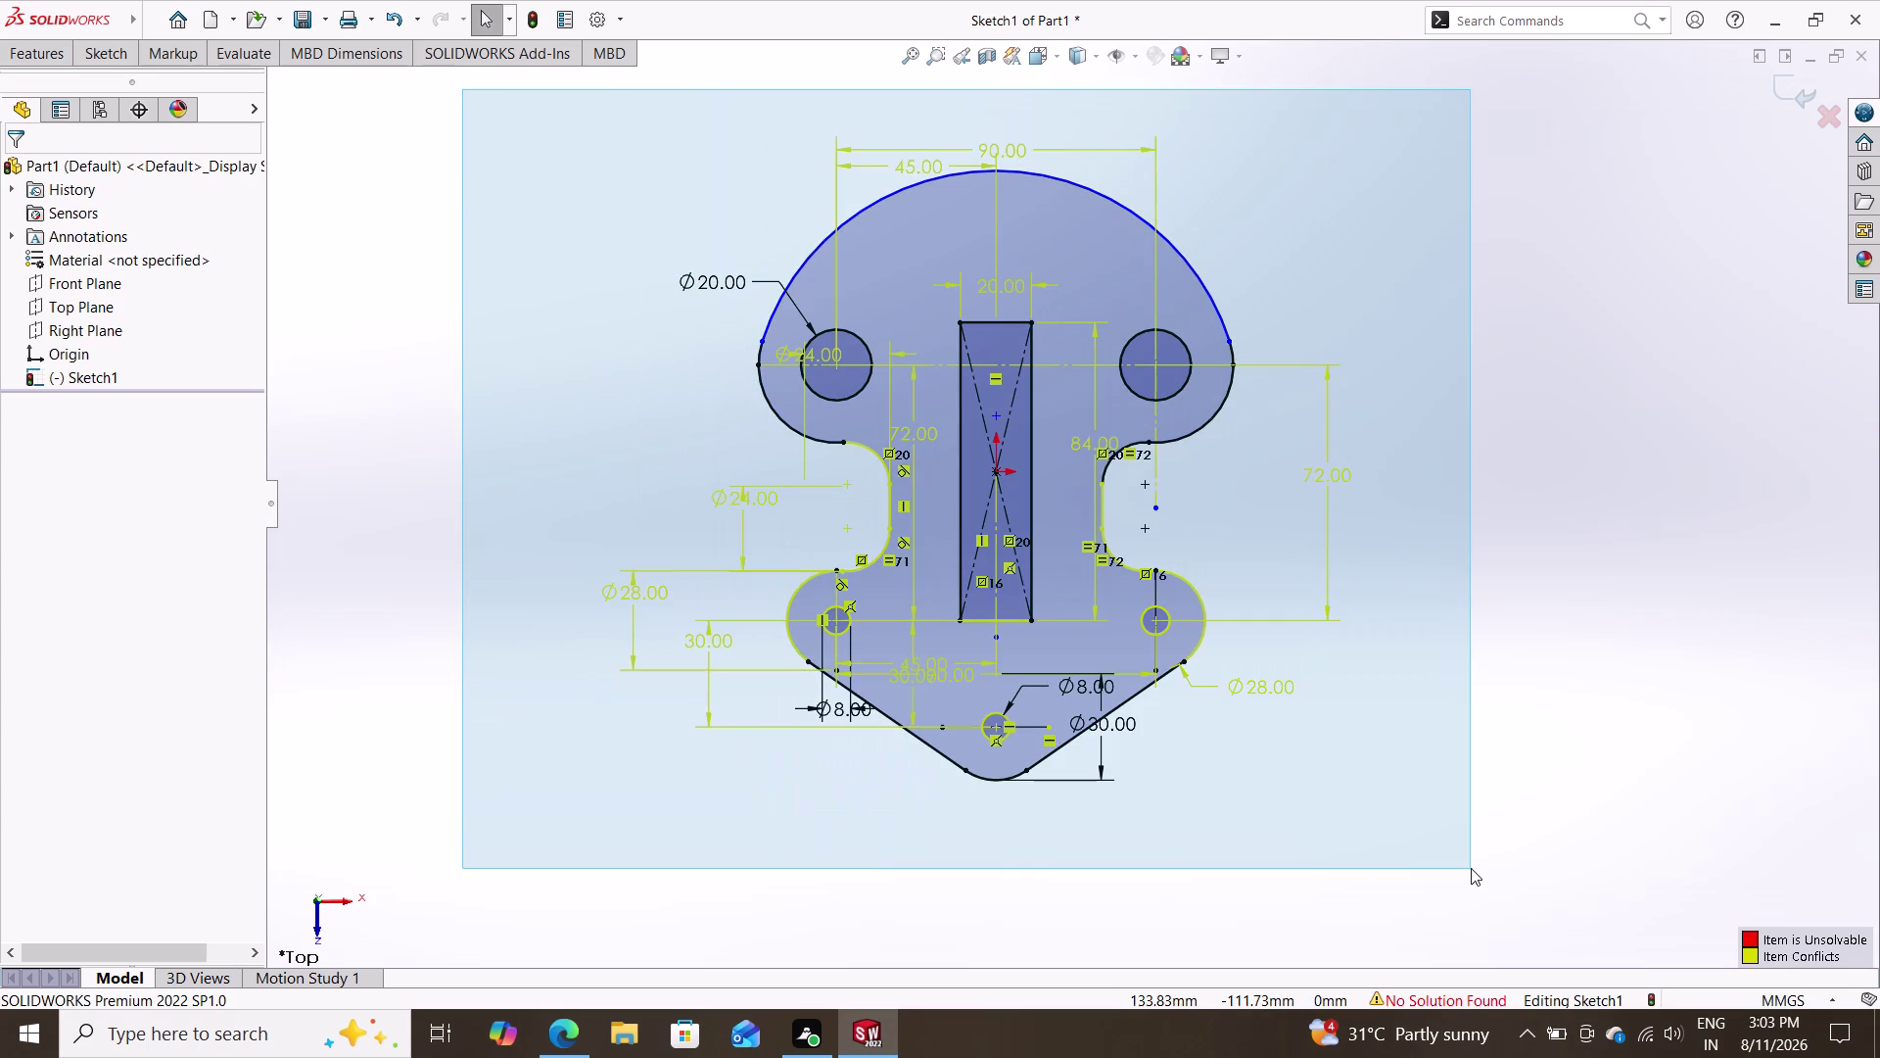
Delete the over-defining relations of all plate sketch entities via Display/Delete Relations.
drag(1470, 868, 1480, 875)
right_click(1414, 825)
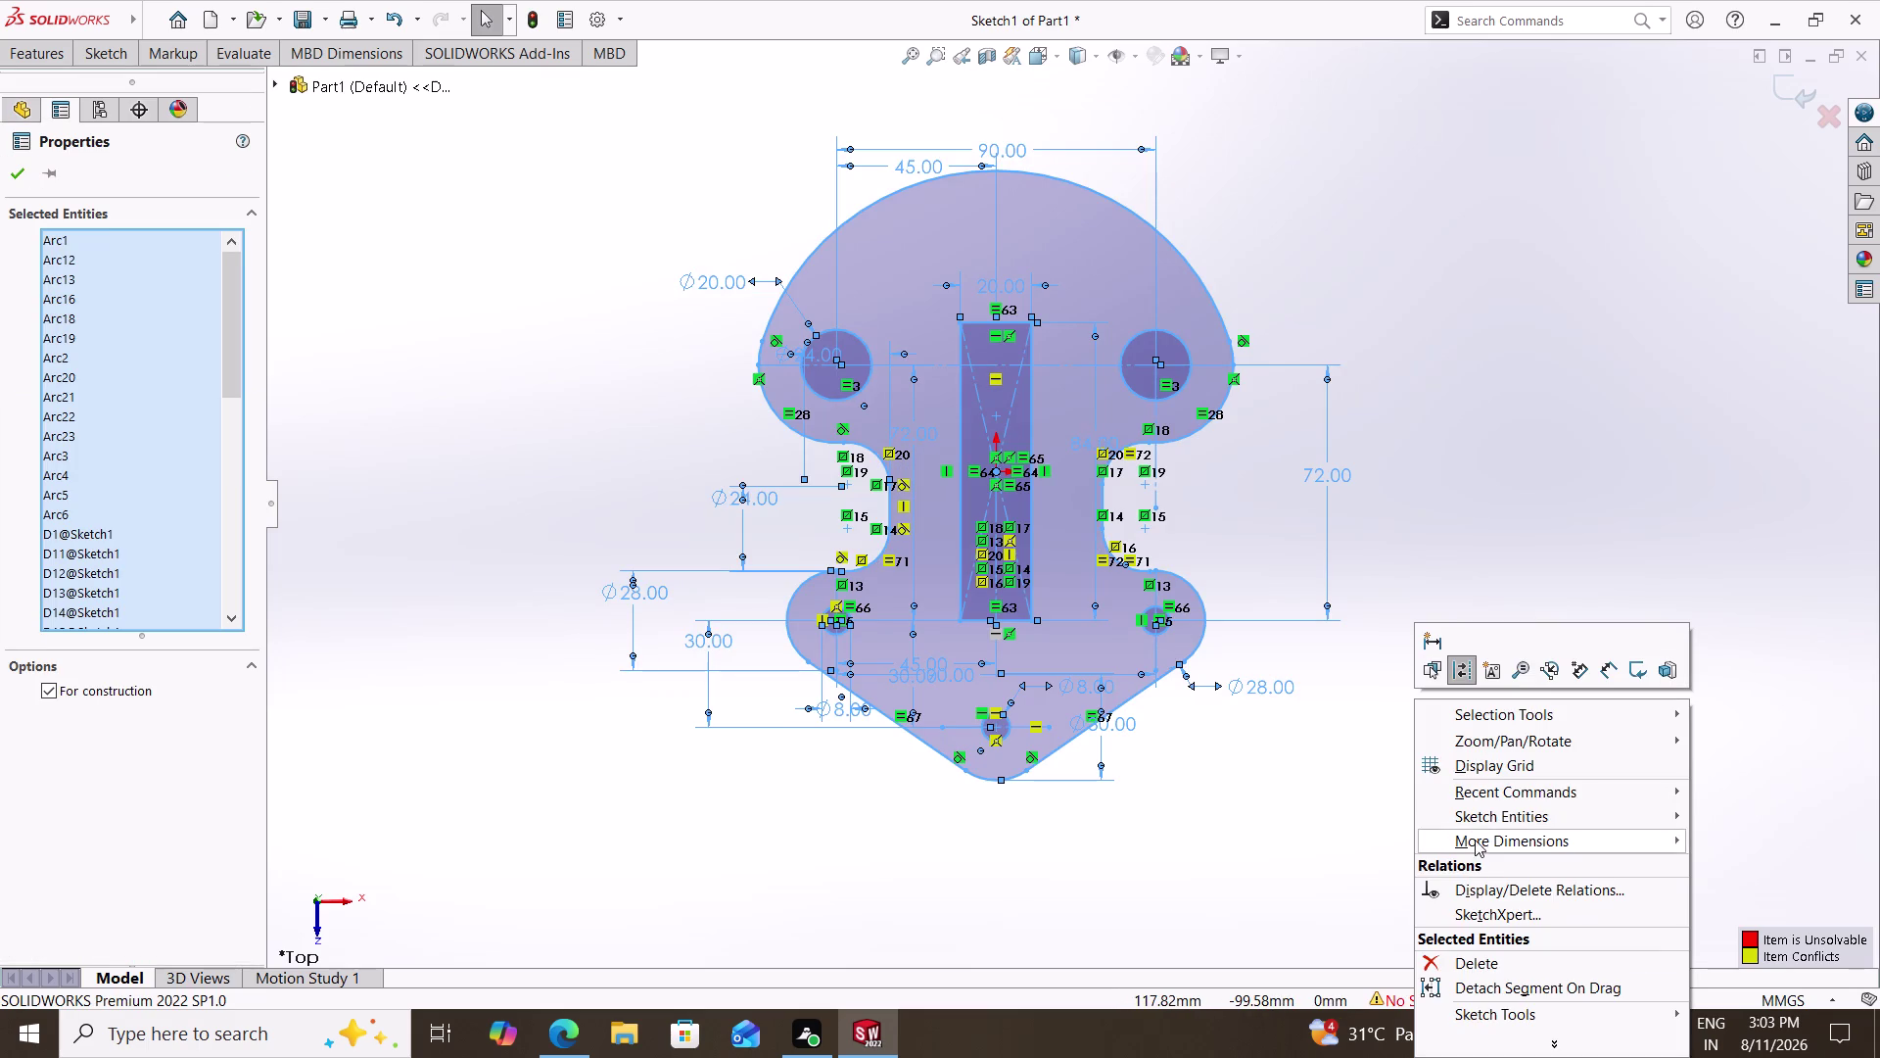
click(1481, 882)
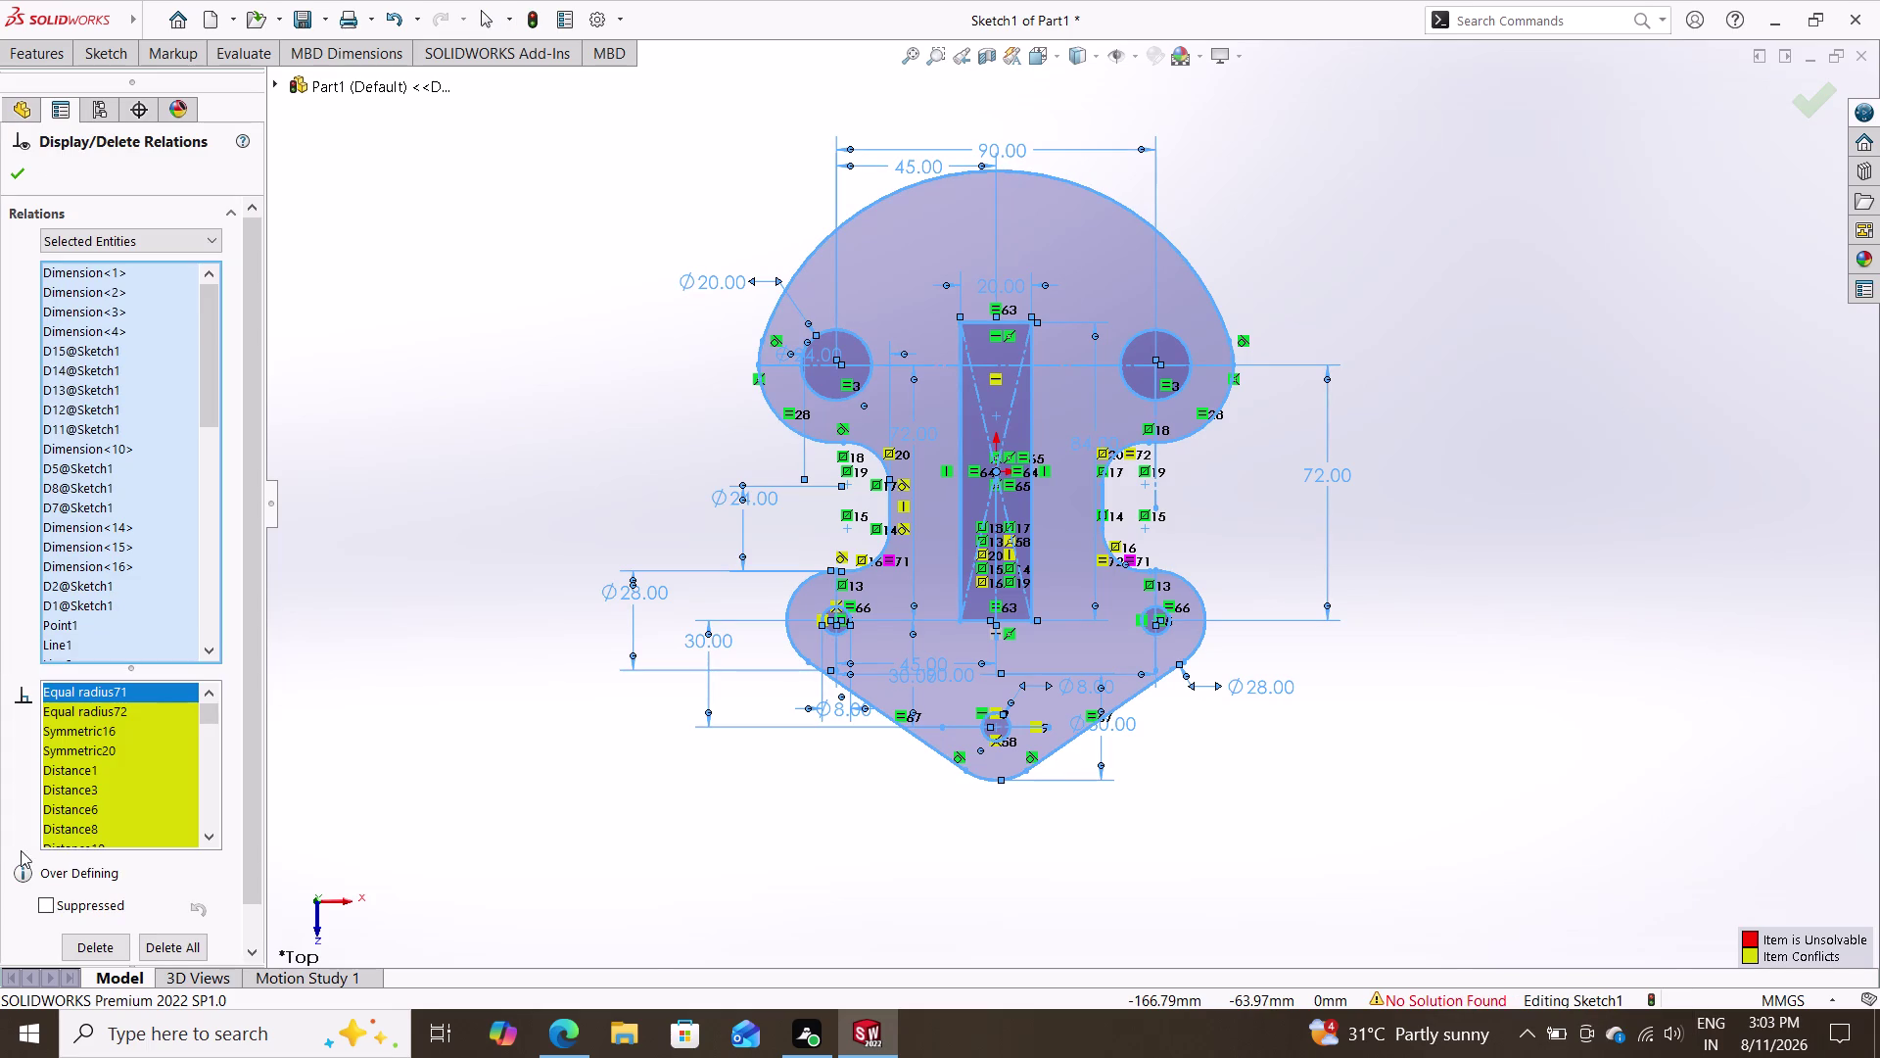
click(44, 906)
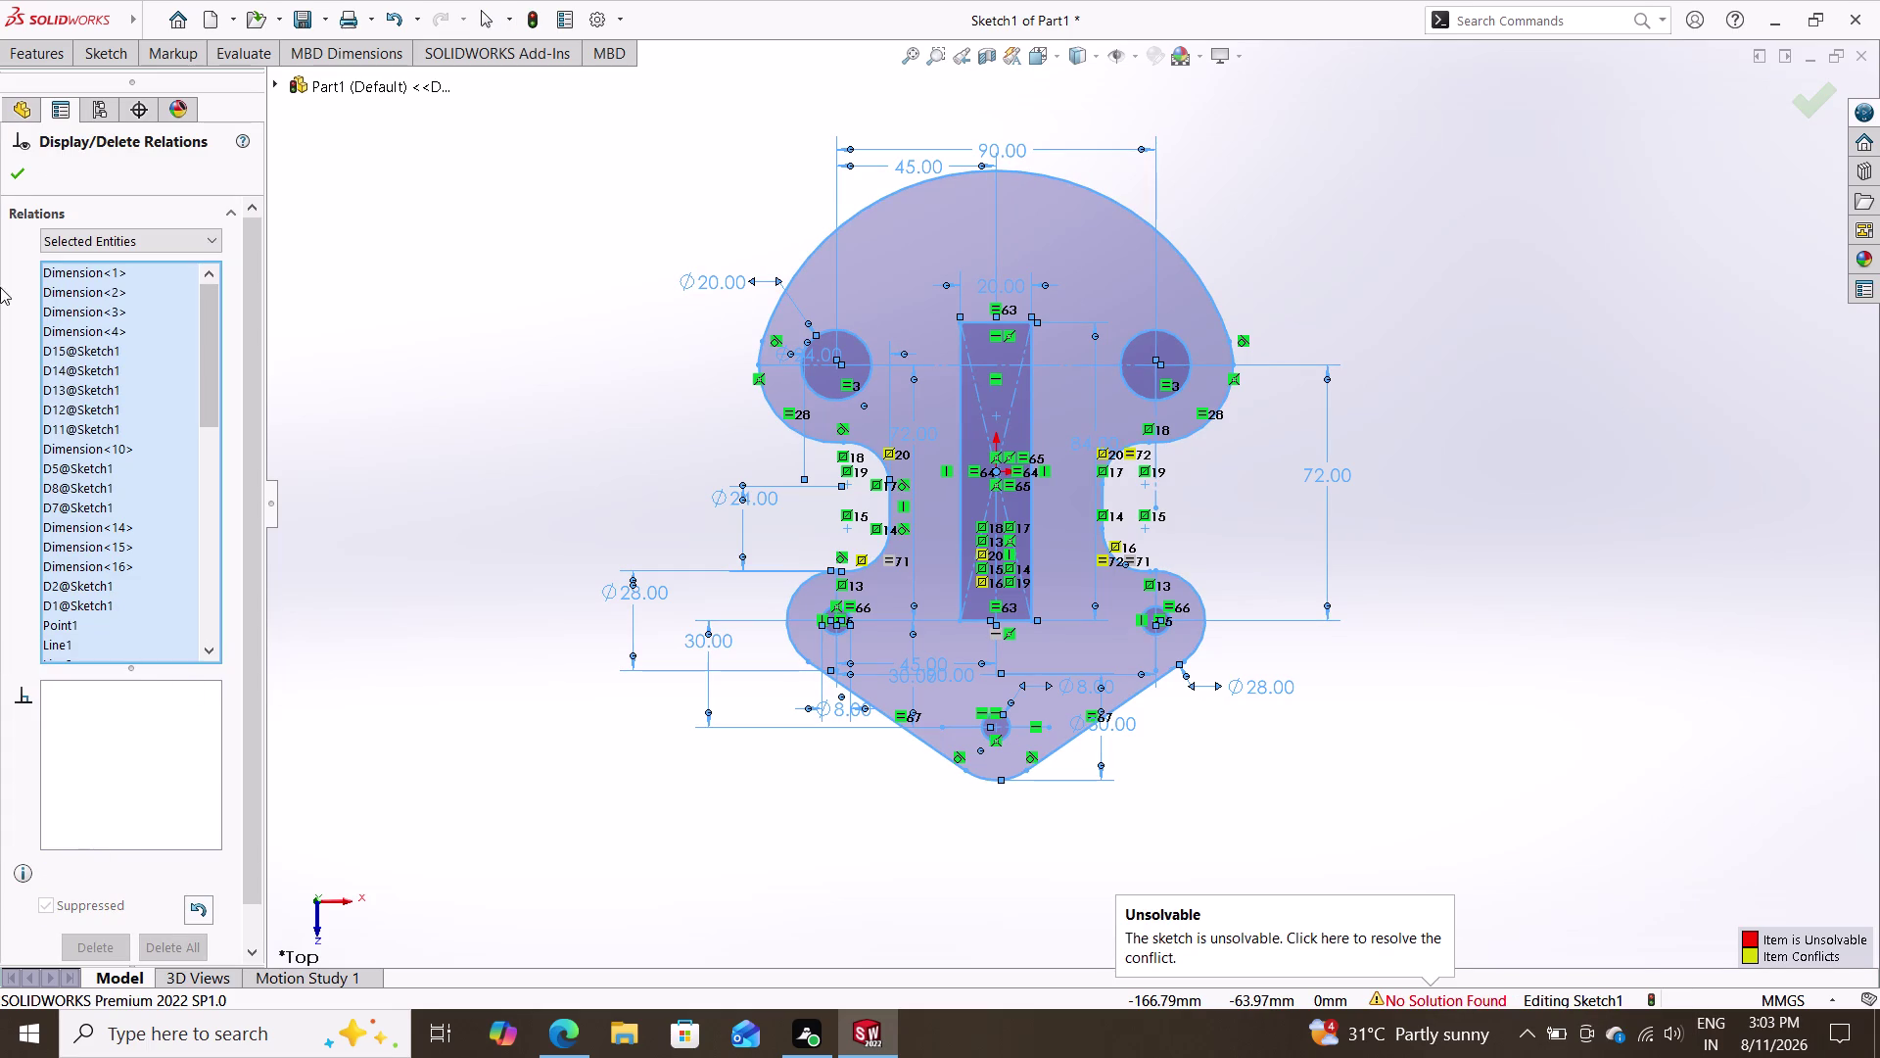
click(8, 174)
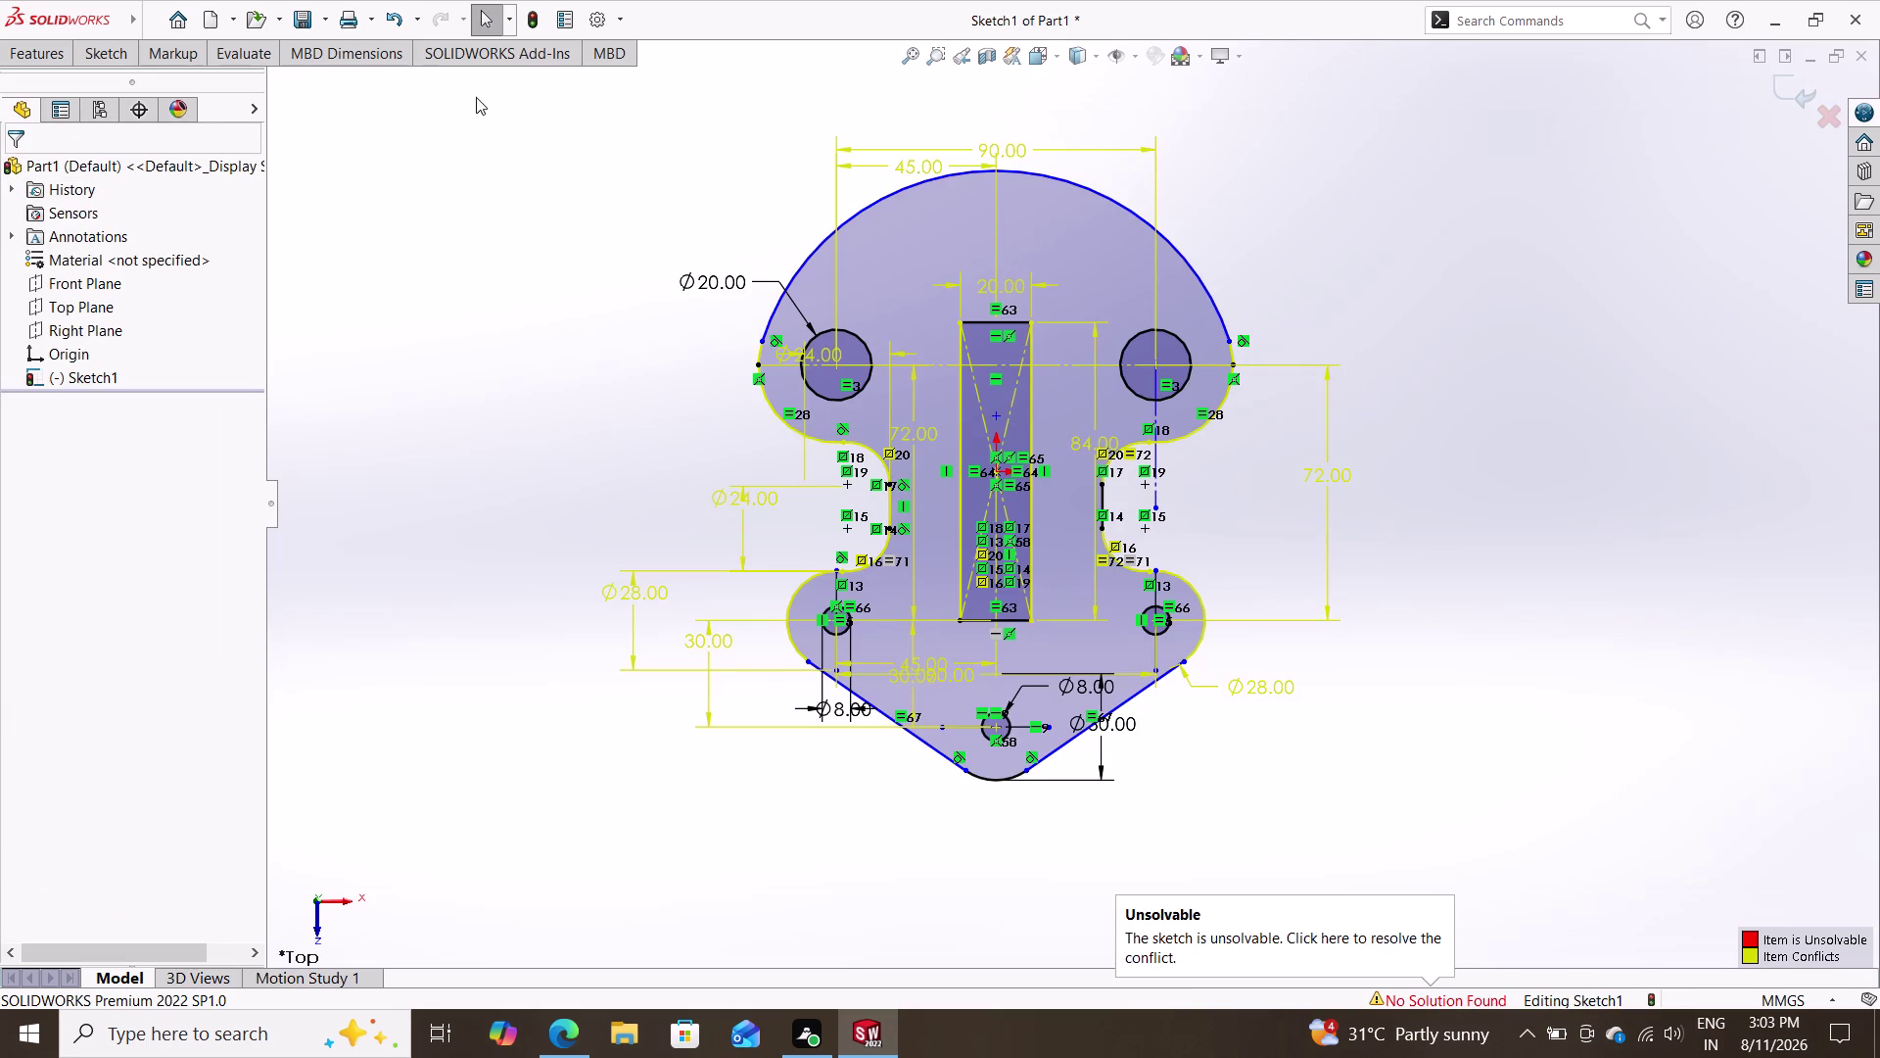
Reselect the whole sketch and turn on the sketch grid with Display Grid.
drag(530, 127, 1344, 863)
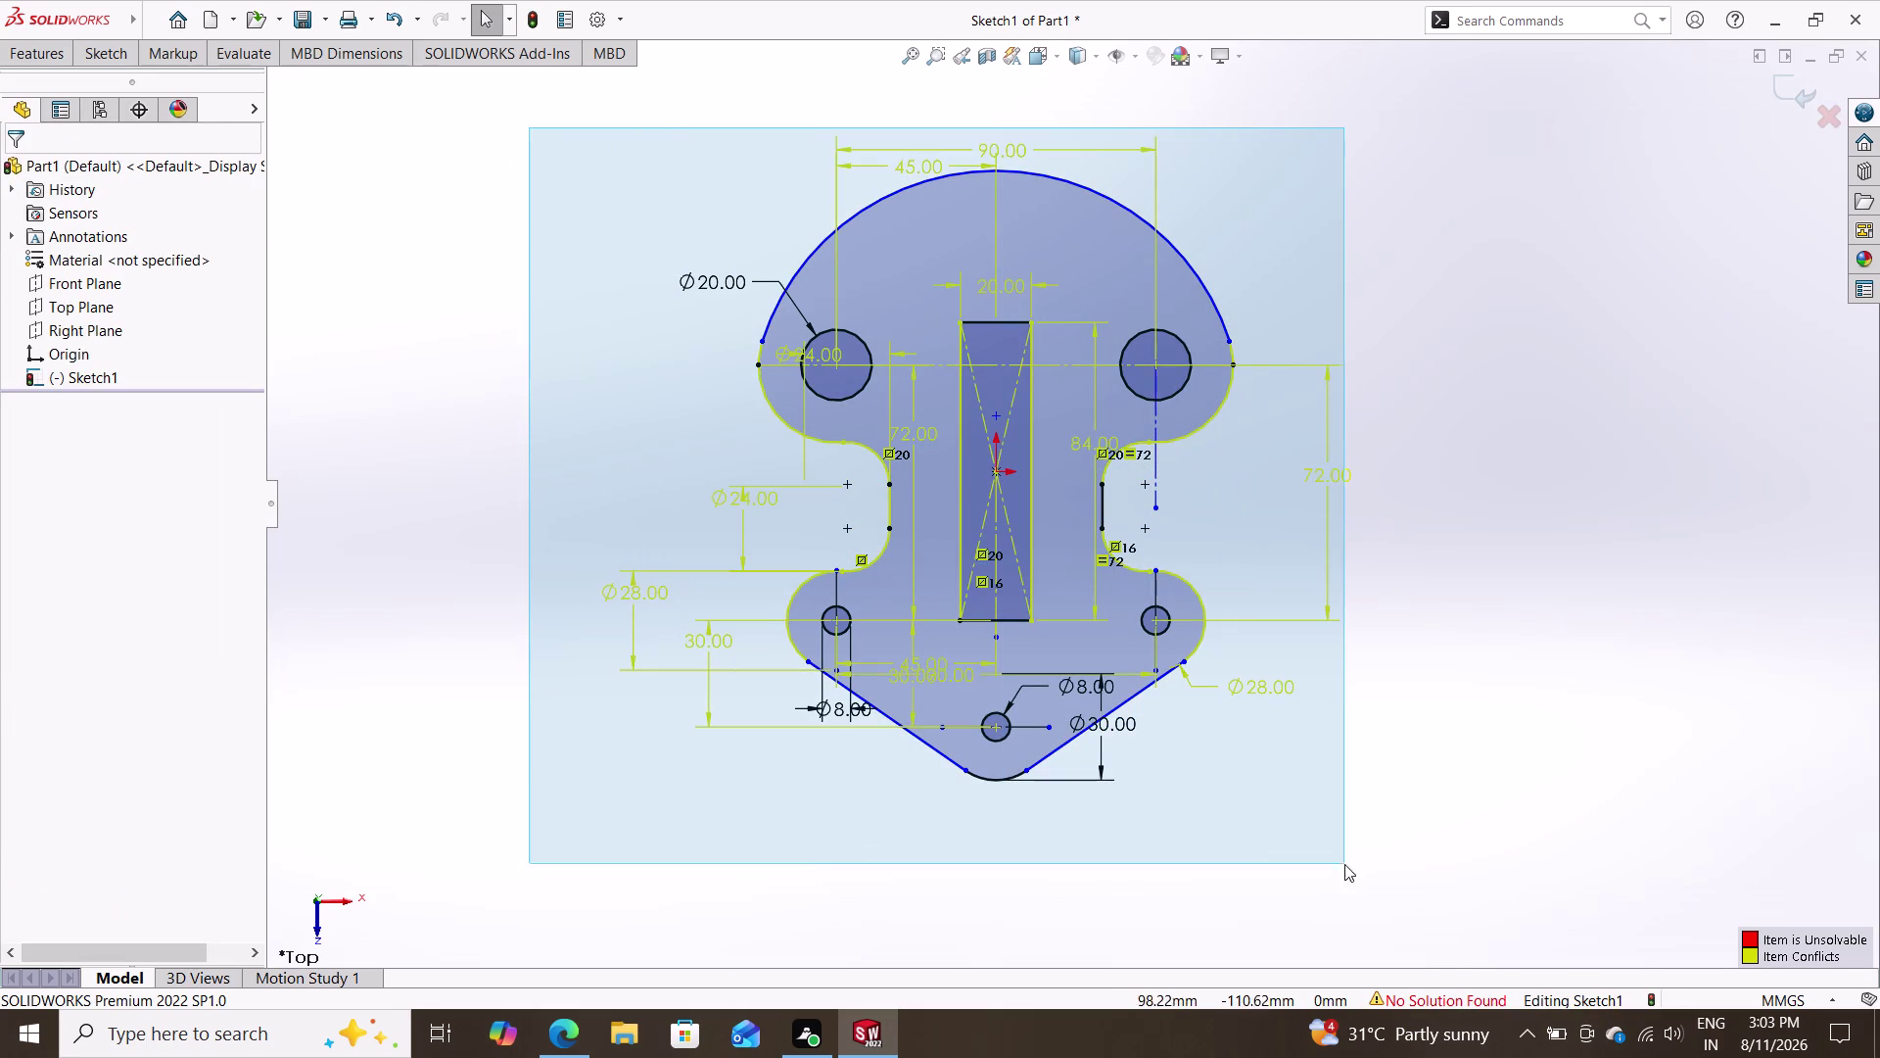
drag(1345, 863, 1390, 896)
click(1390, 897)
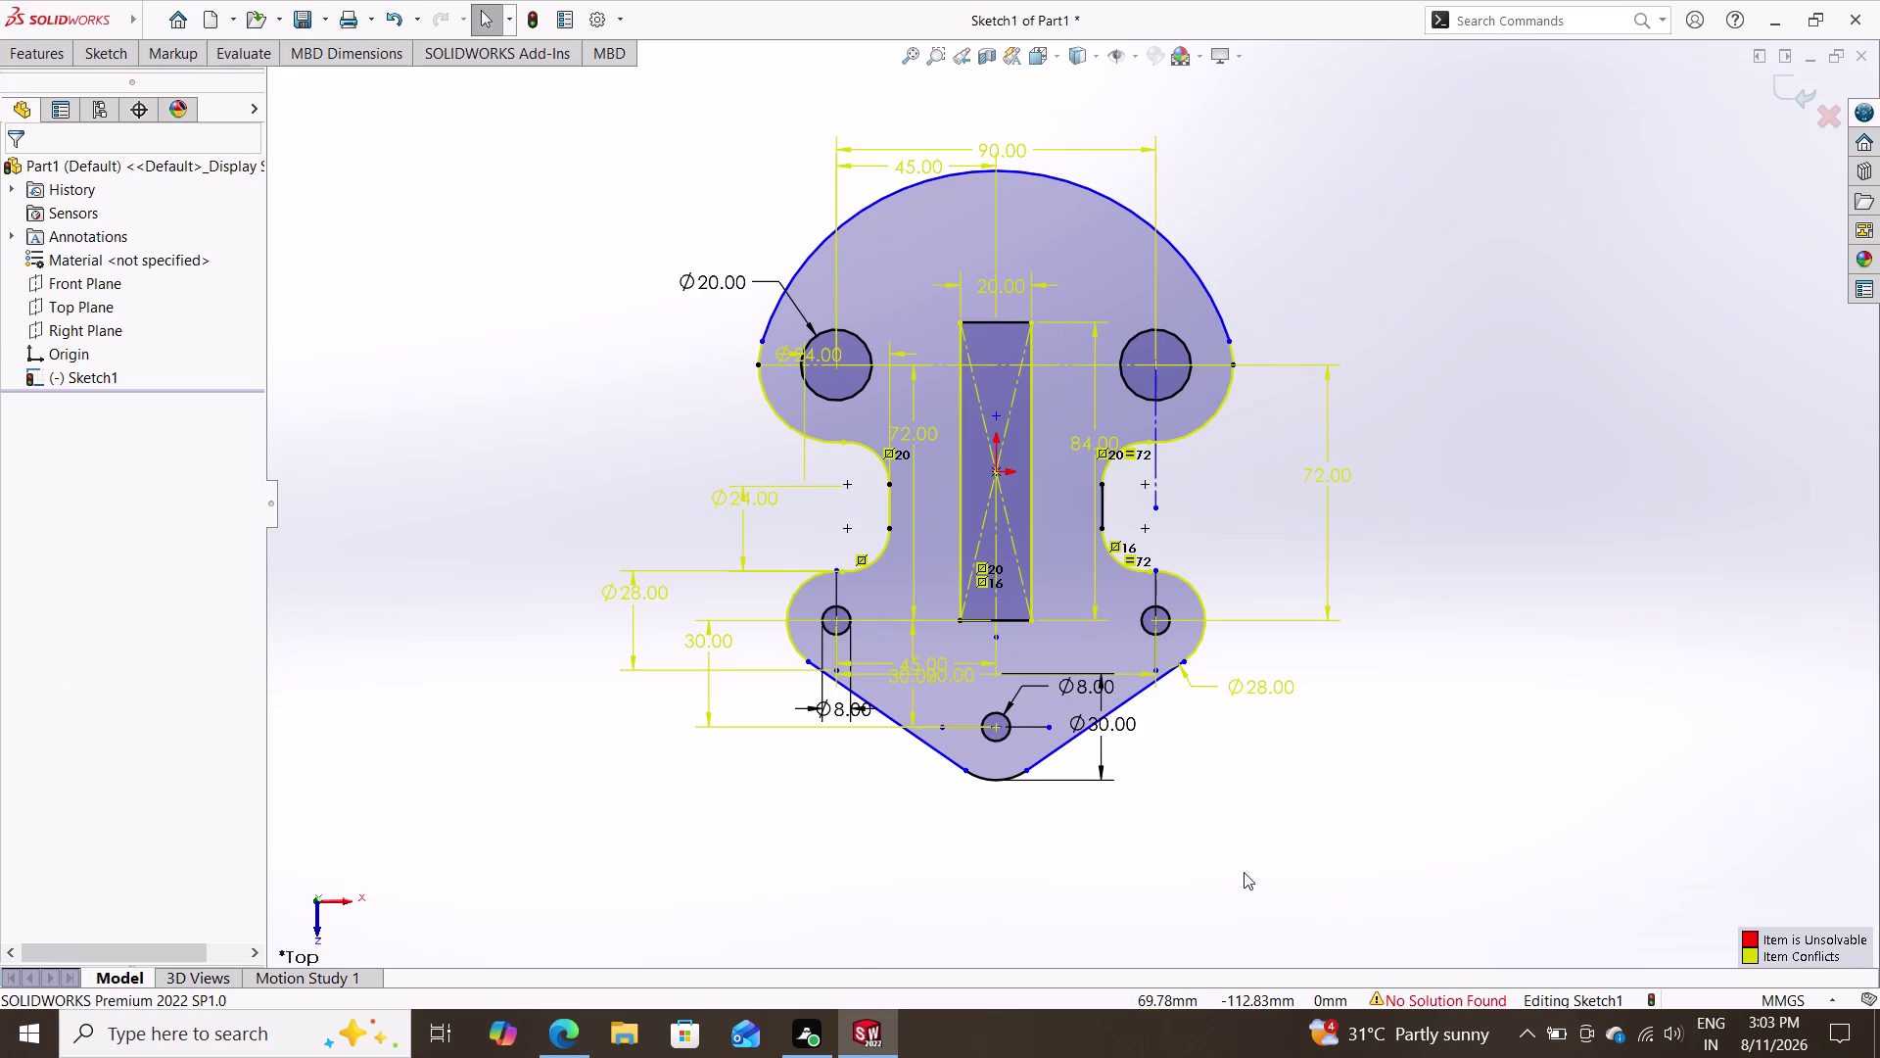
drag(514, 103, 1098, 861)
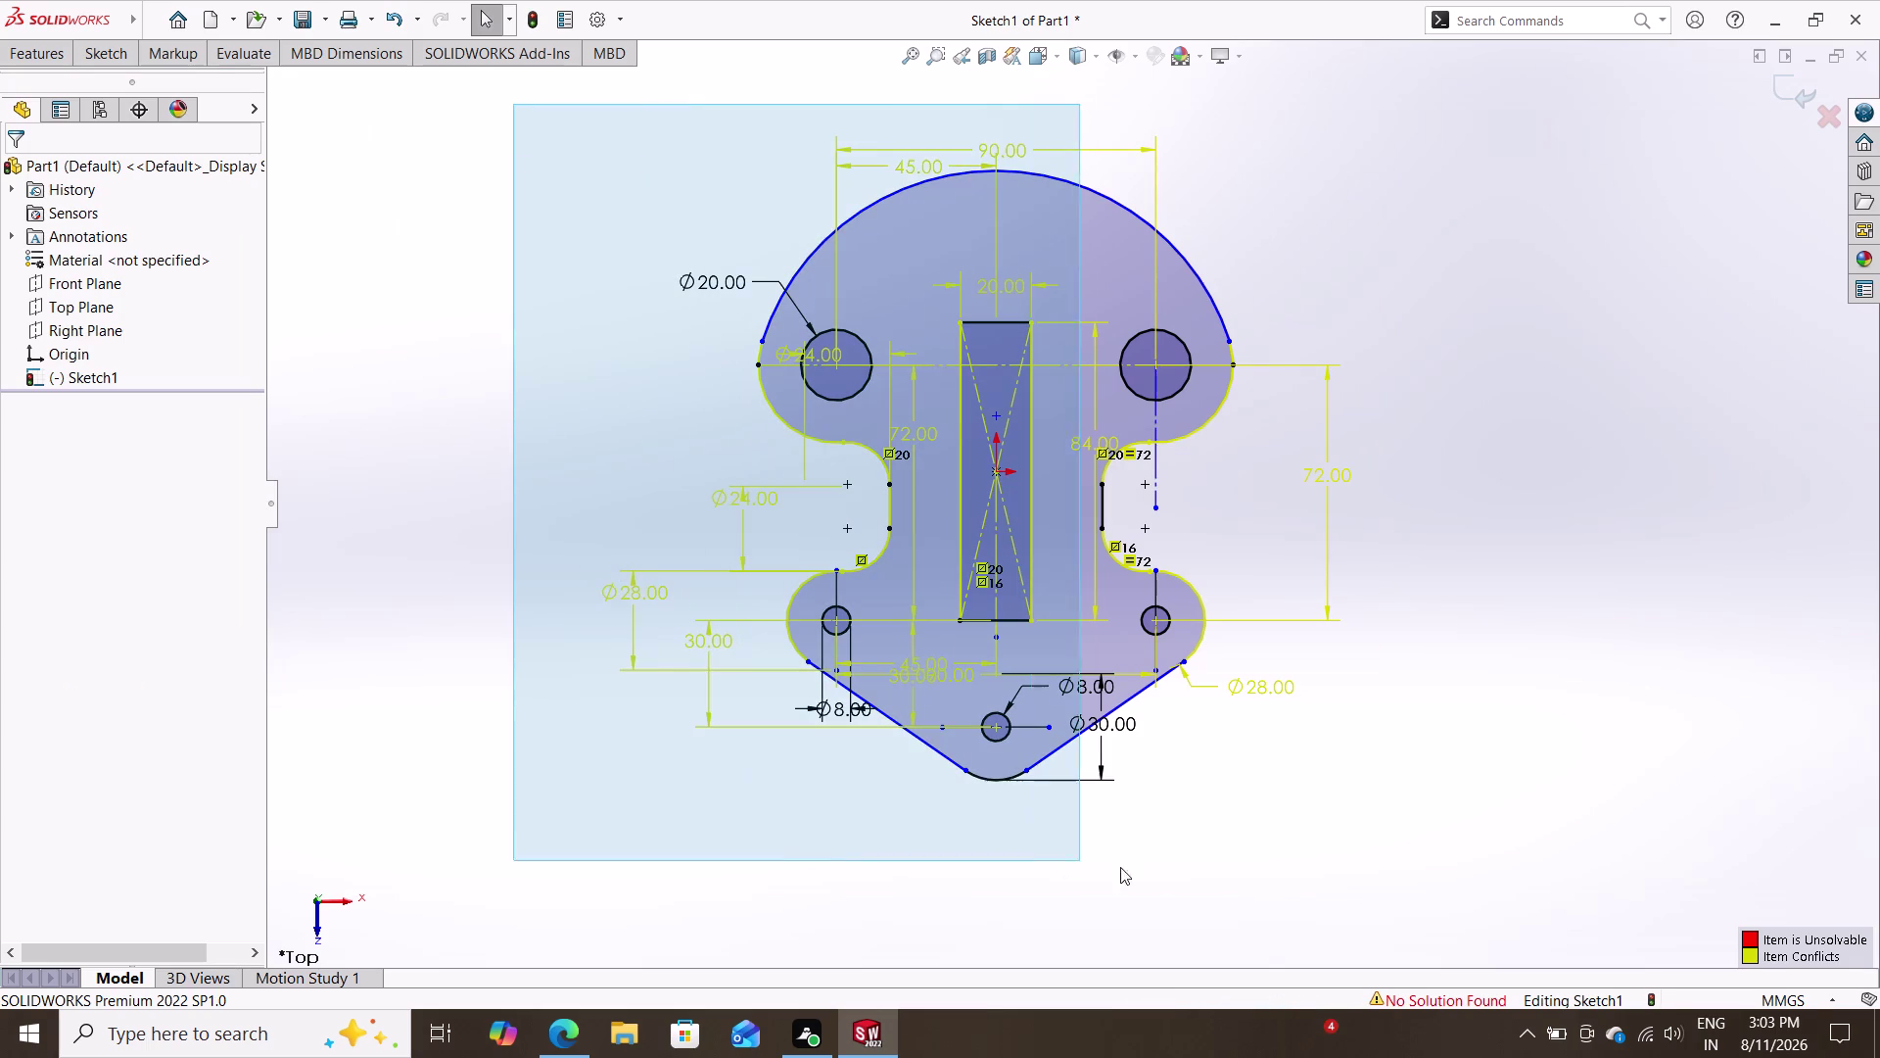
drag(1097, 862, 1448, 872)
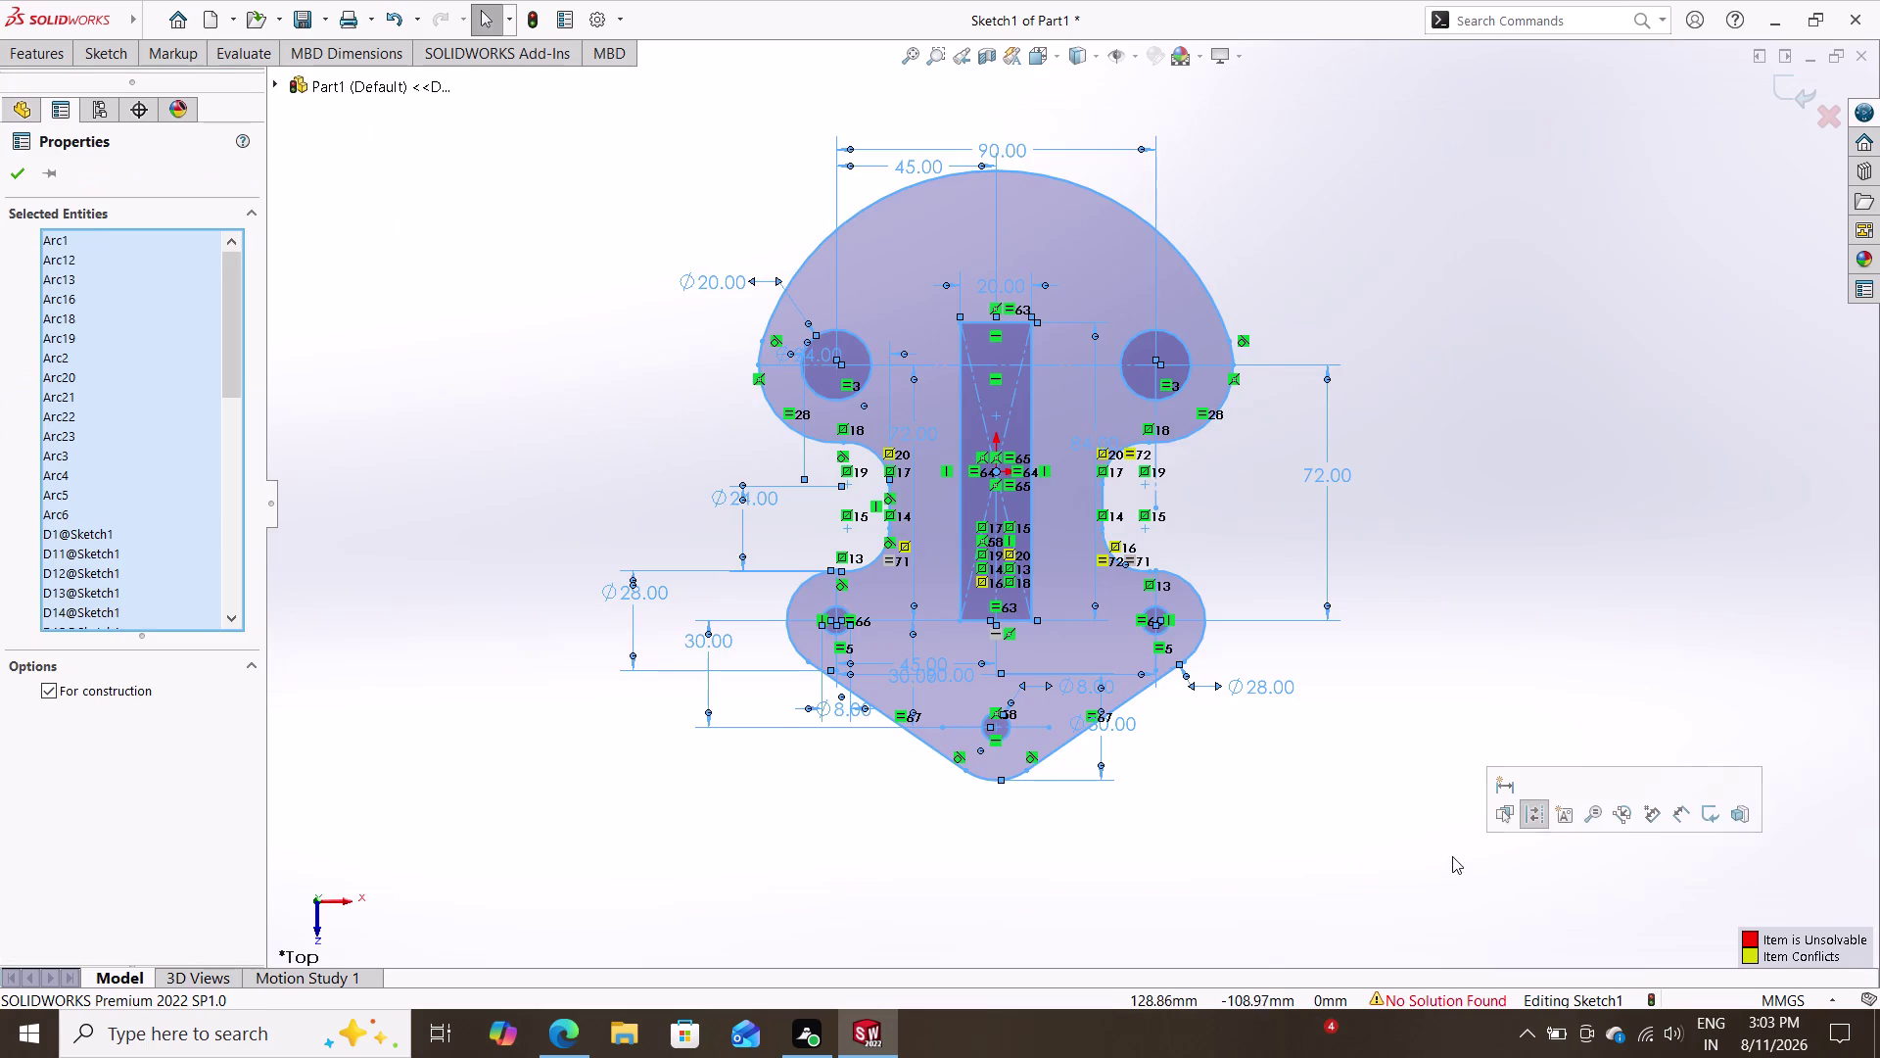
right_click(1373, 824)
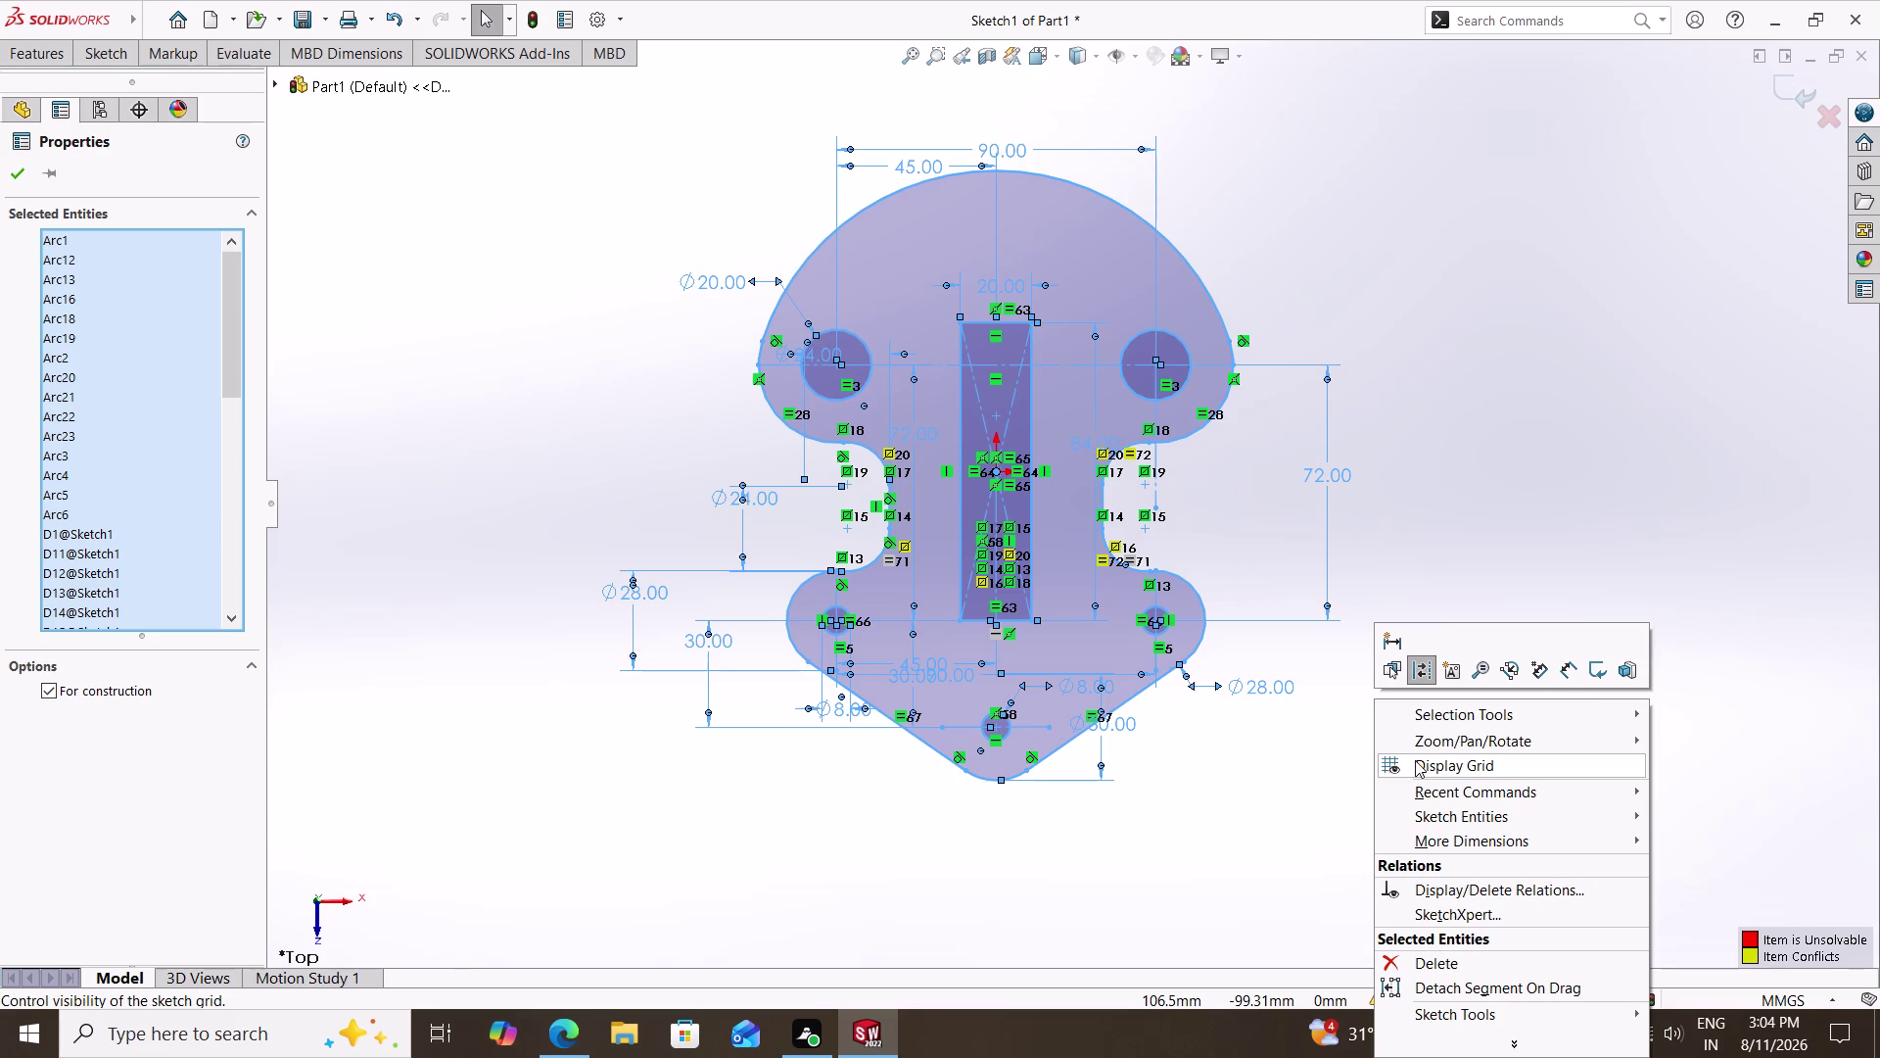
click(1415, 760)
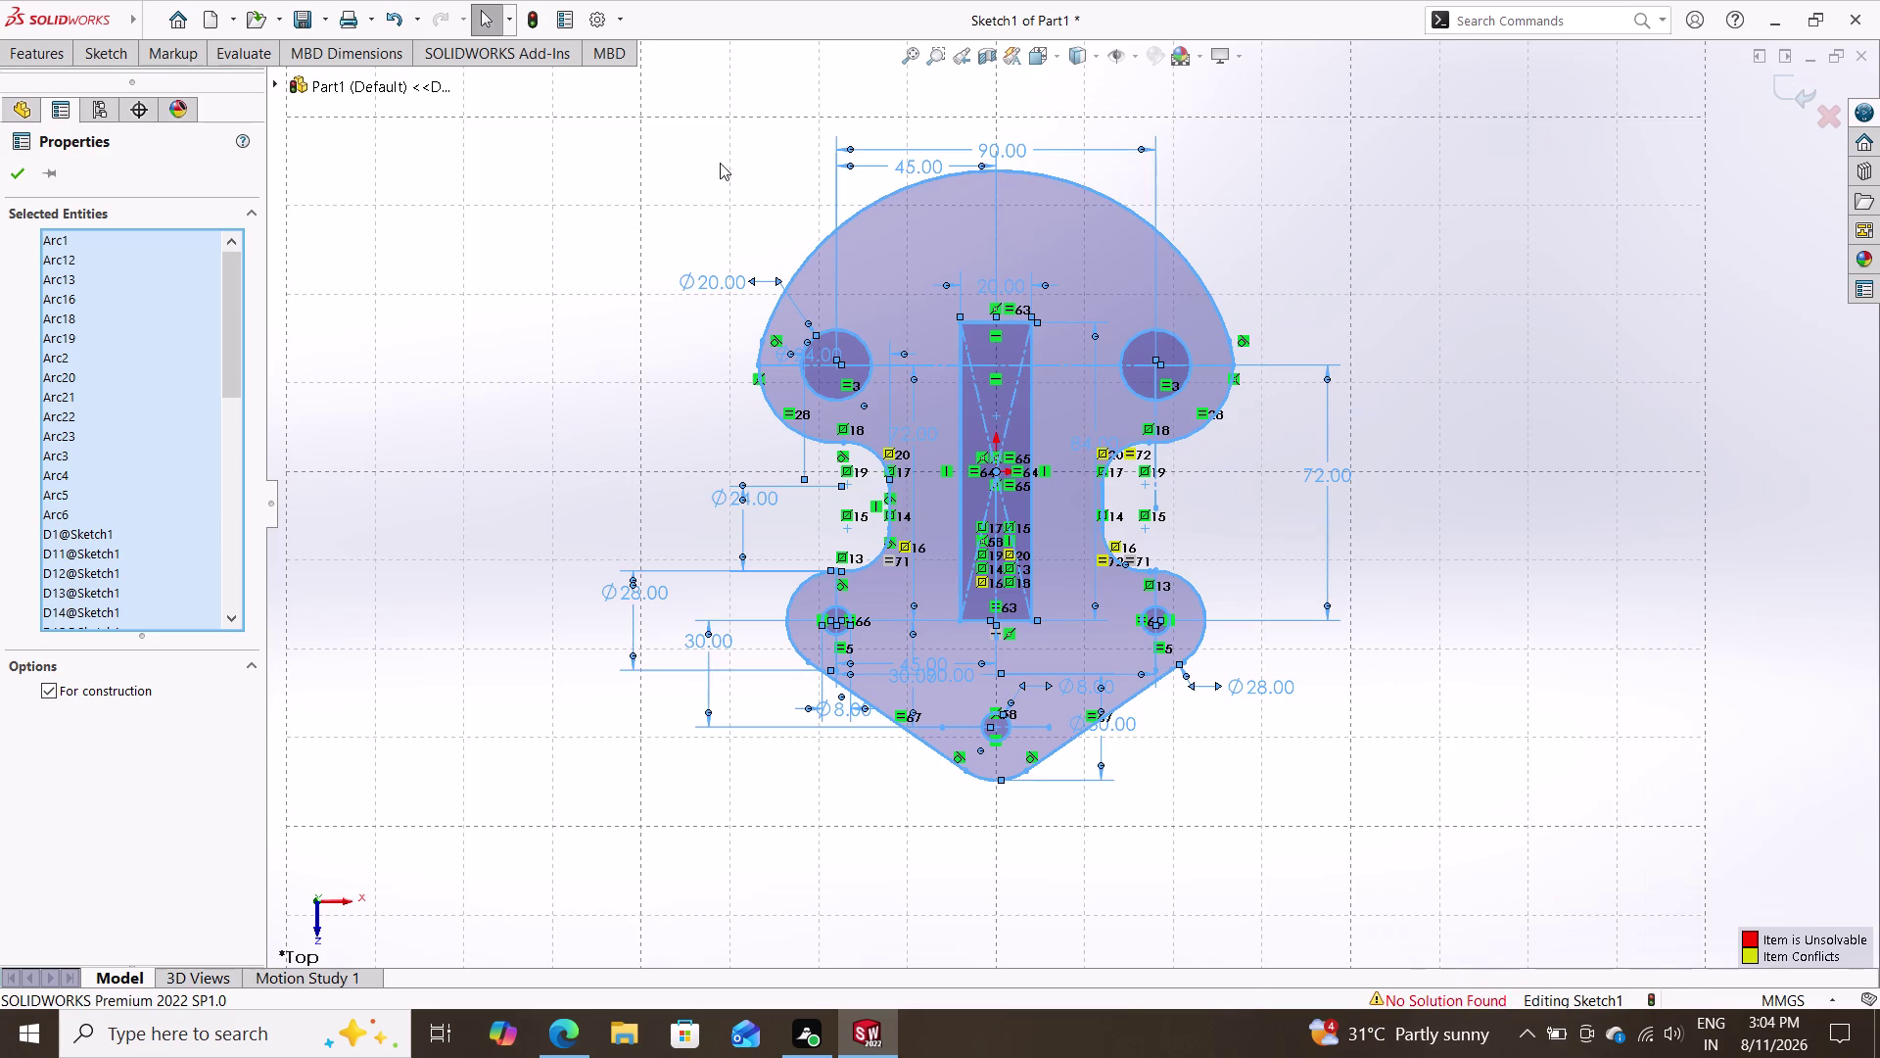
Clear the selection and exit the sketch back to part editing.
drag(638, 163, 1148, 962)
drag(1196, 926, 1208, 913)
drag(1231, 876, 1369, 787)
double_click(1371, 781)
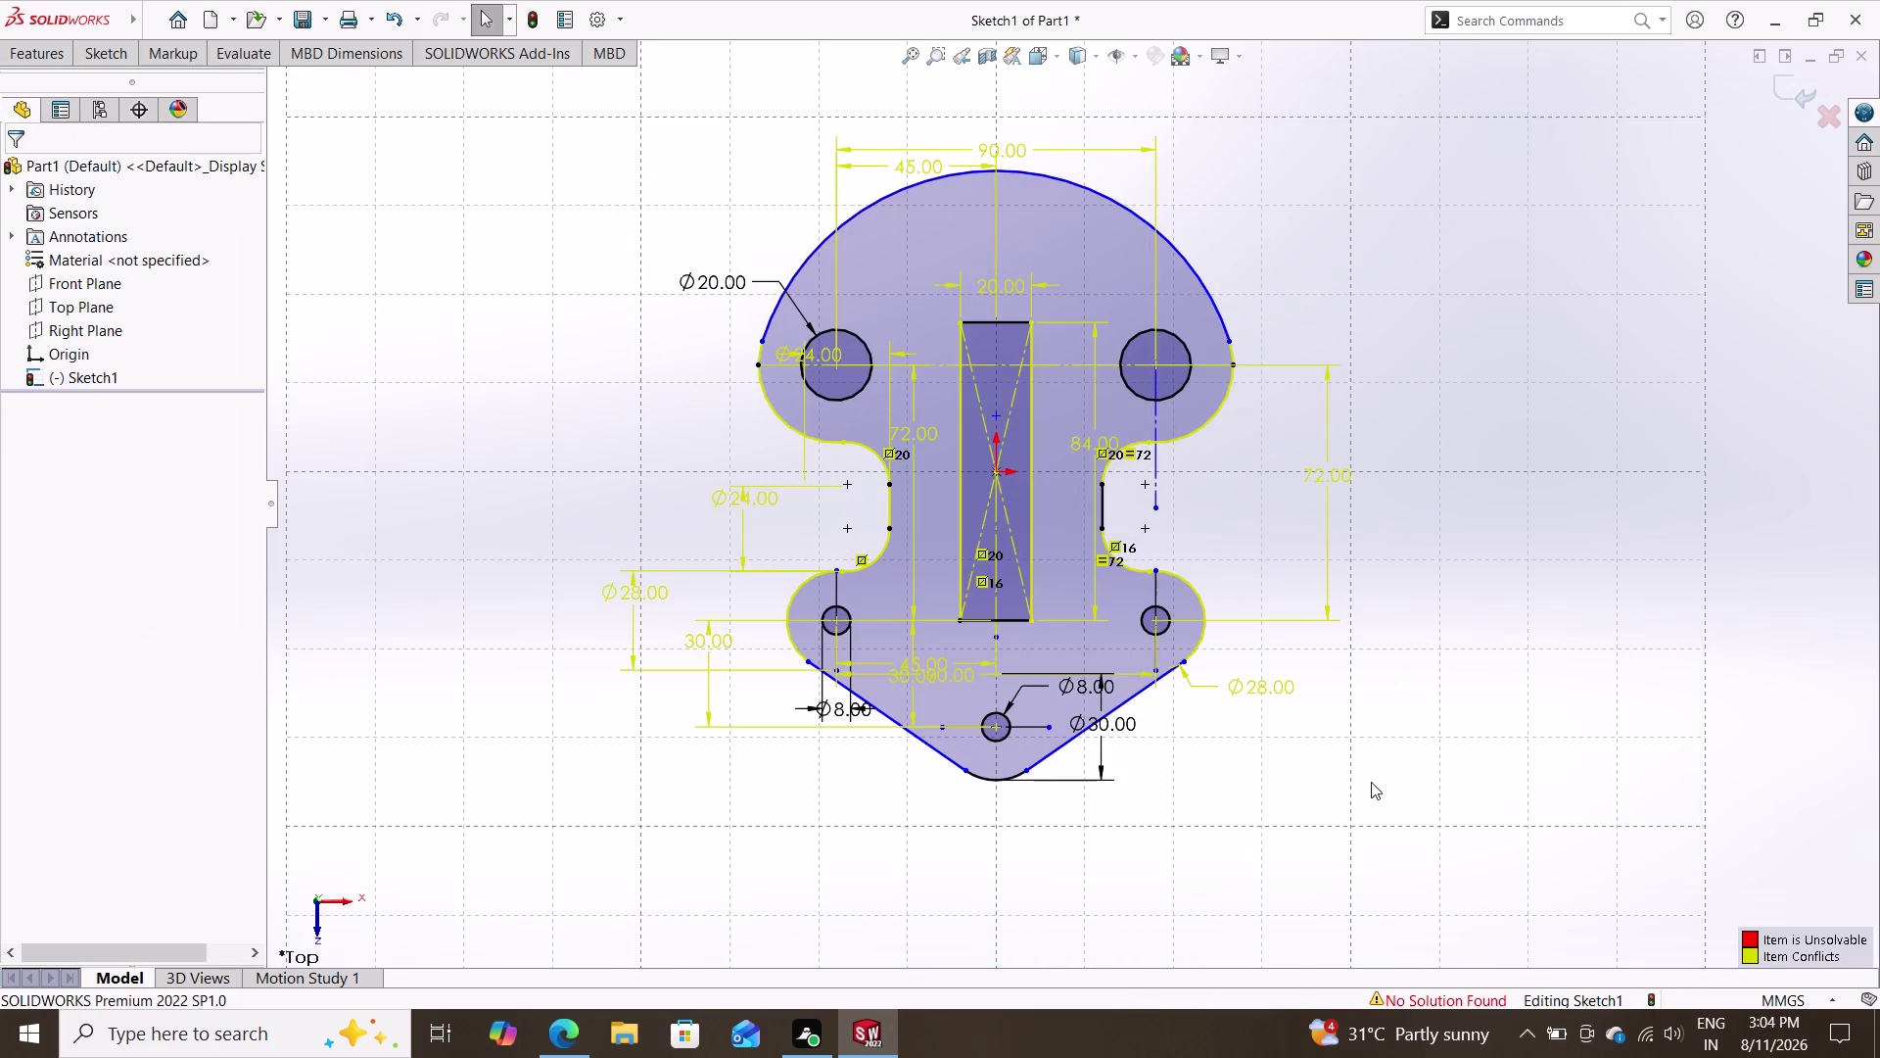
click(708, 211)
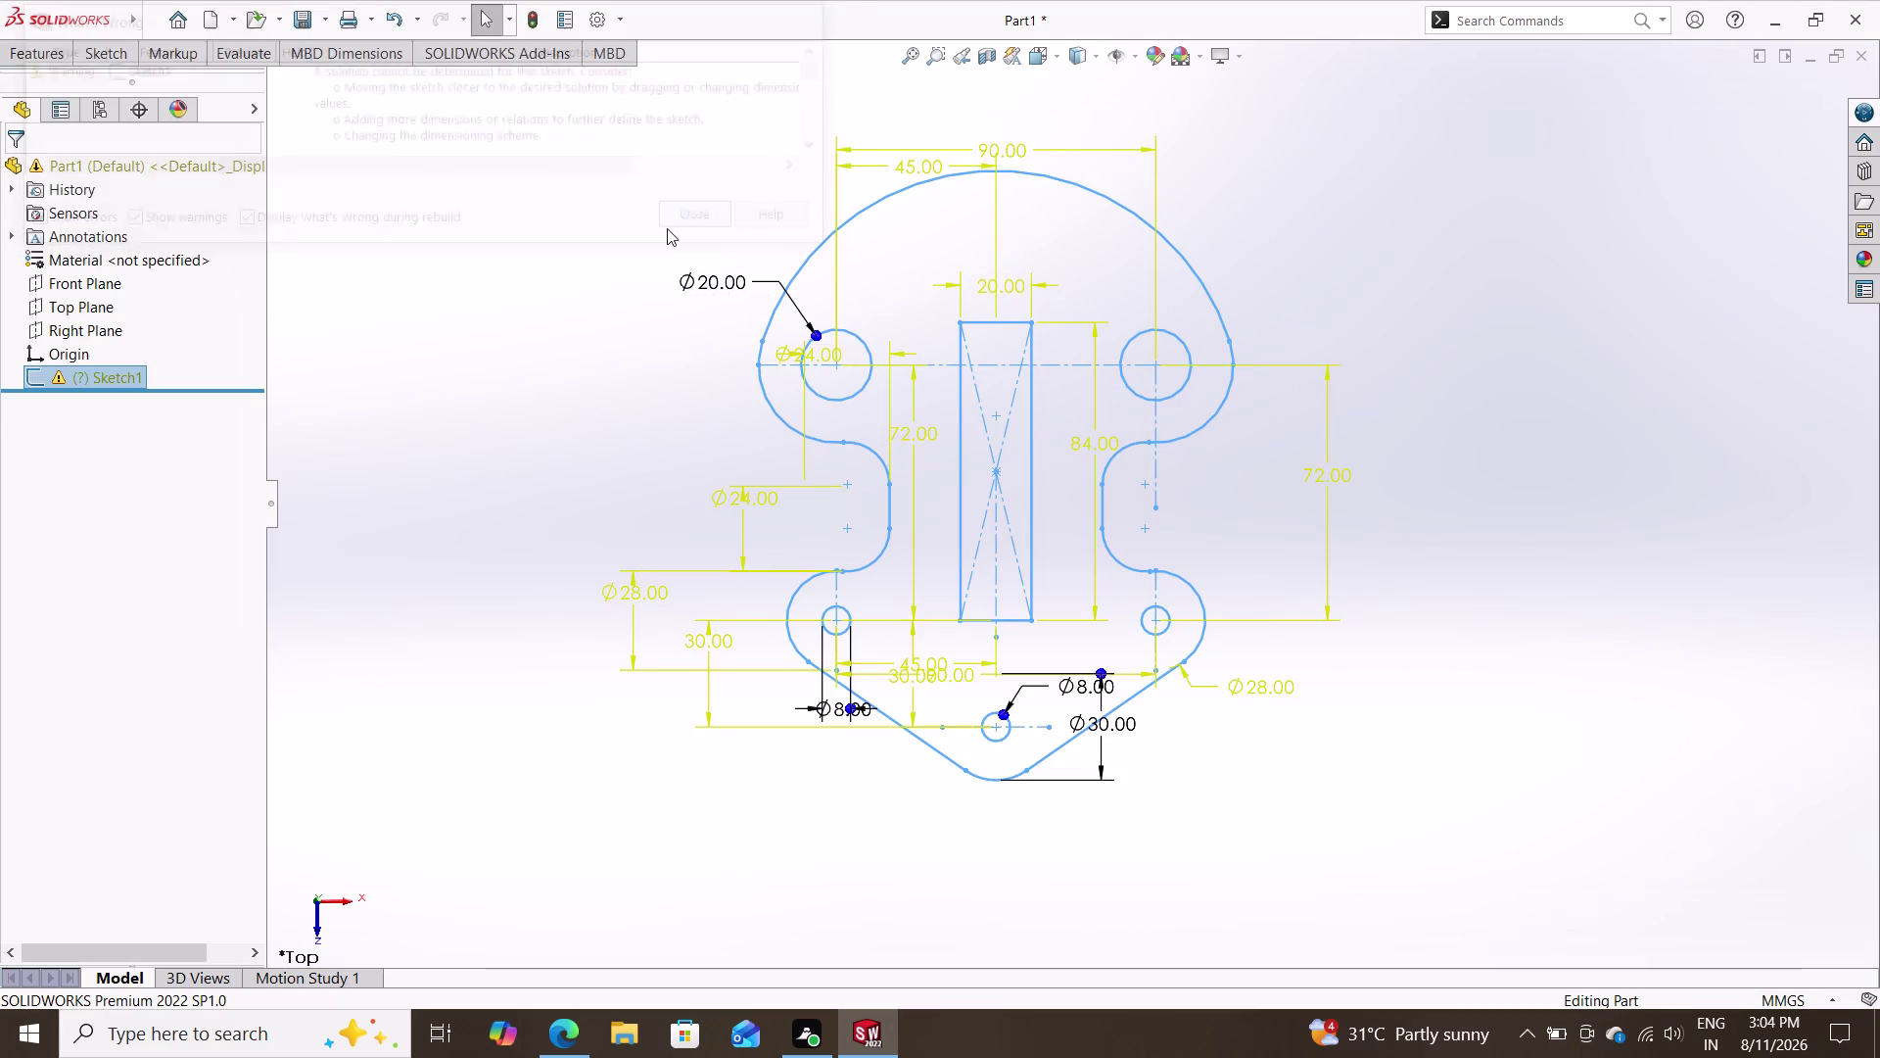
Reopen Sketch1 and rebuild it so the plate profile solves as under defined.
key(ctrl+z)
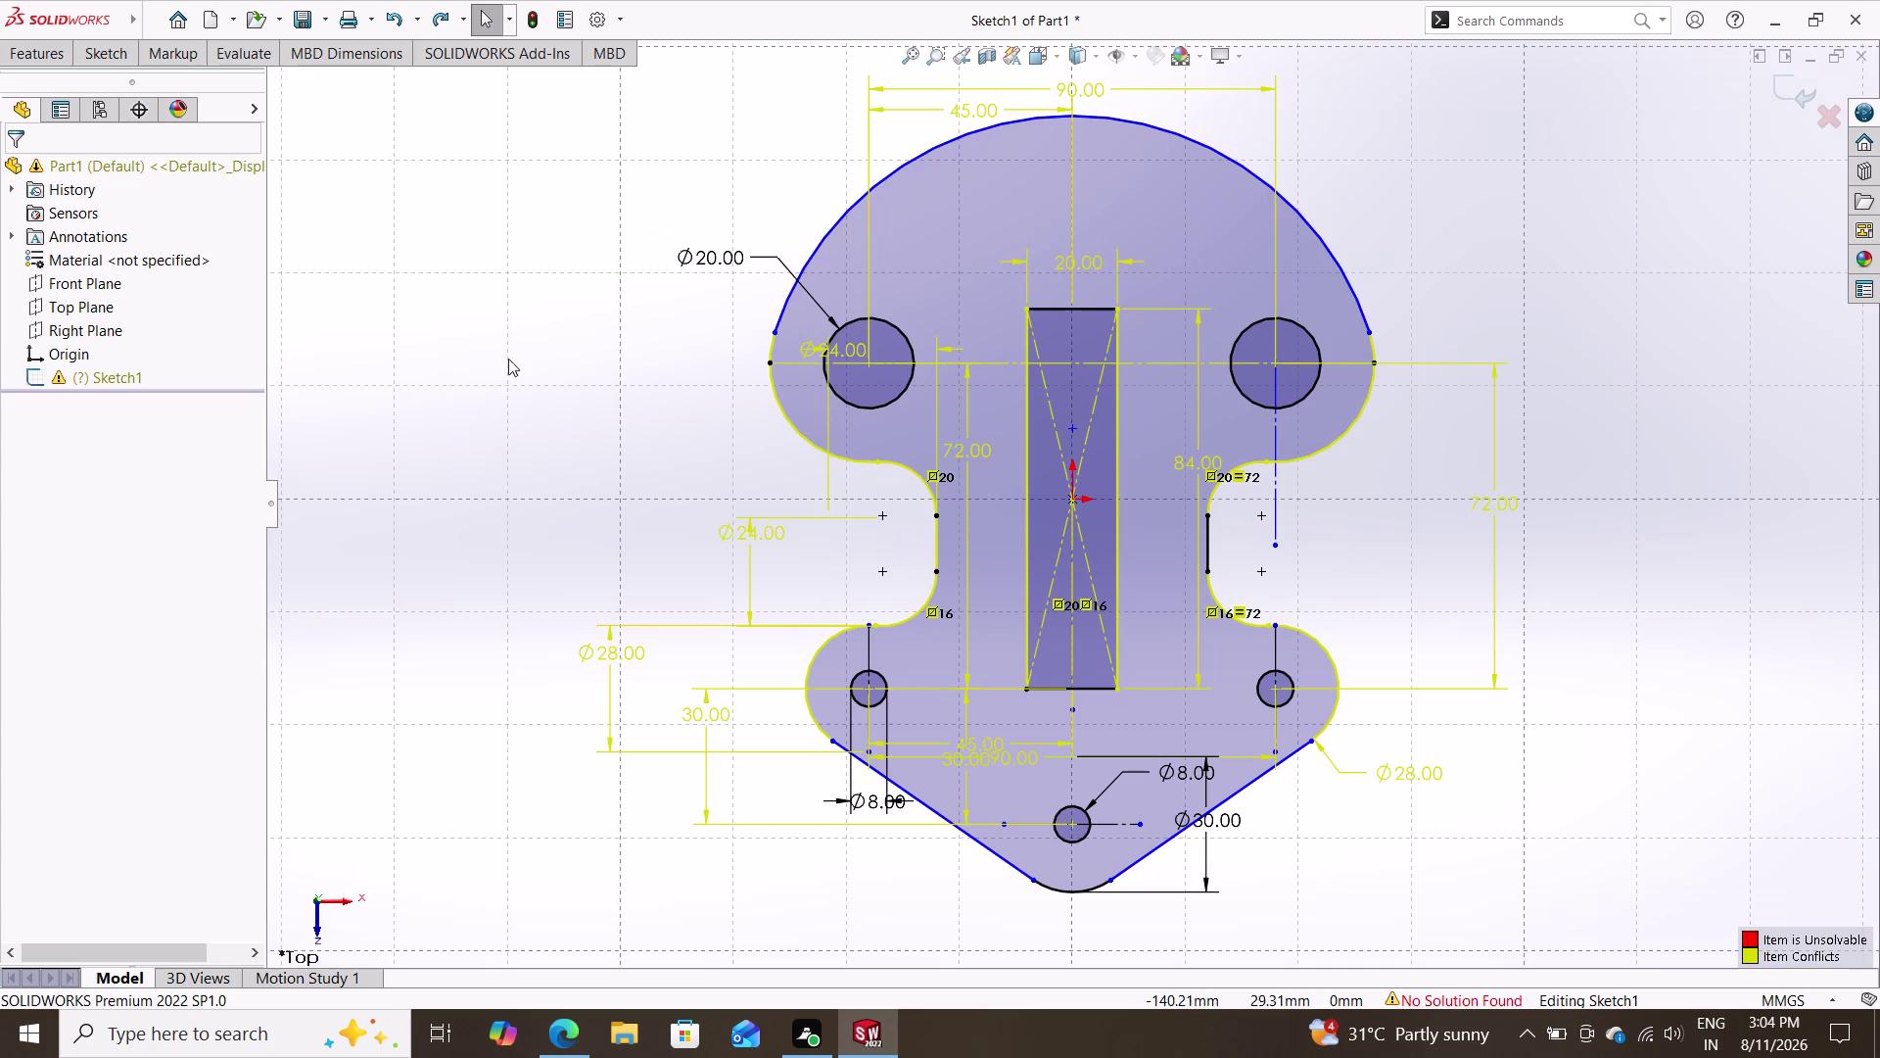
key(ctrl+z)
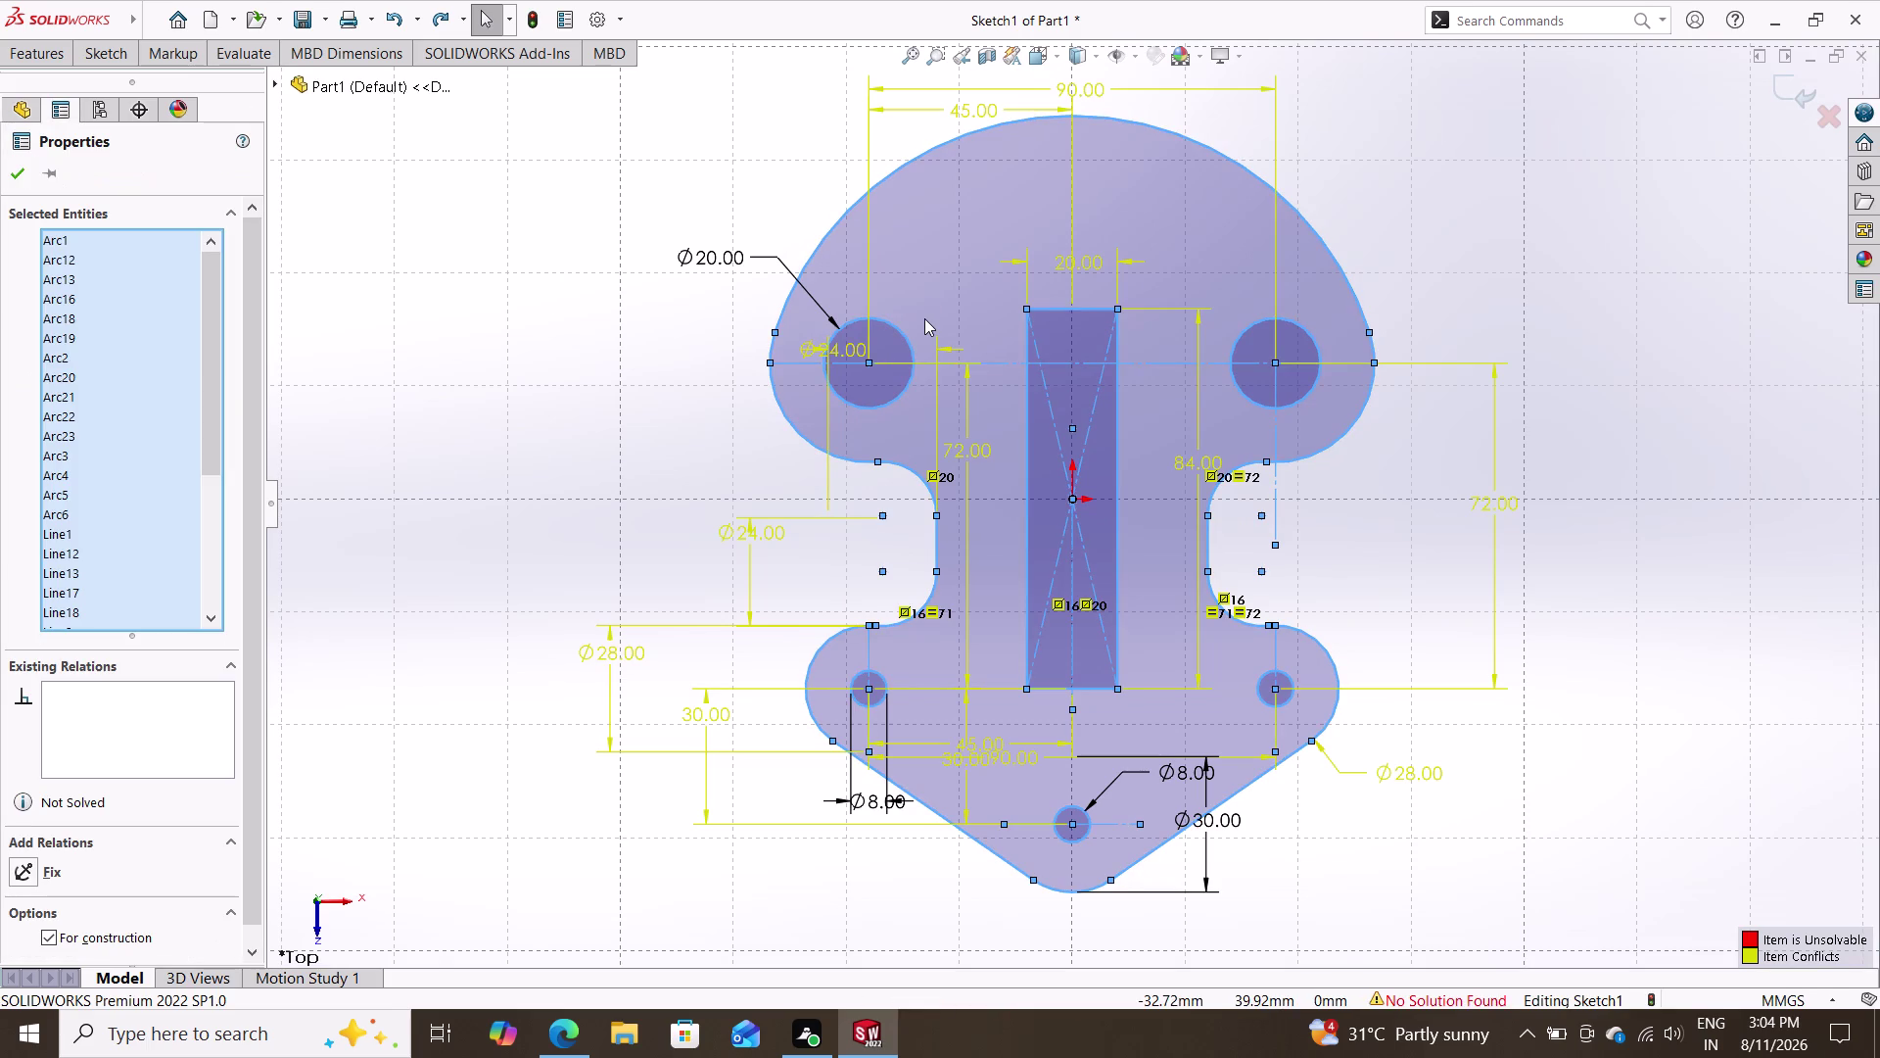
key(ctrl+z)
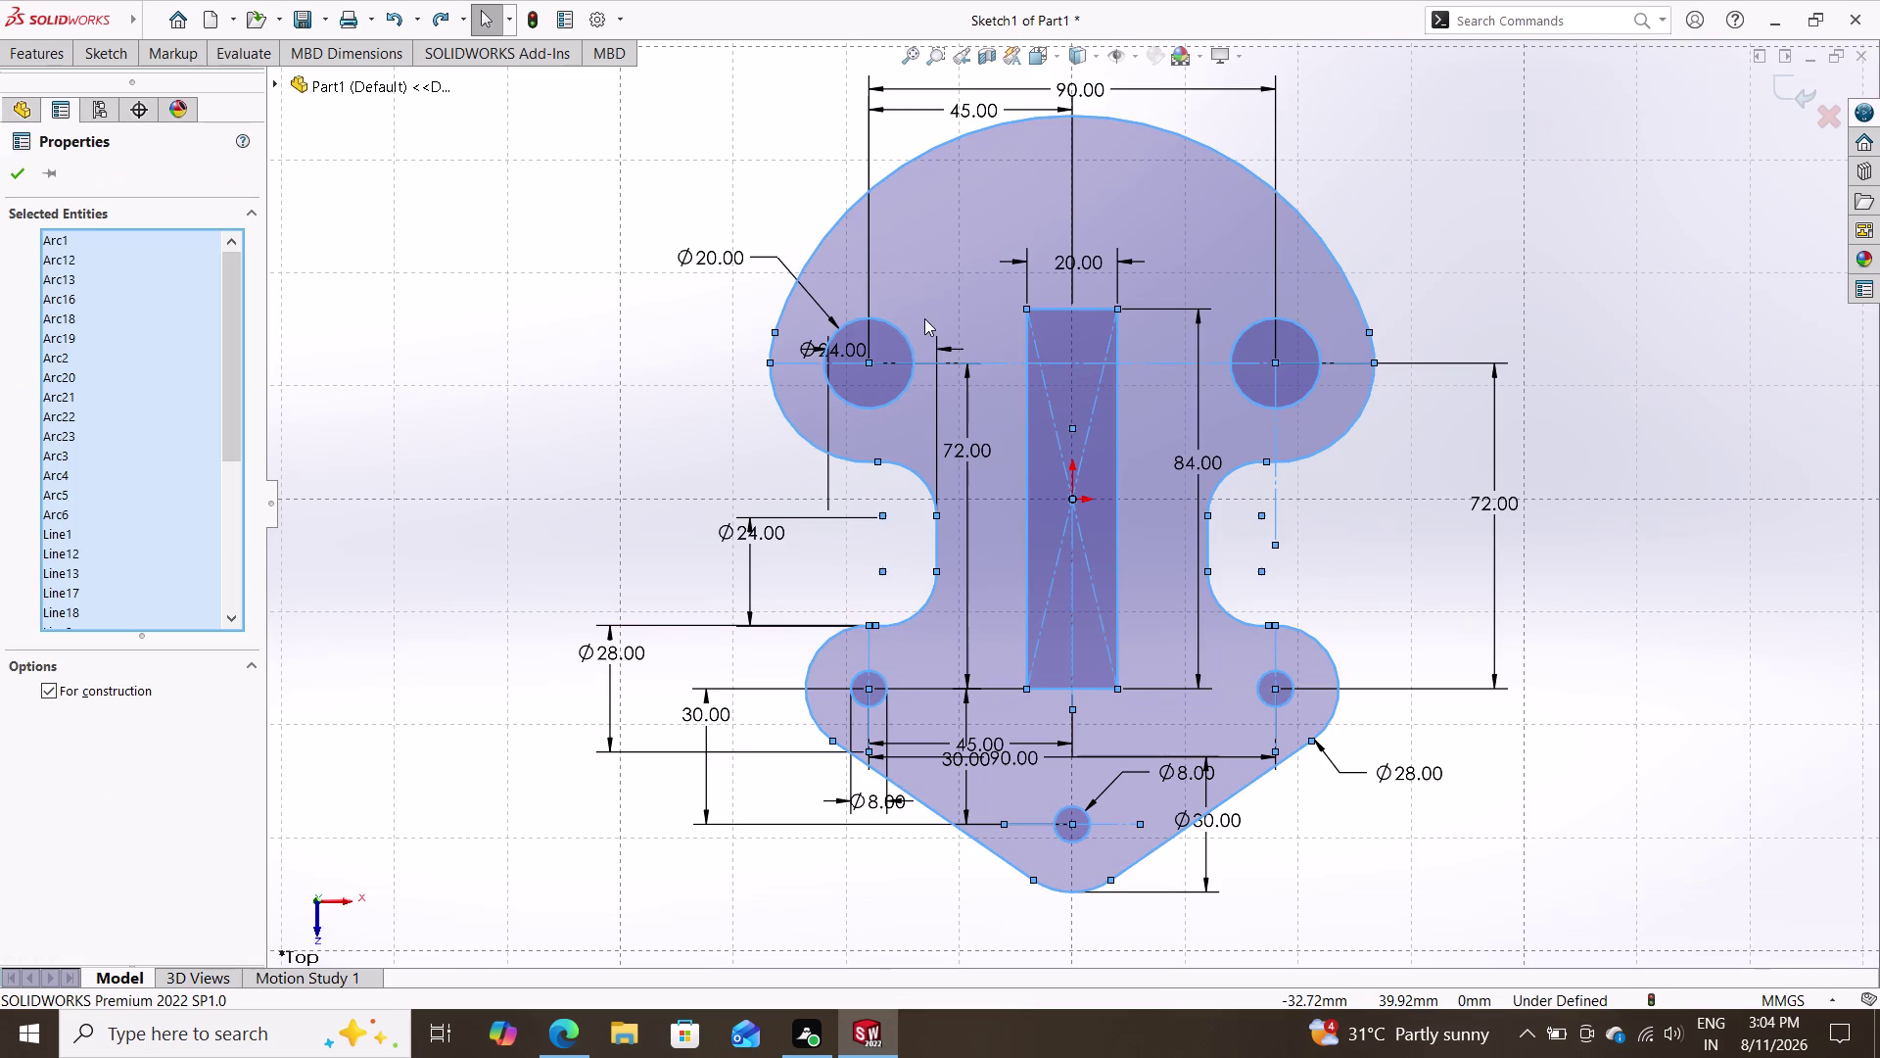
scroll(up, 3)
click(13, 169)
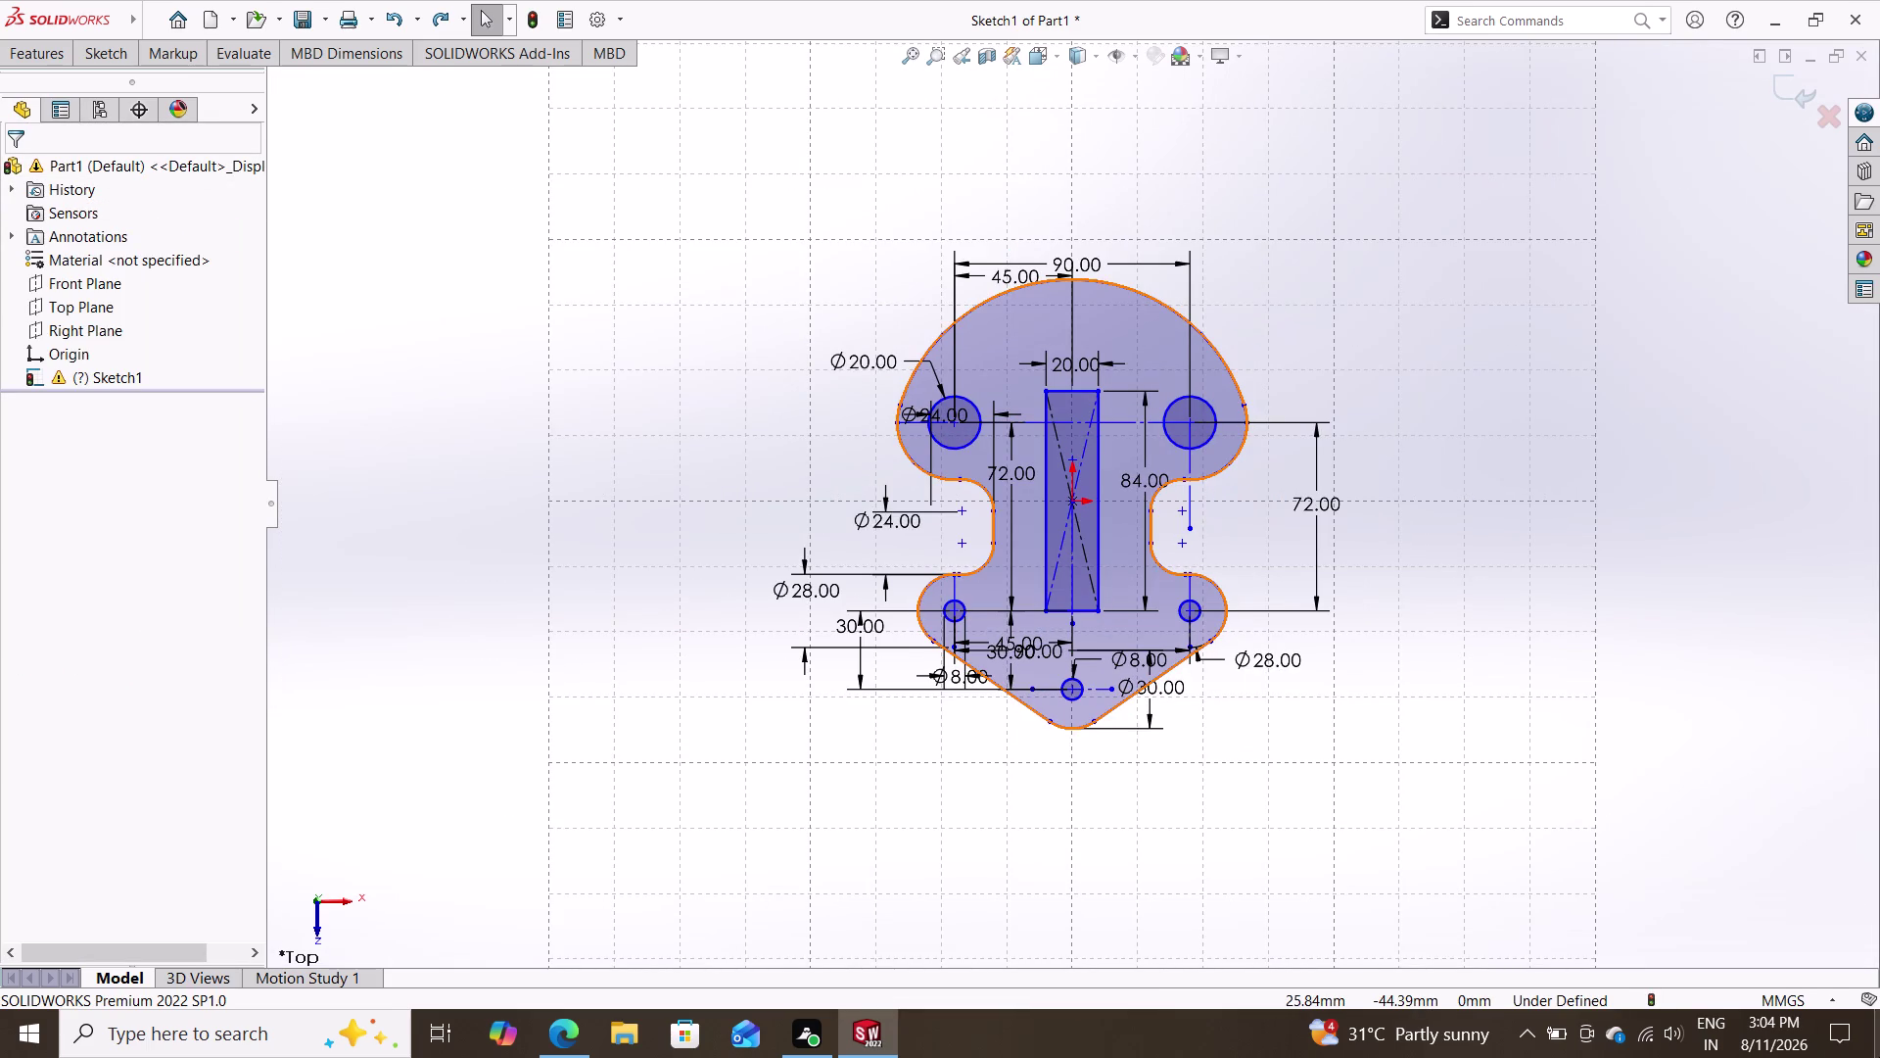
key(Escape)
key(Escape)
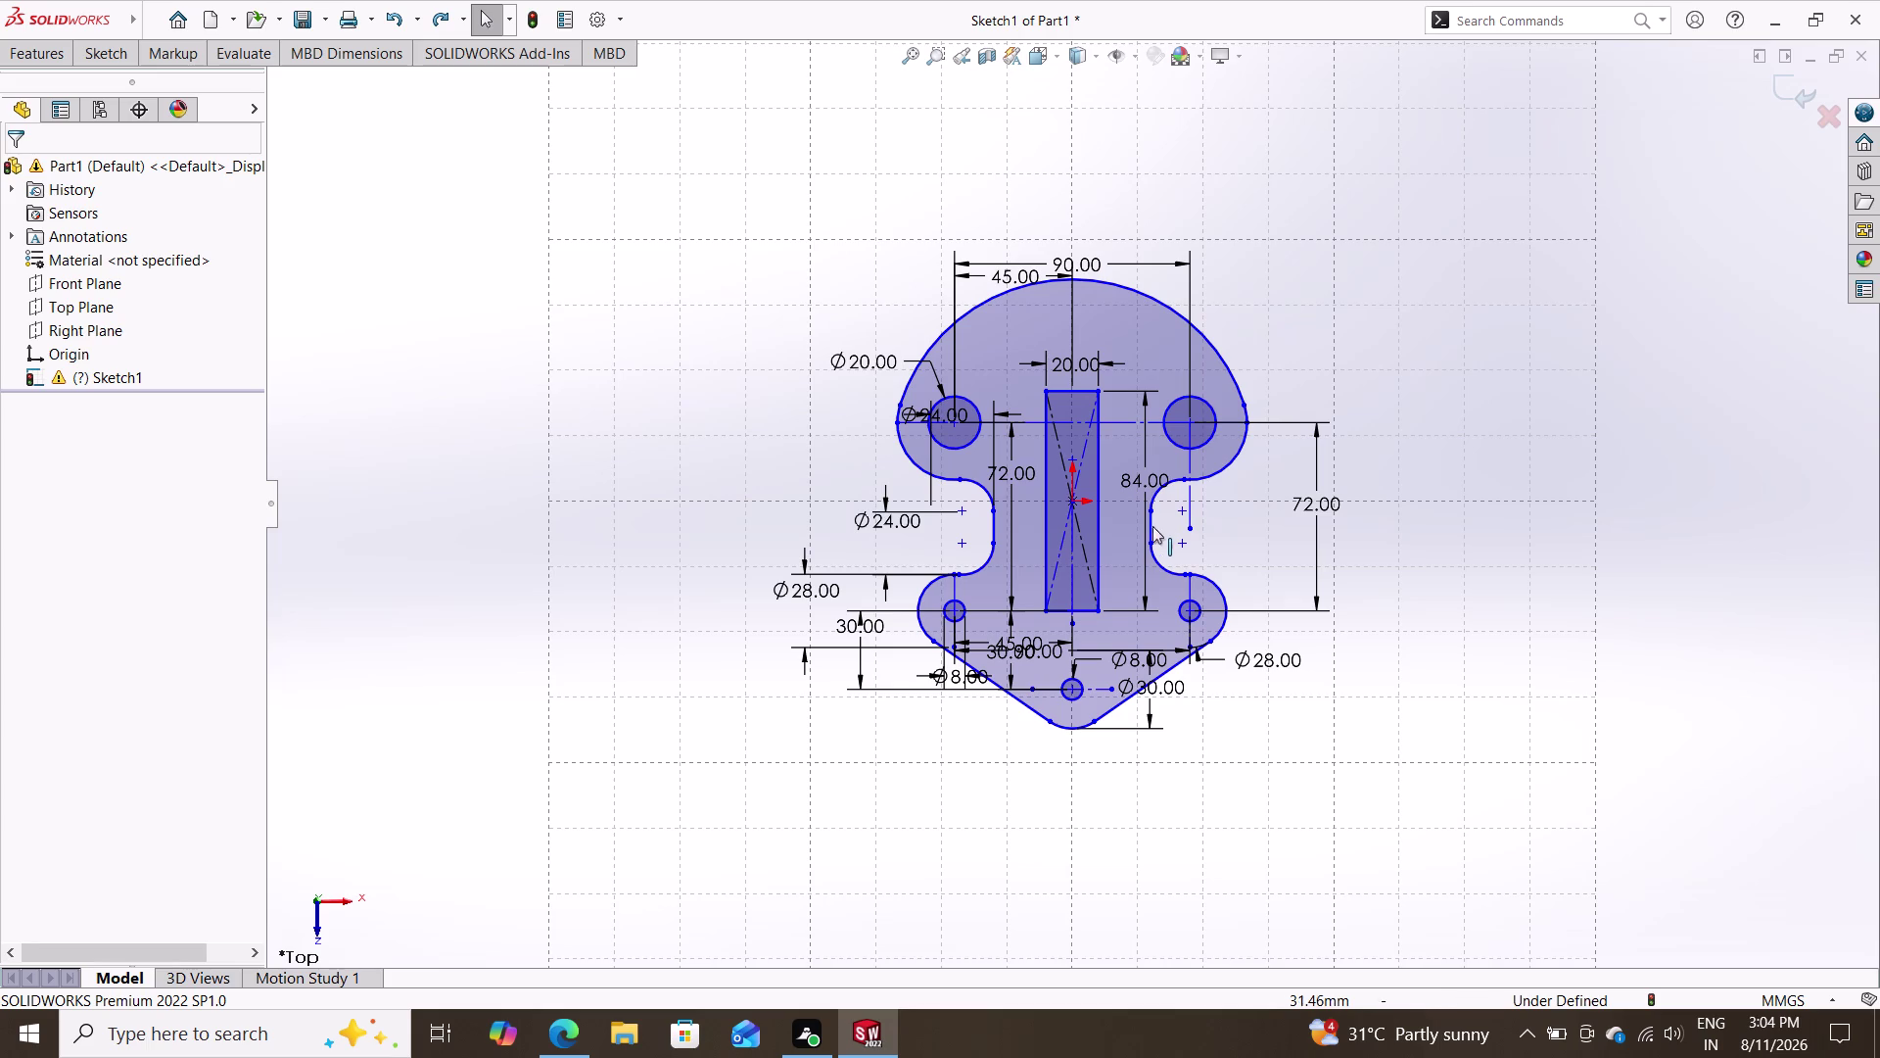
click(1130, 56)
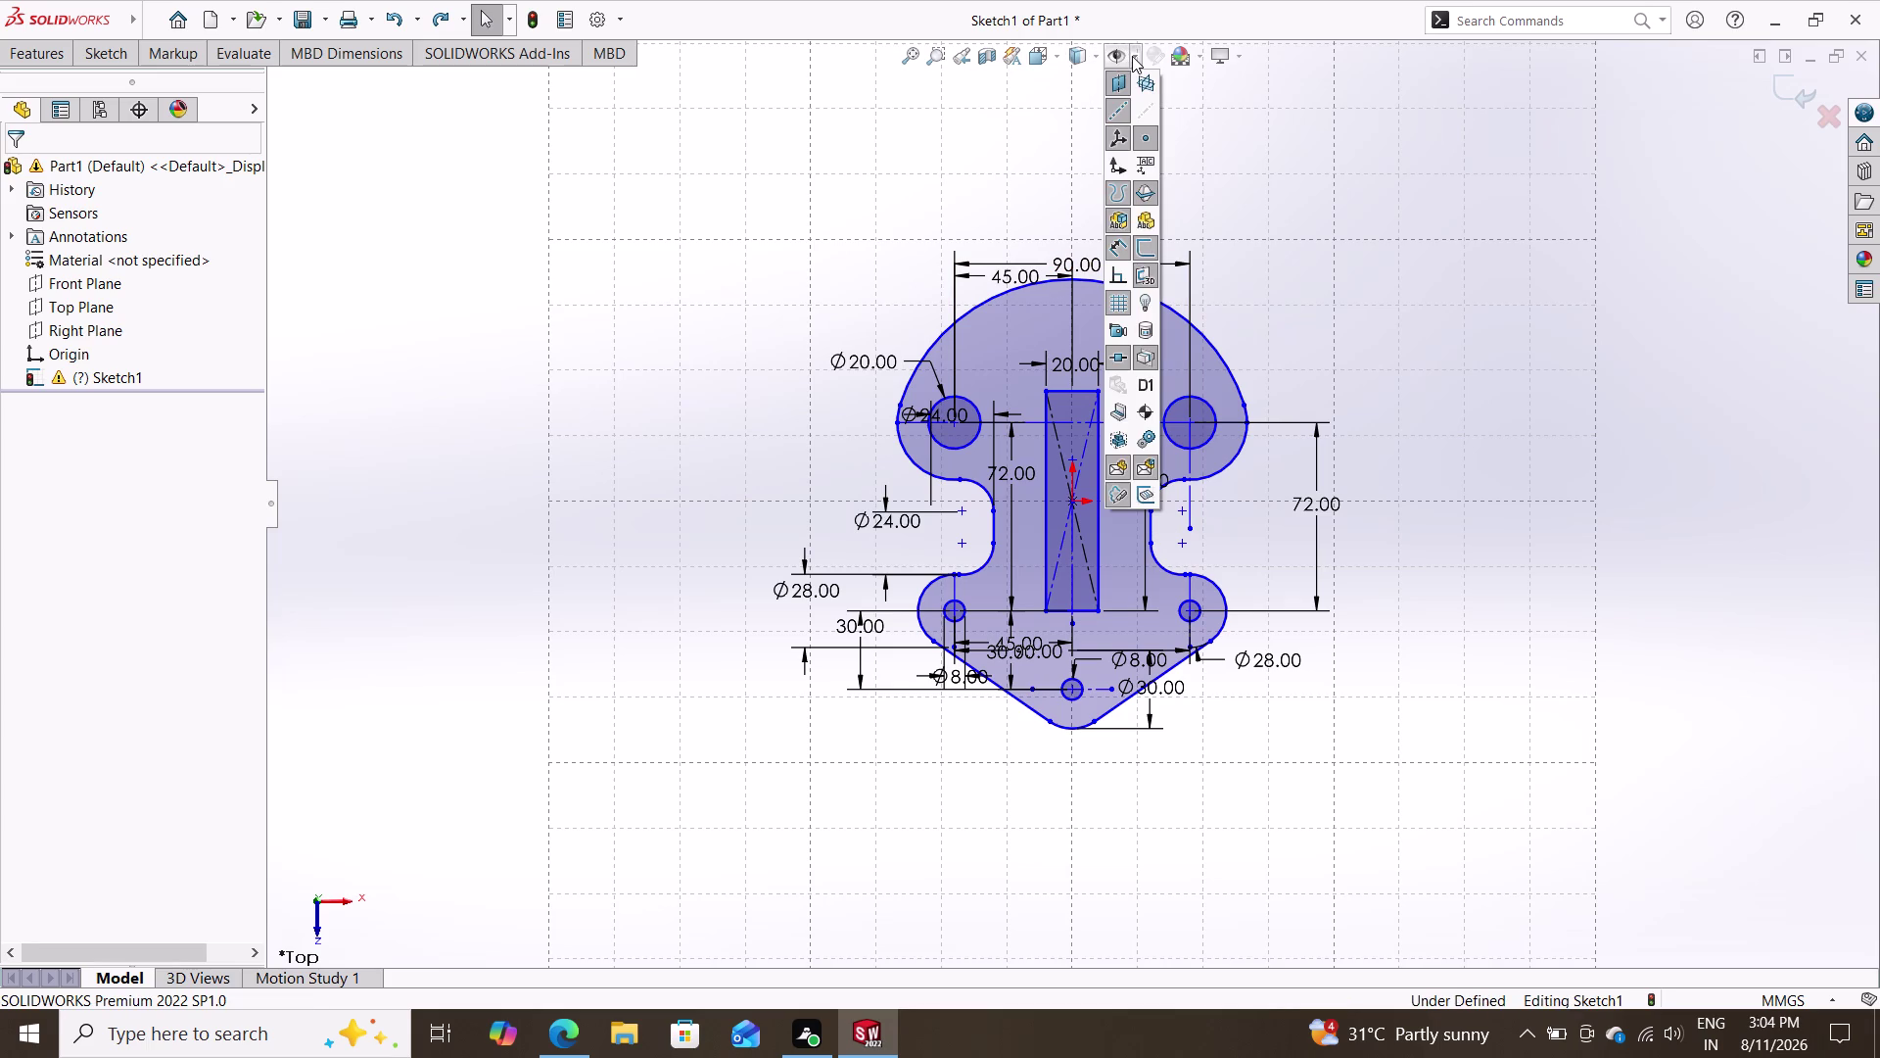
Toggle the sketch grid off in the Hide/Show Items dropdown.
double_click(1123, 302)
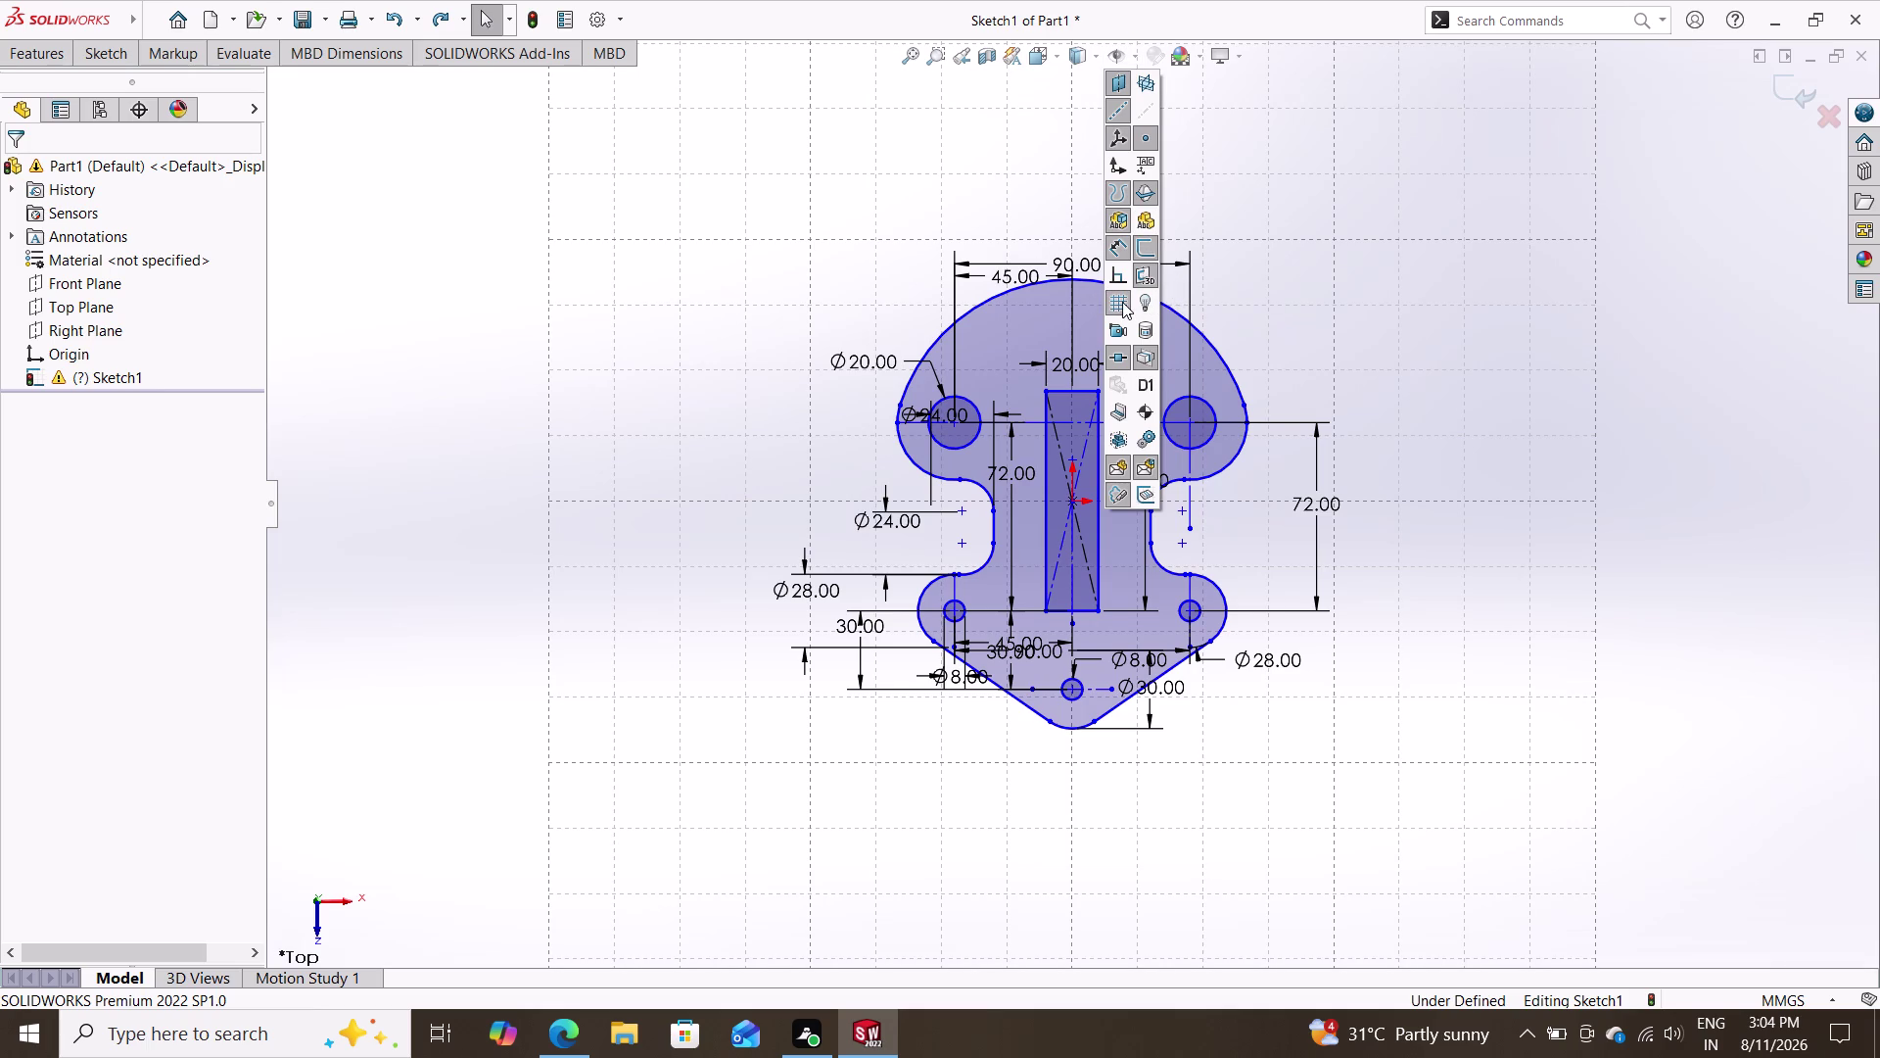
click(1121, 302)
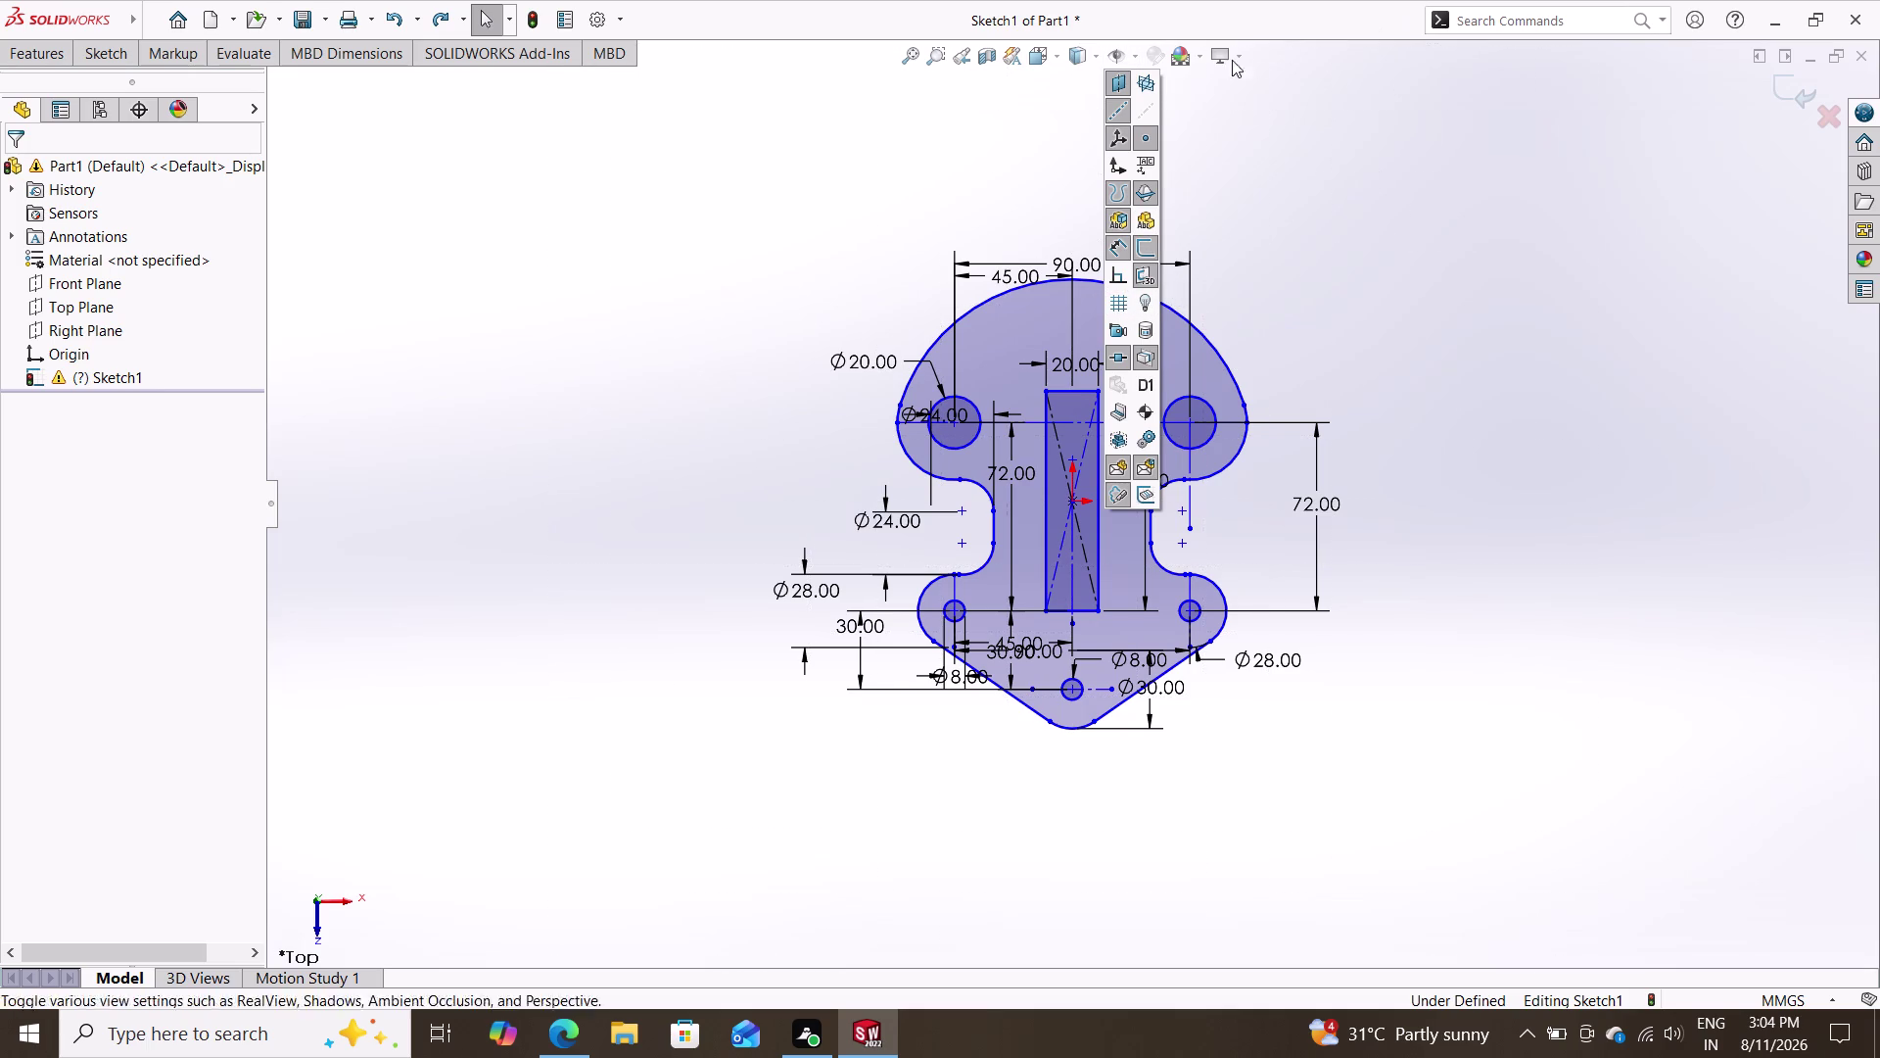
click(1137, 60)
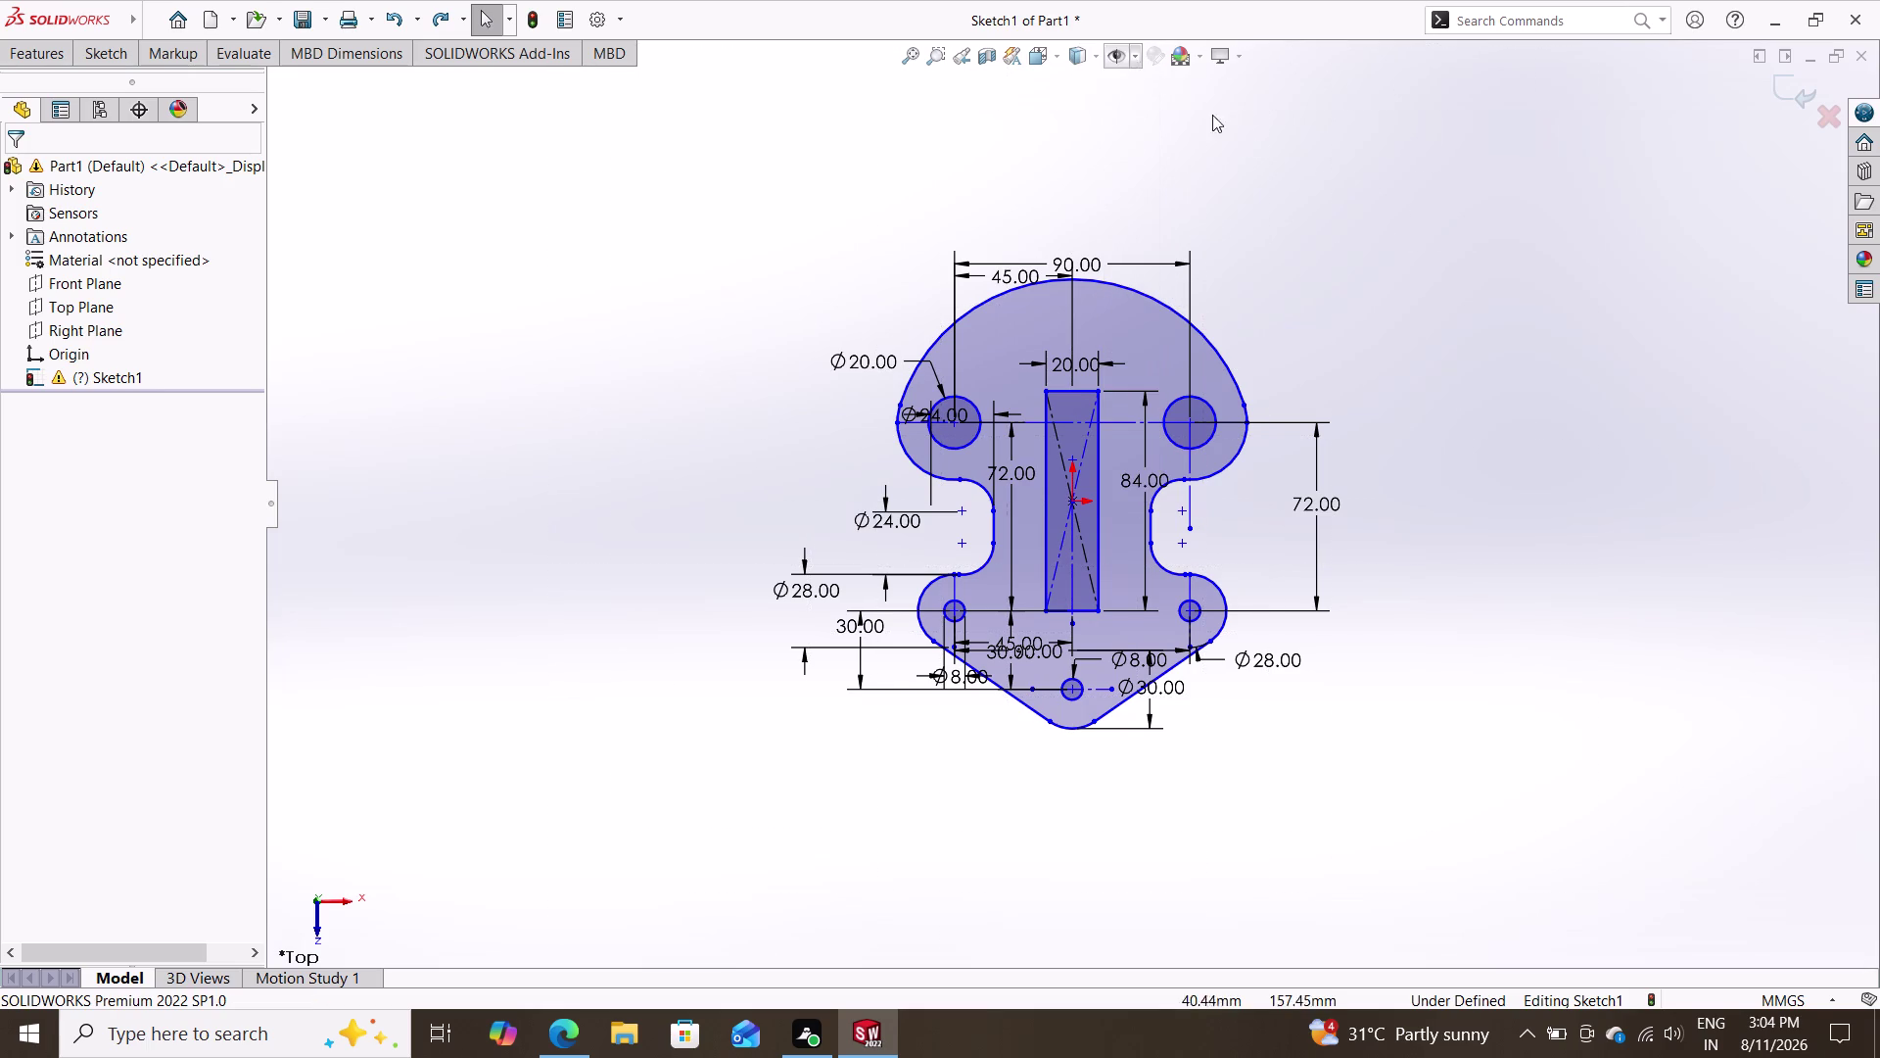
key(grave)
key(Escape)
key(Escape)
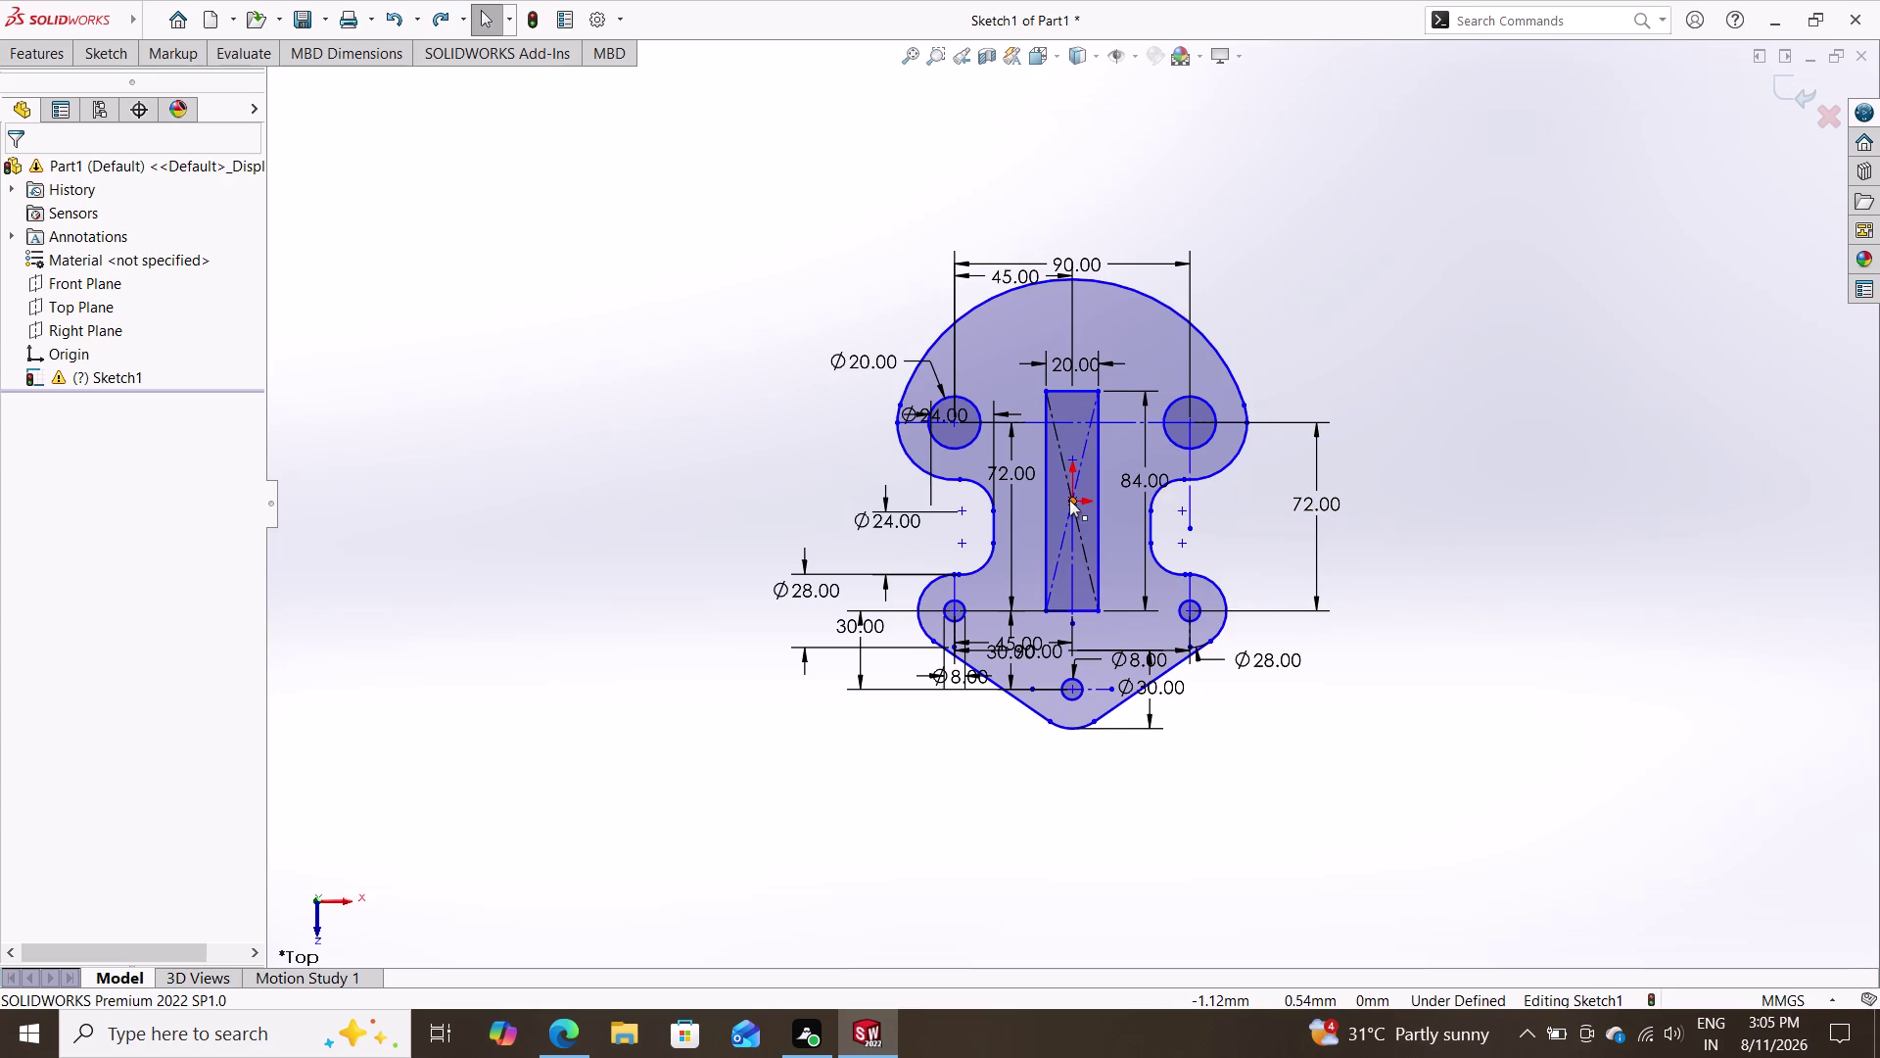
Drag the origin centre point to confirm it stays fully defined.
drag(1069, 500, 1262, 505)
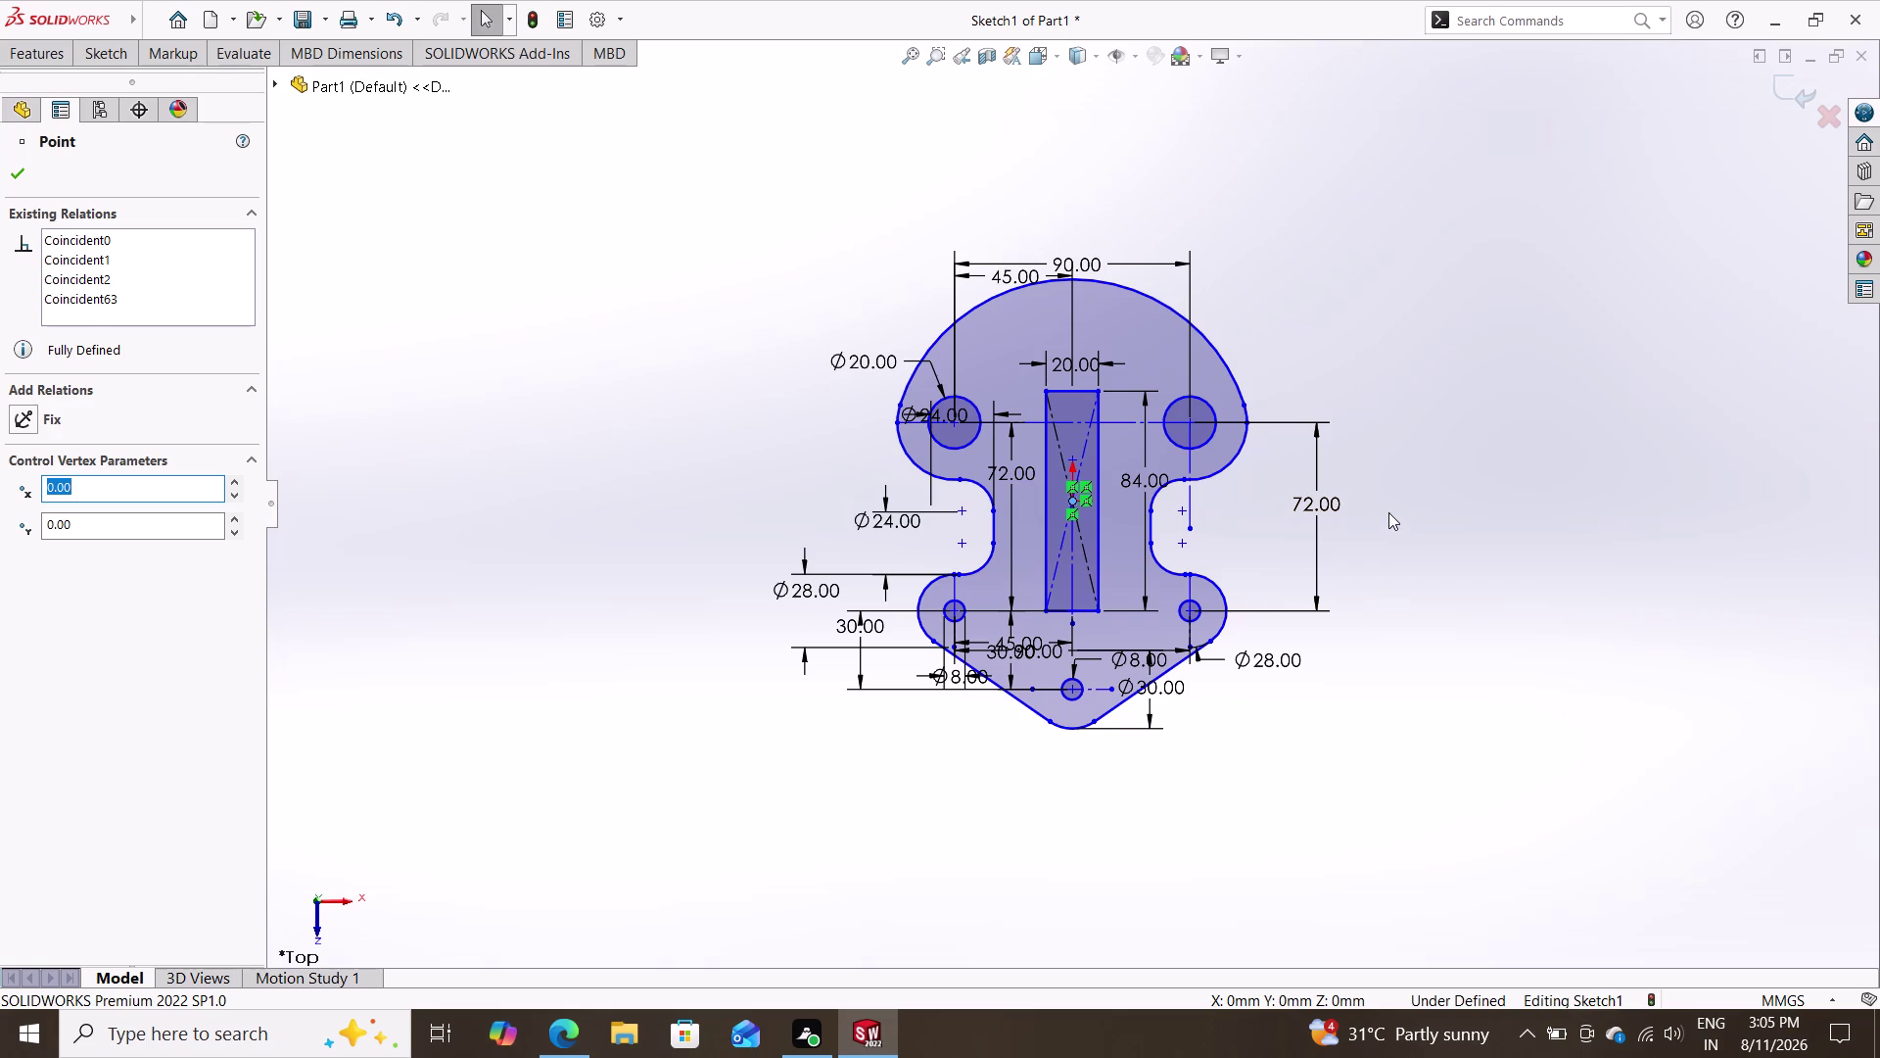
key(Escape)
key(Escape)
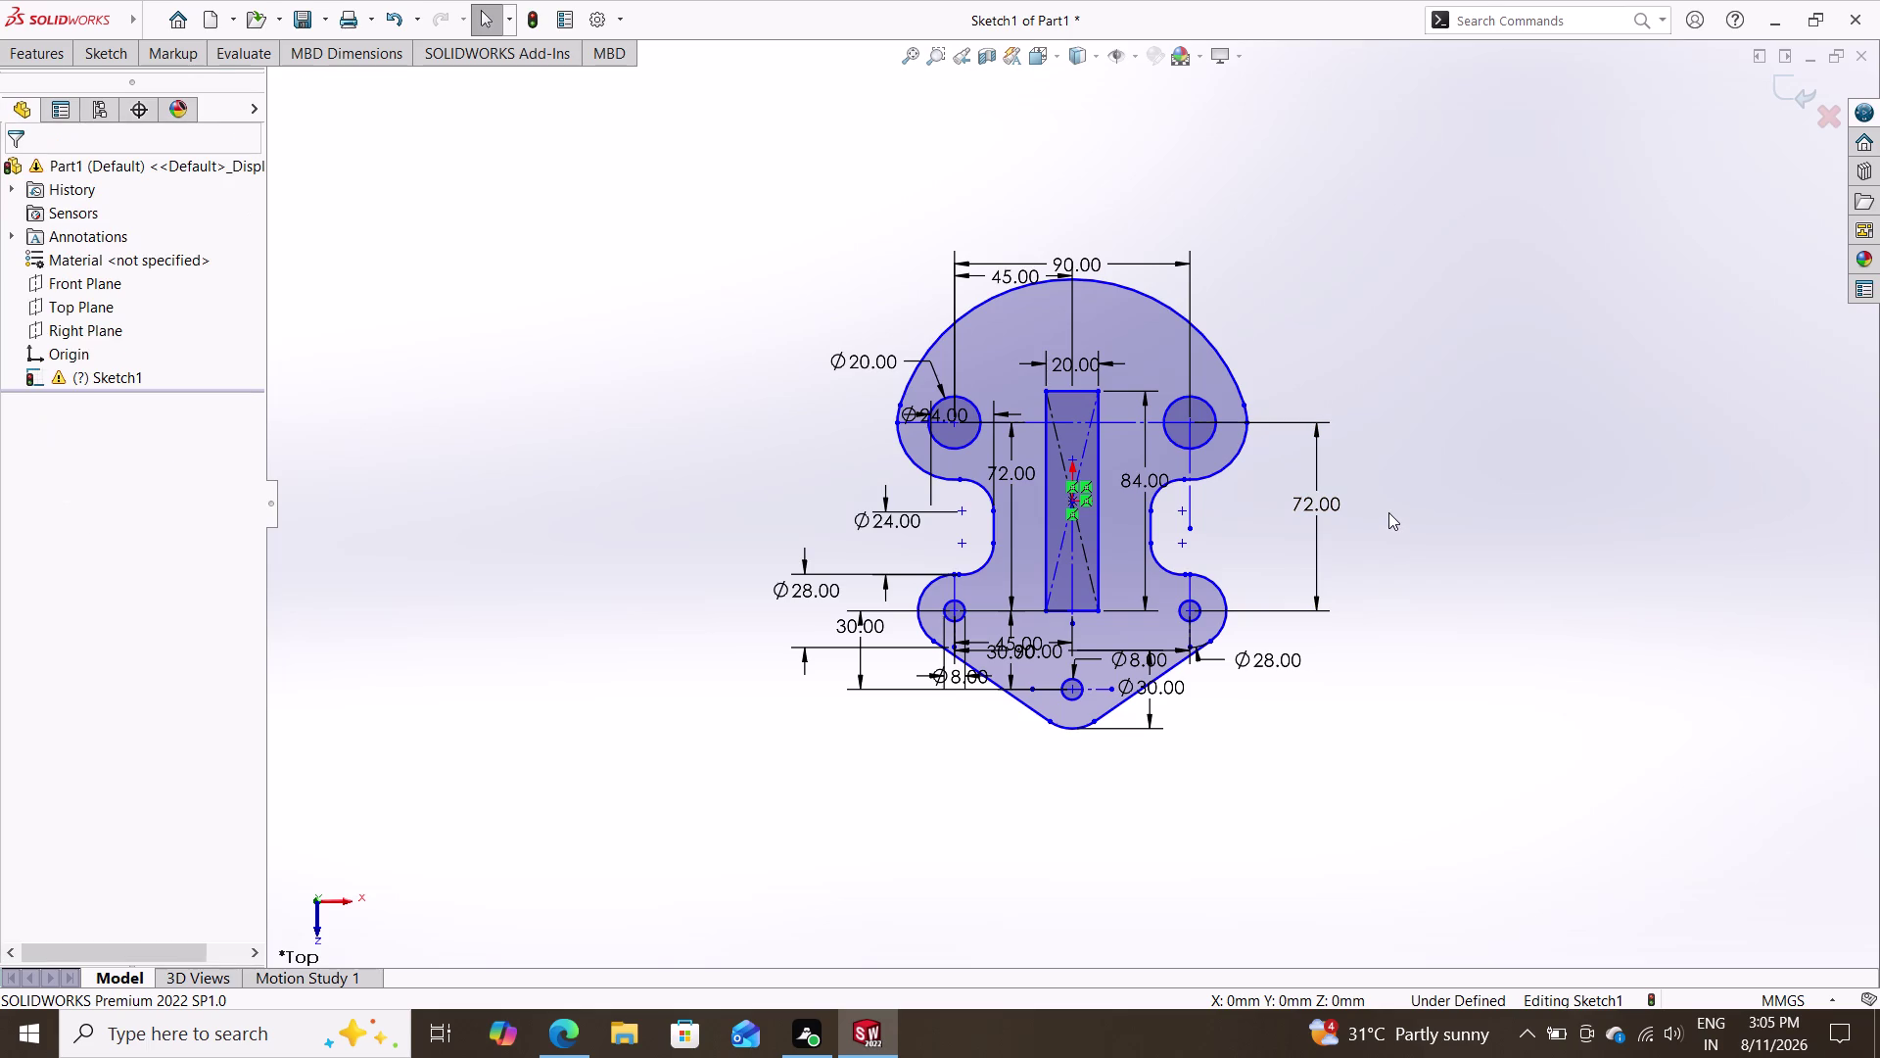